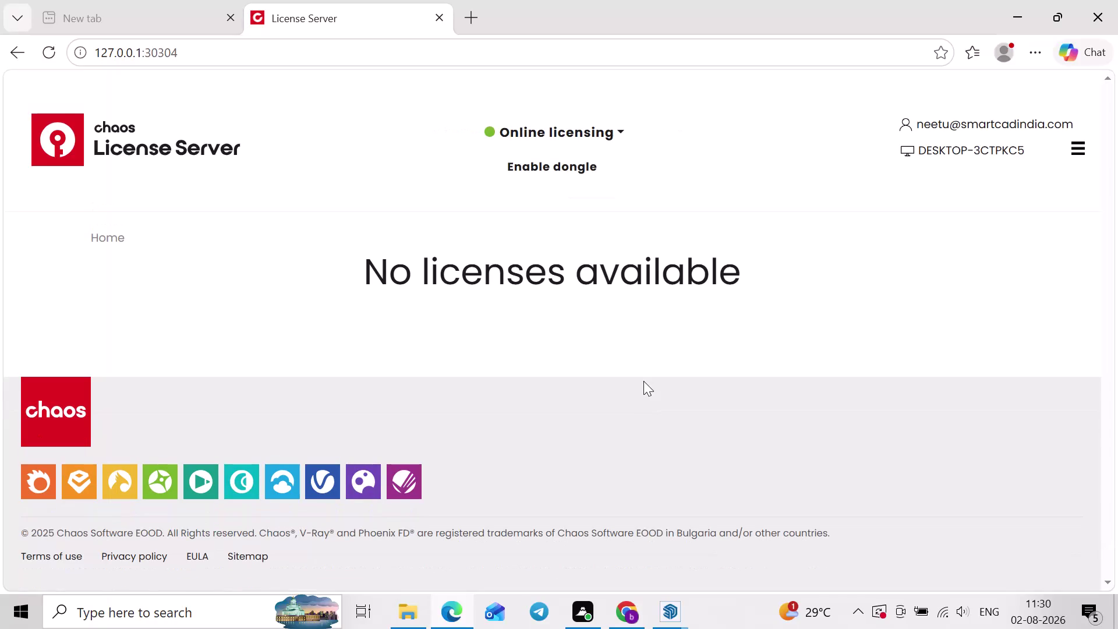
Leave the License Server page, dismiss the Enscape License Notice, and return to the kitchen model.
click(1095, 2)
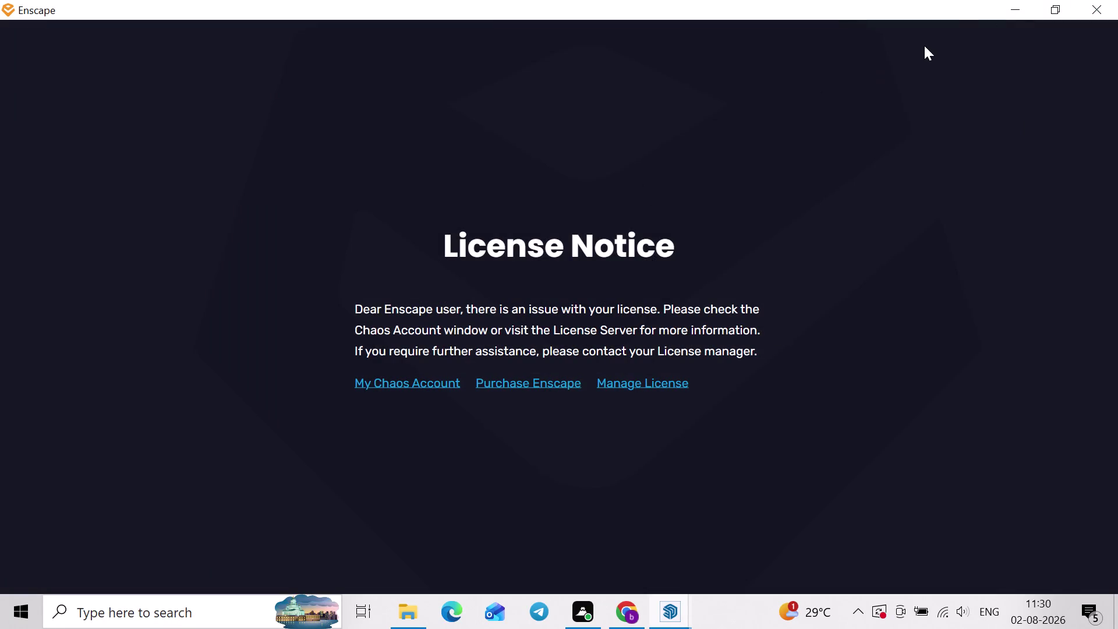
click(1022, 0)
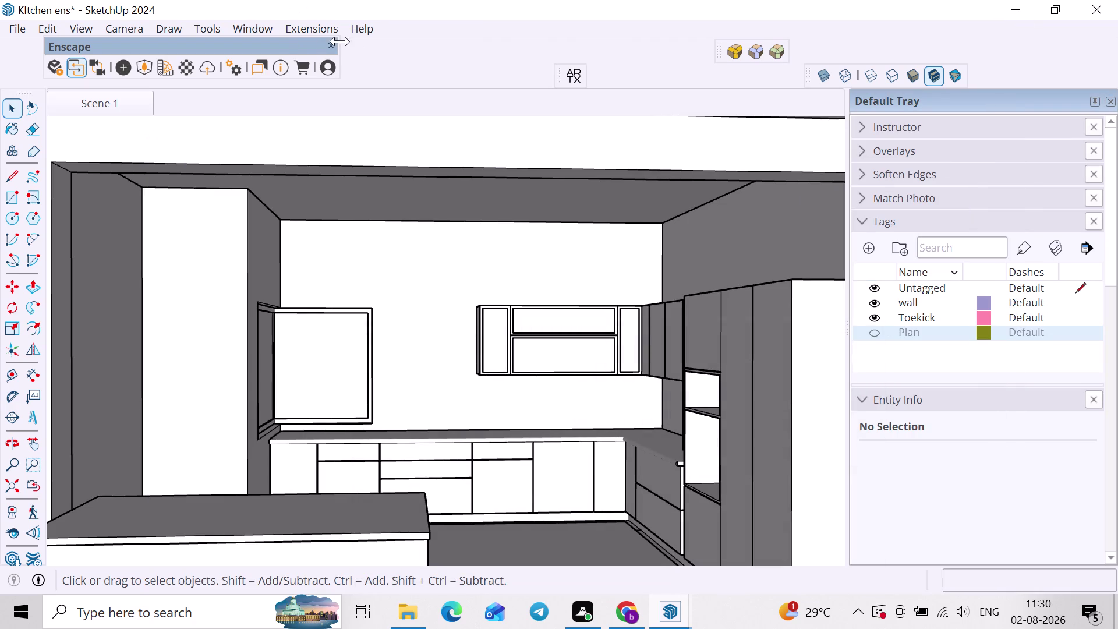
click(334, 48)
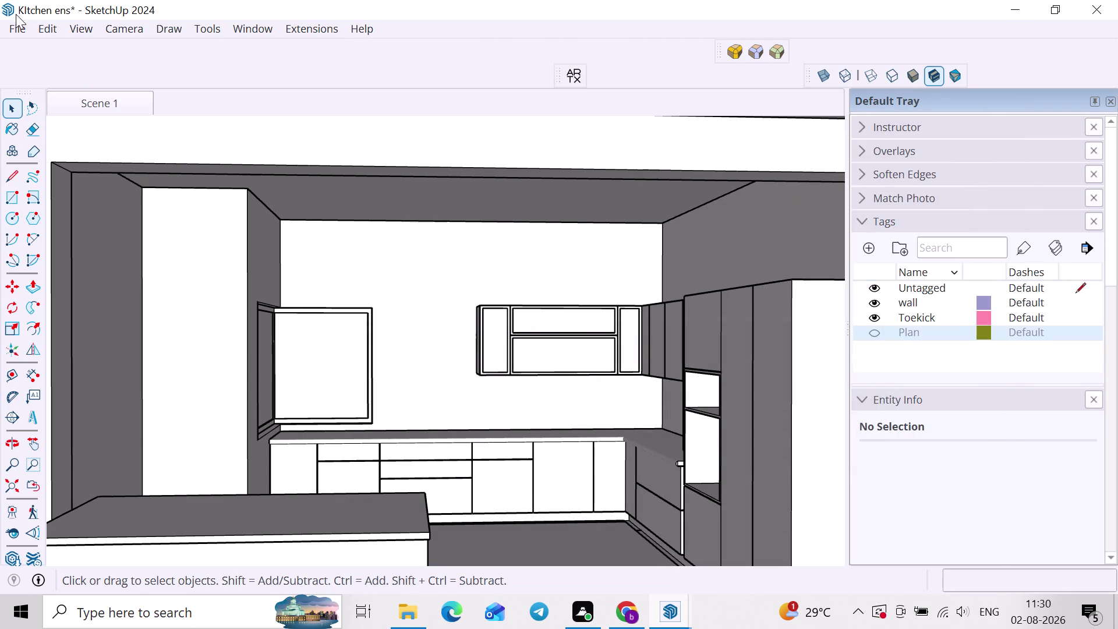
Drop the Enscape toolbar and tick the V-Ray for SketchUp, Lights, Objects and Utilities toolbars.
click(72, 18)
click(78, 23)
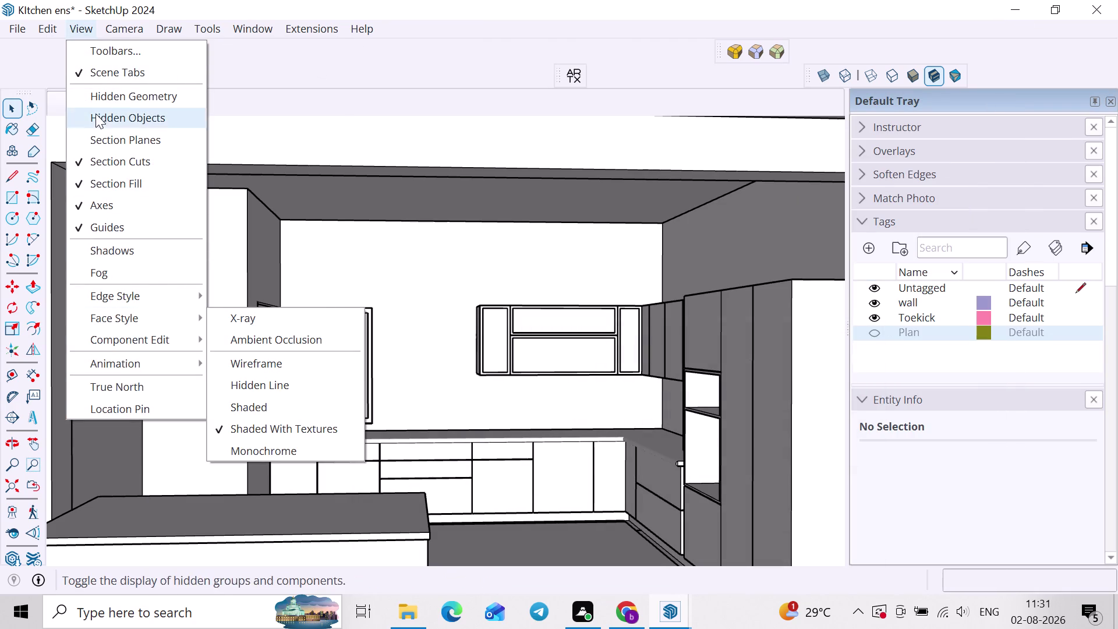
click(86, 40)
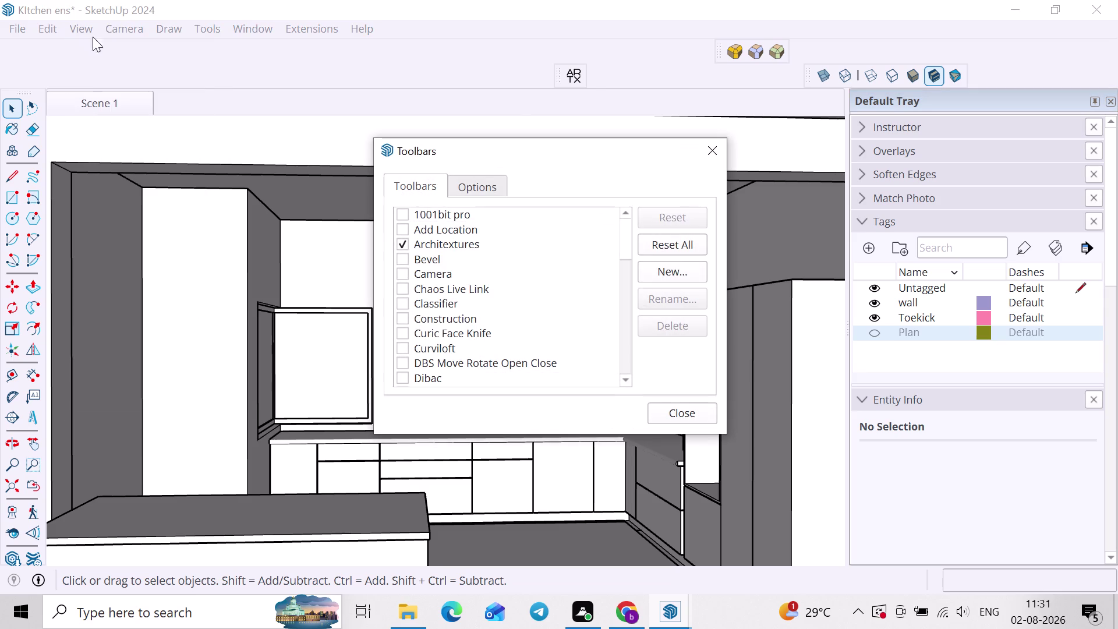
scroll(down, 3)
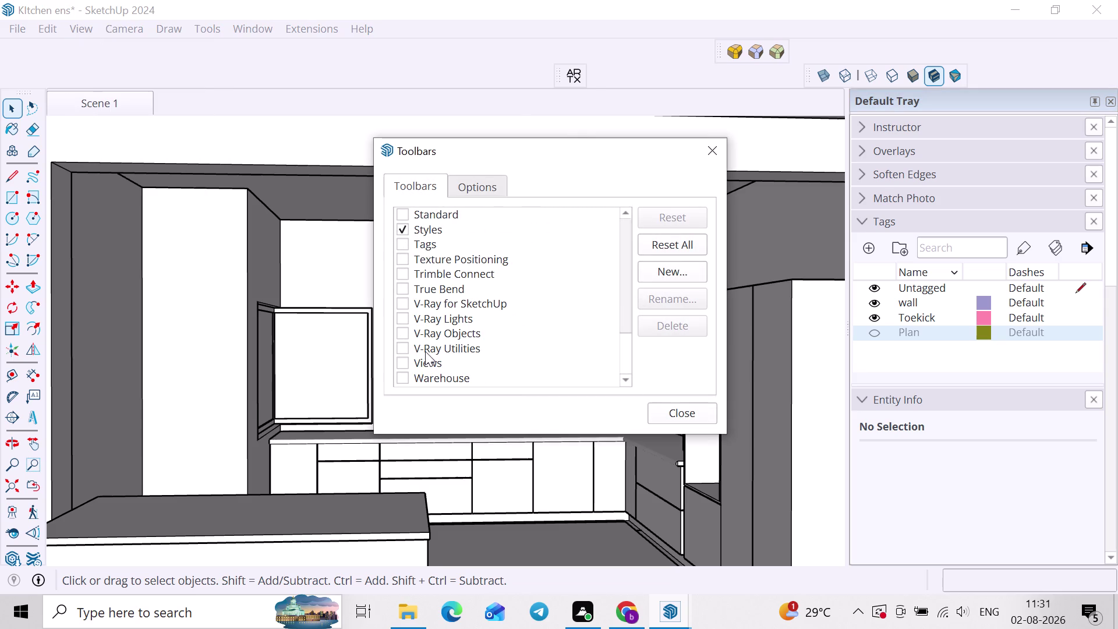
scroll(down, 3)
click(405, 315)
click(405, 305)
click(399, 335)
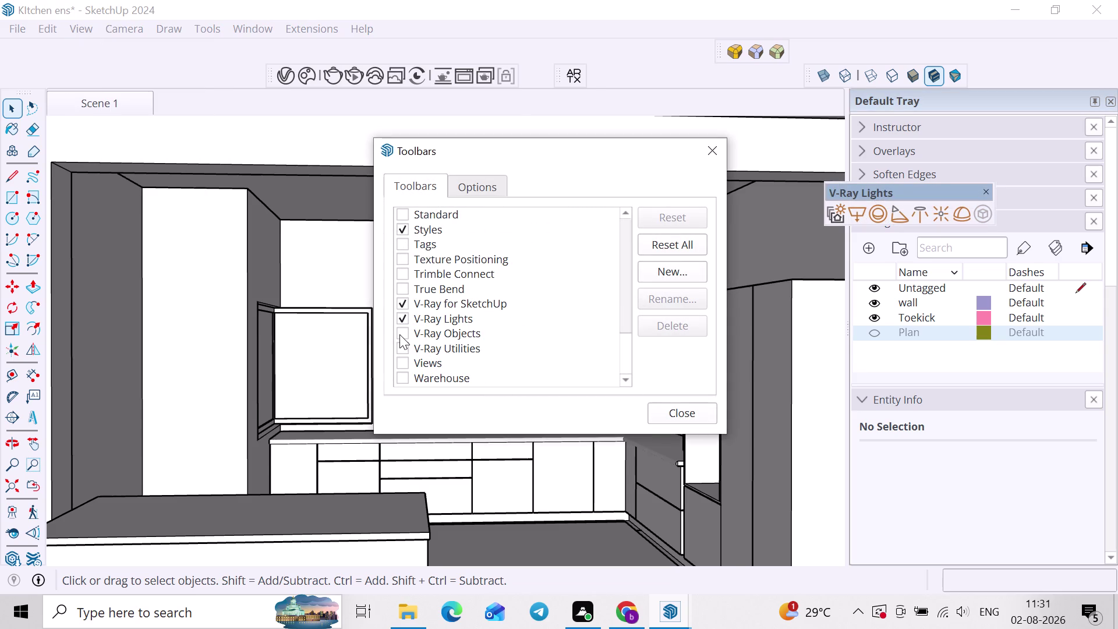
click(399, 349)
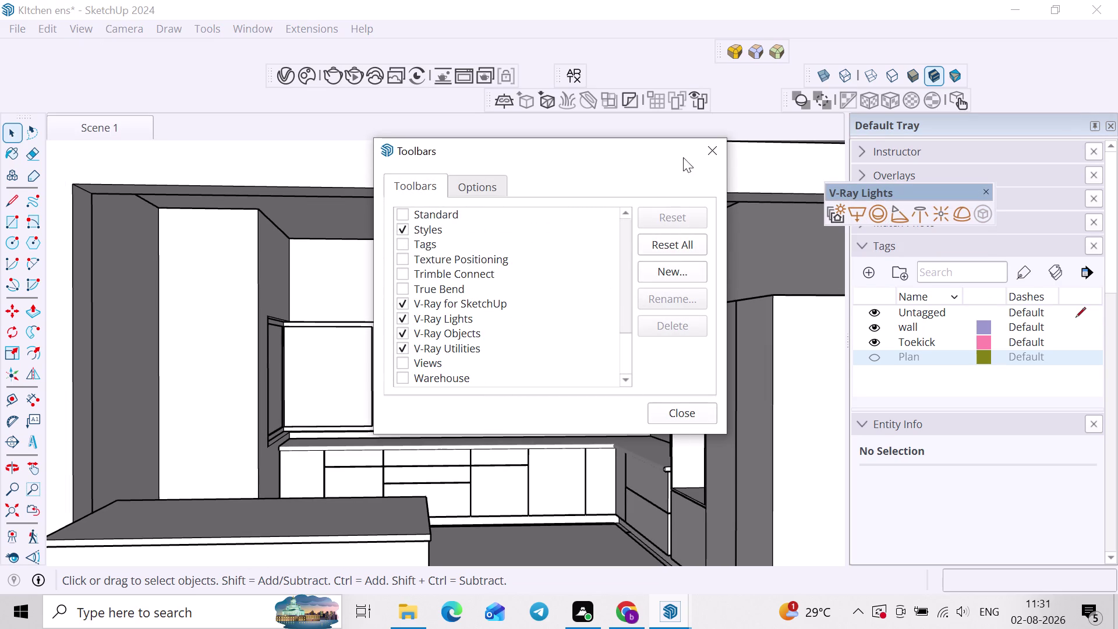
click(725, 155)
click(294, 78)
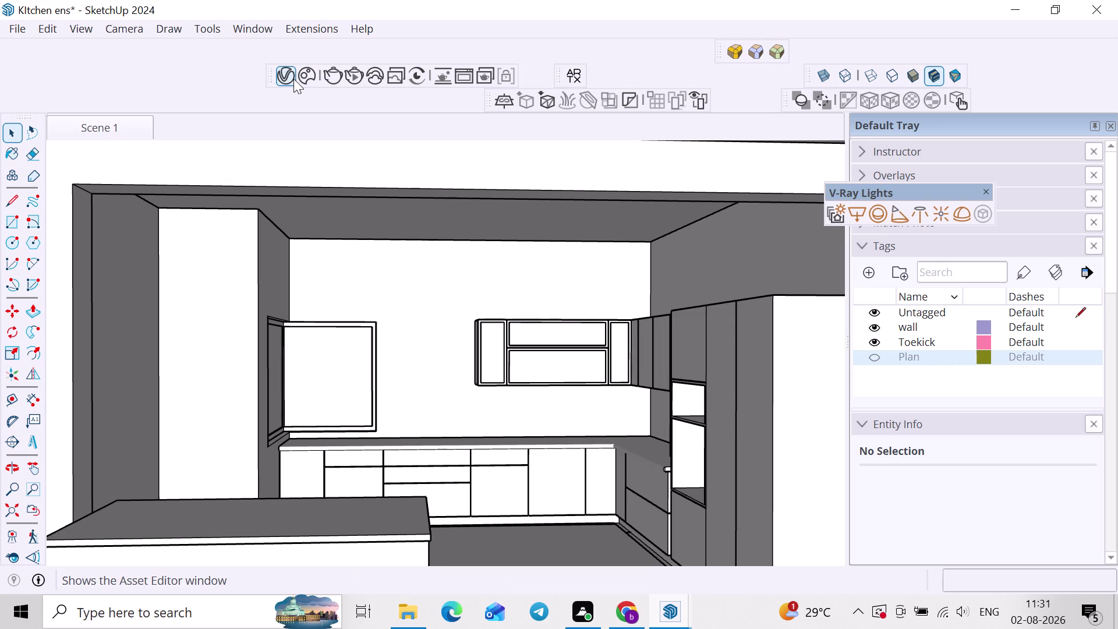
scroll(up, 3)
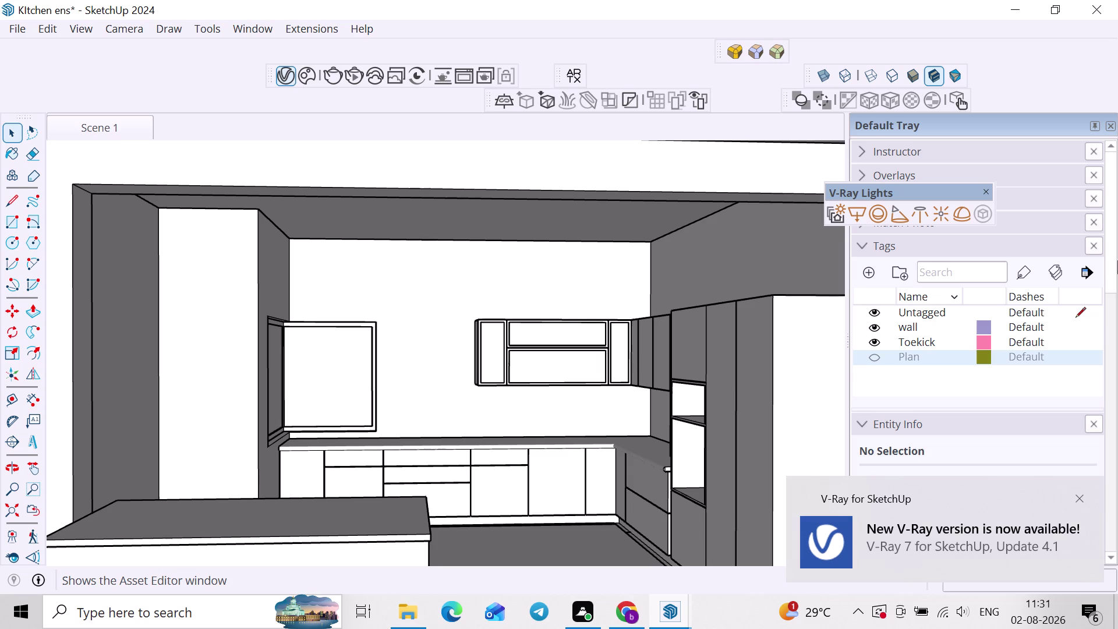
Delete all the Teddy materials in the V-Ray Asset Editor, then face the base cabinets.
click(1077, 501)
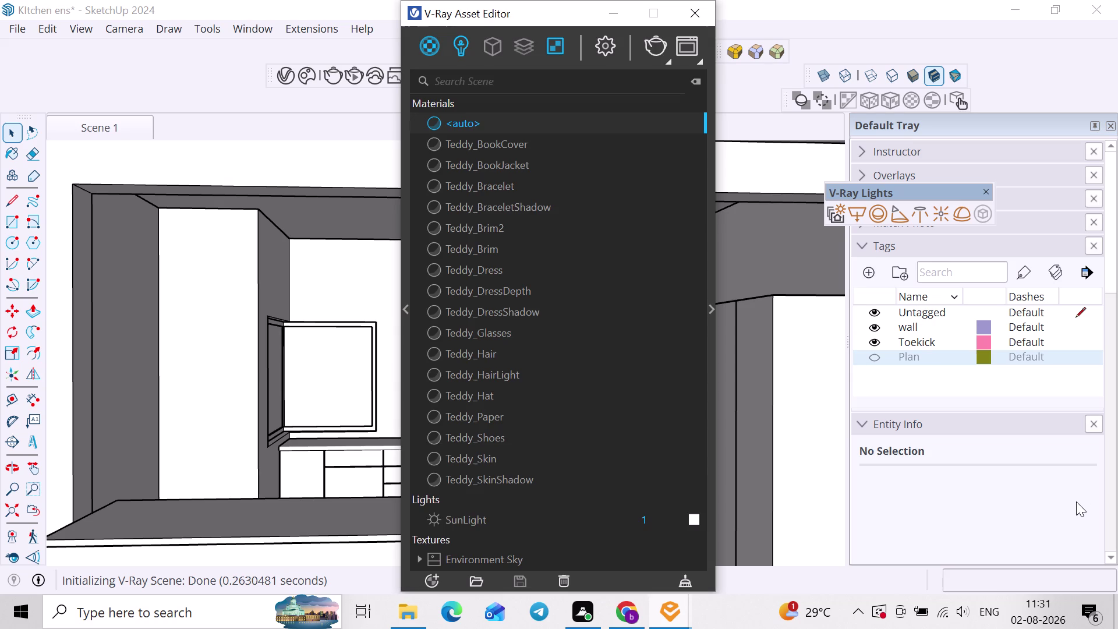
click(554, 152)
click(473, 124)
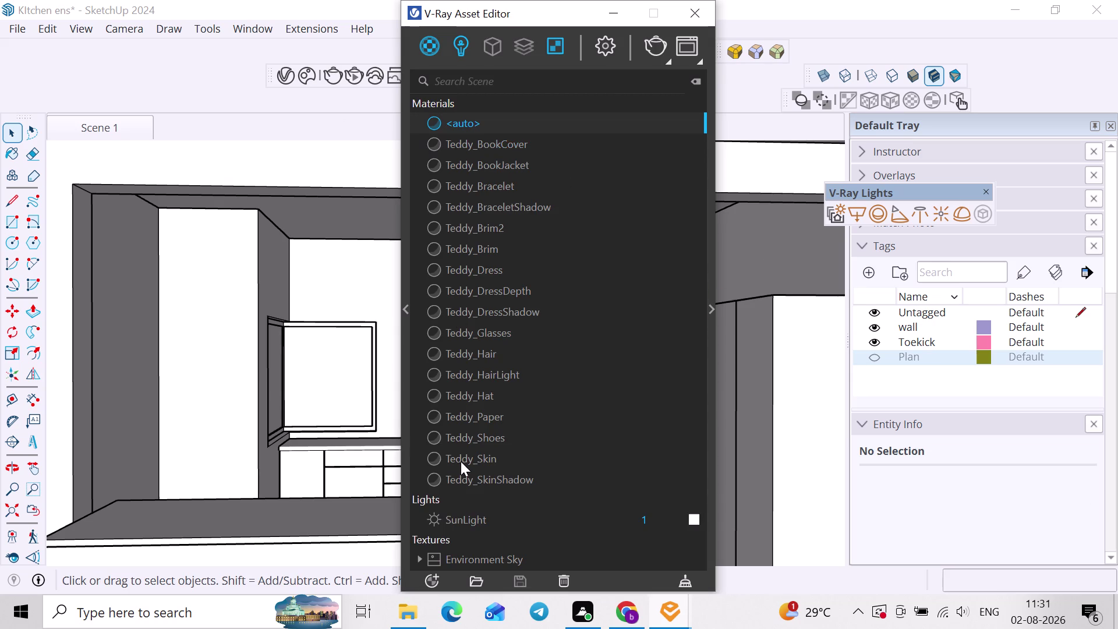
click(464, 473)
key(Delete)
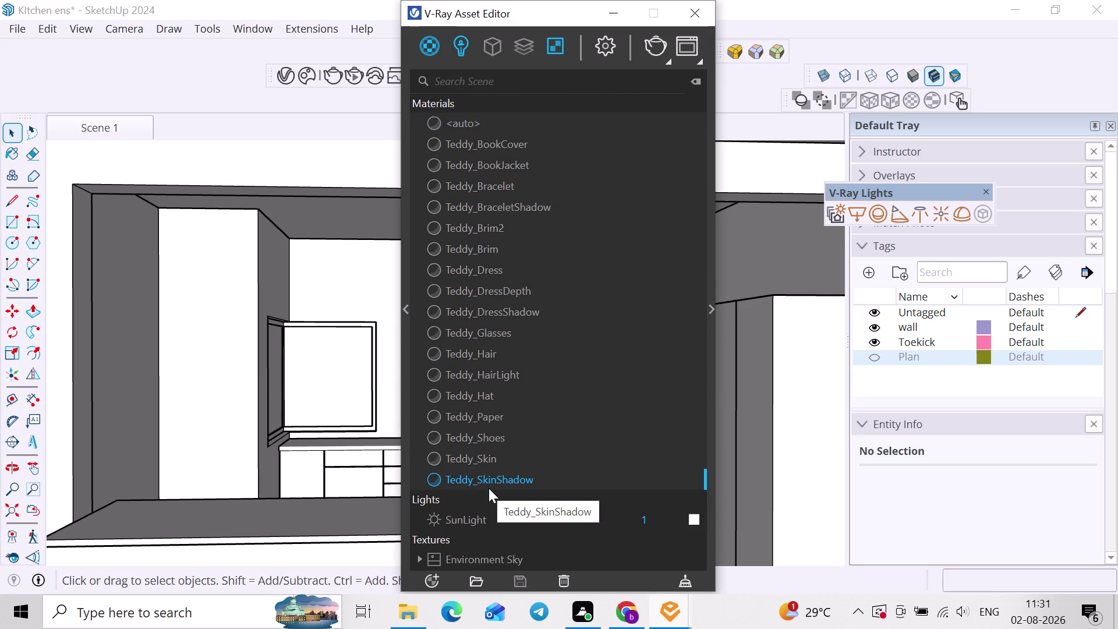
click(617, 308)
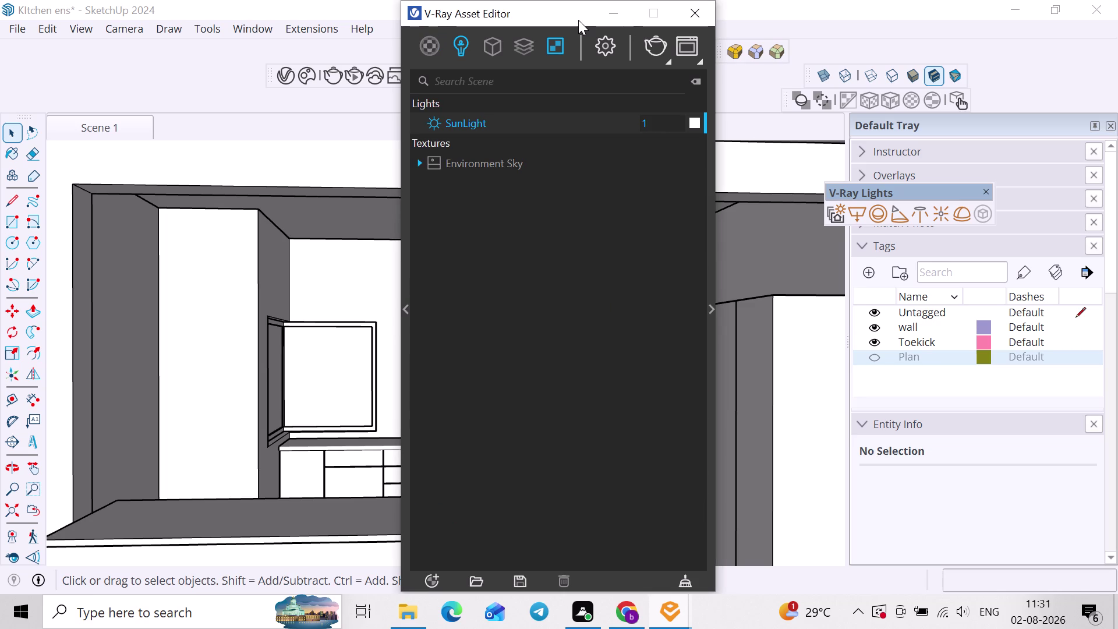
drag(574, 18, 902, 76)
scroll(down, 3)
middle_drag(316, 505, 298, 544)
scroll(up, 3)
middle_drag(432, 474, 351, 487)
Add a new Generic V-Ray material and name it Cabinate.
right_click(751, 106)
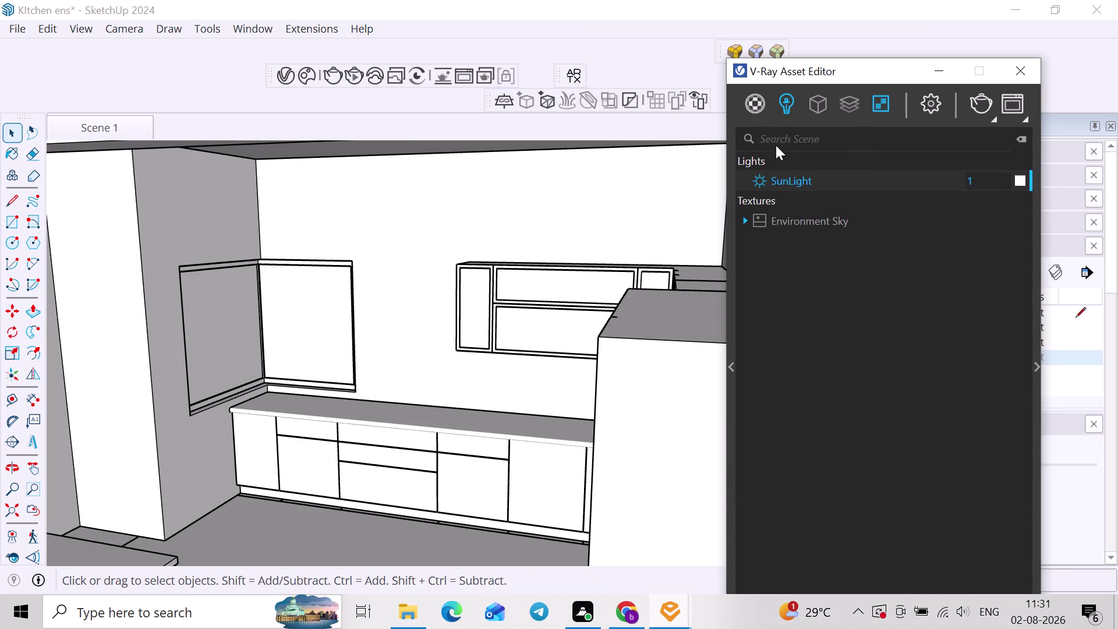
click(776, 145)
click(835, 167)
triple_click(828, 184)
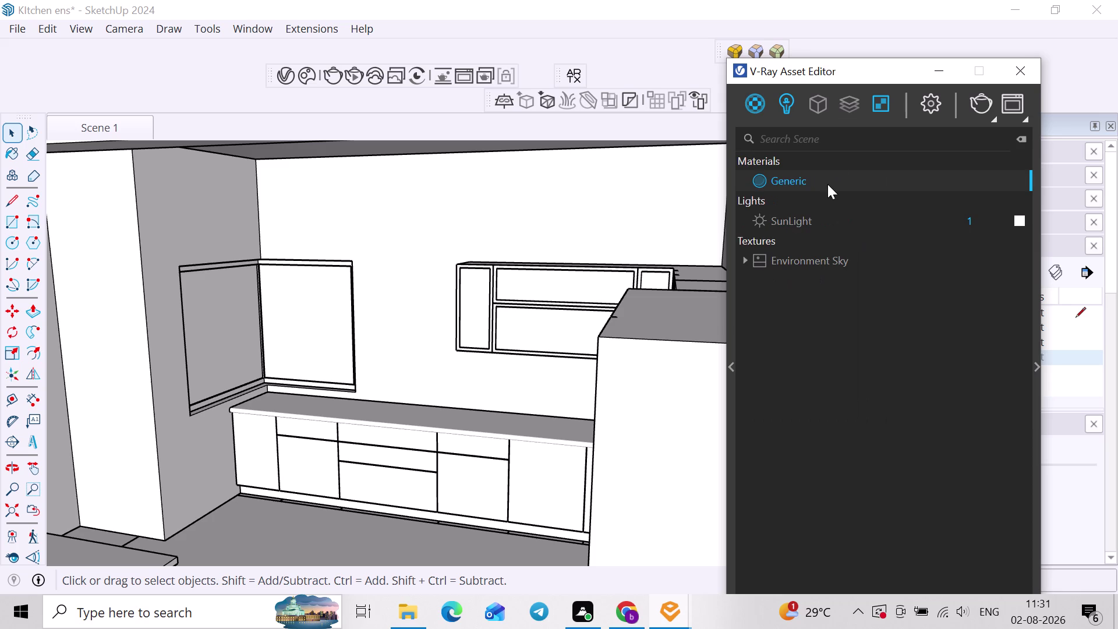
text(Can)
key(BackSpace)
key(b)
text(inate)
key(Return)
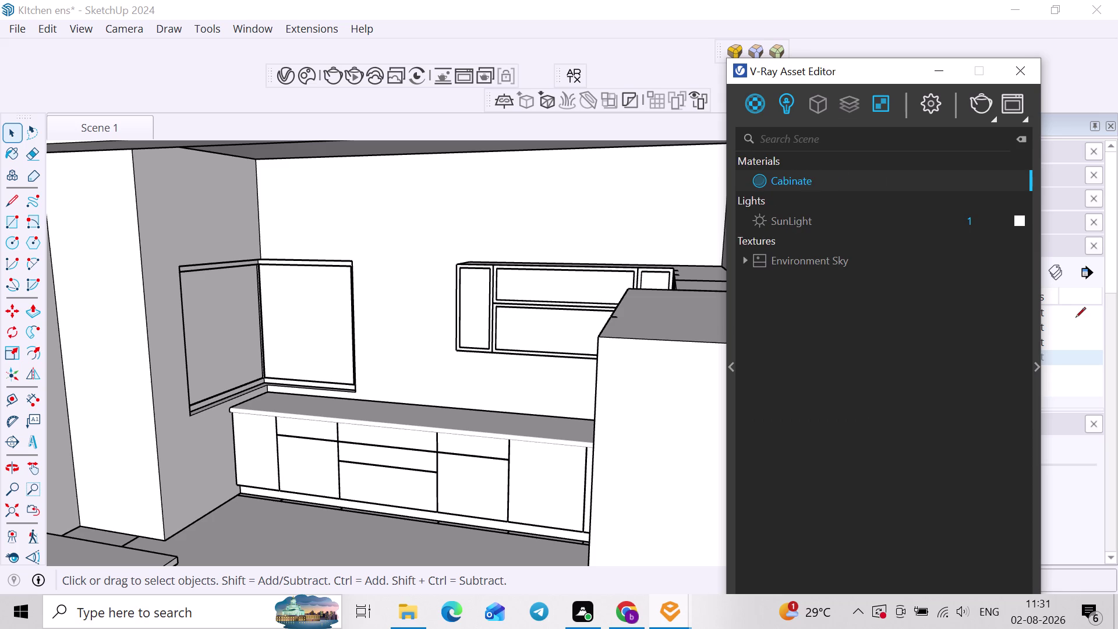
click(1036, 371)
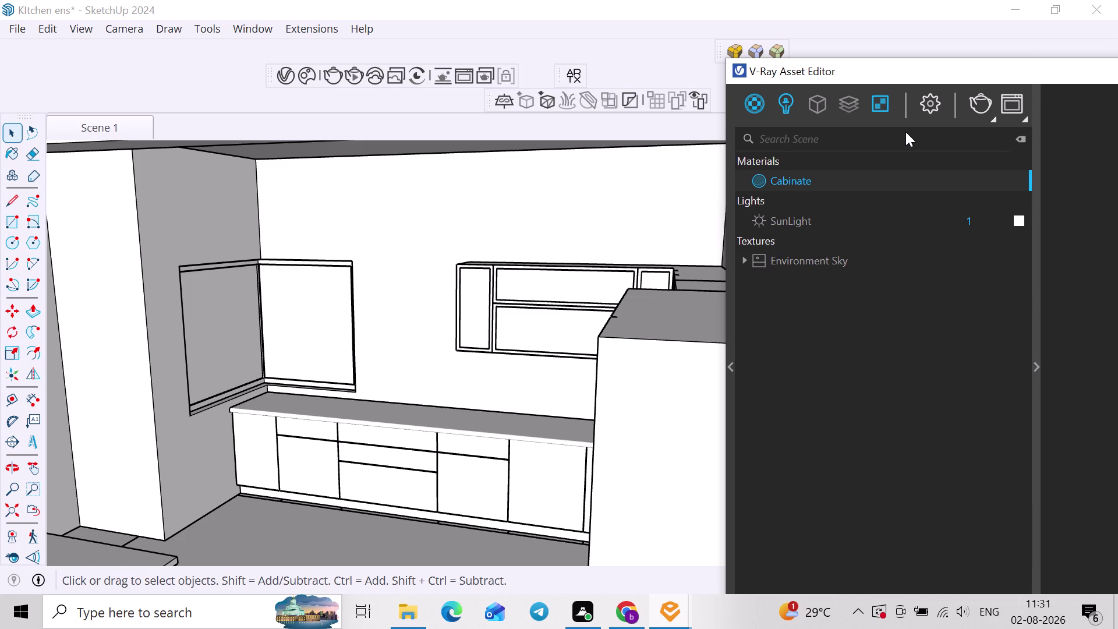
Show Cabinate's diffuse colour on a 0 to 255 range and bring up the #607353 colour page.
drag(926, 69, 626, 75)
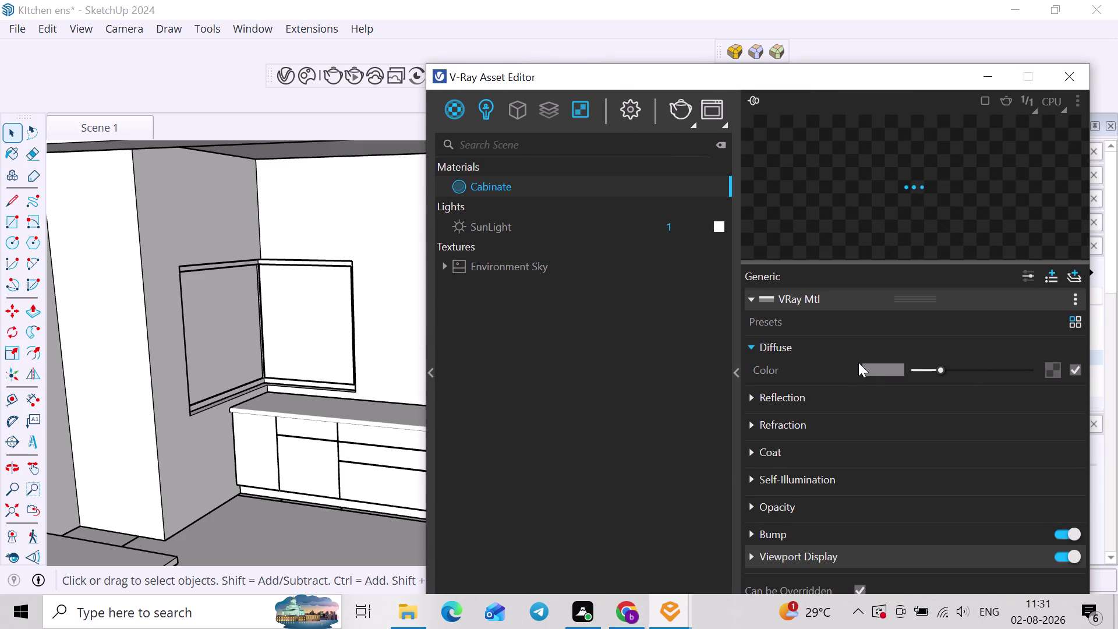
click(867, 371)
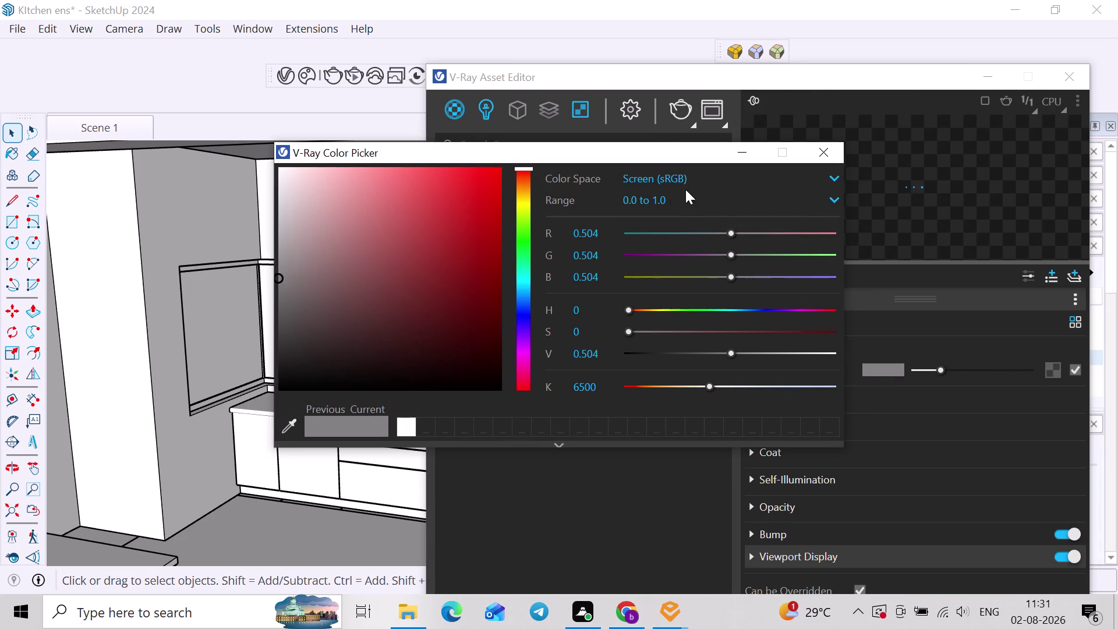
click(670, 201)
click(660, 243)
key(alt+Tab)
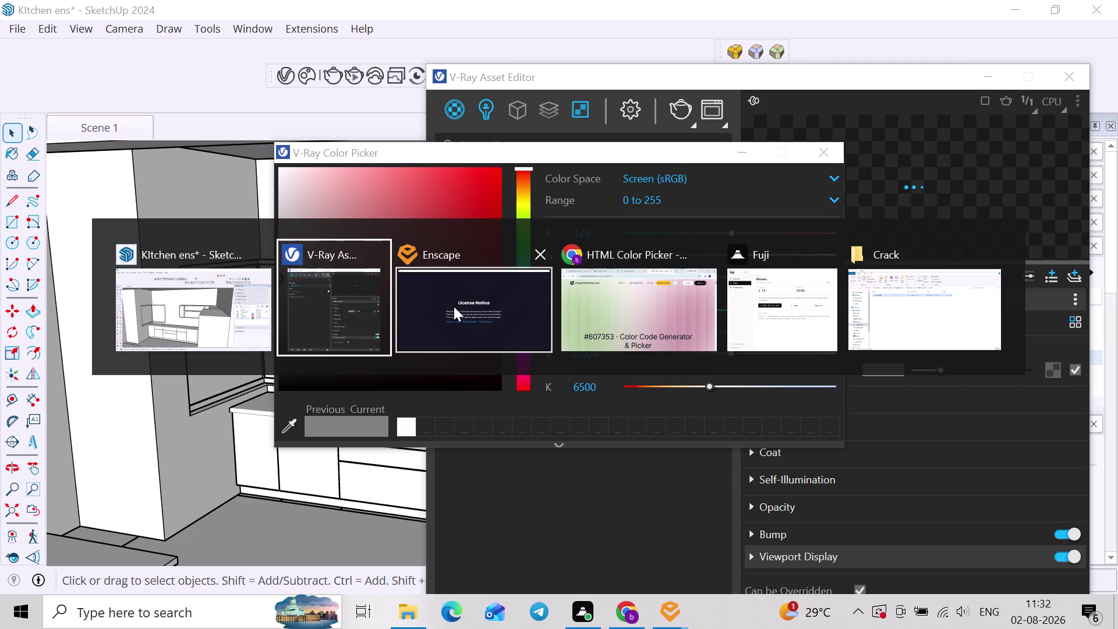
click(602, 306)
scroll(down, 3)
Read the #607353 RGB values (96, 115, 83) on the colour page, then return to the Asset Editor.
scroll(down, 3)
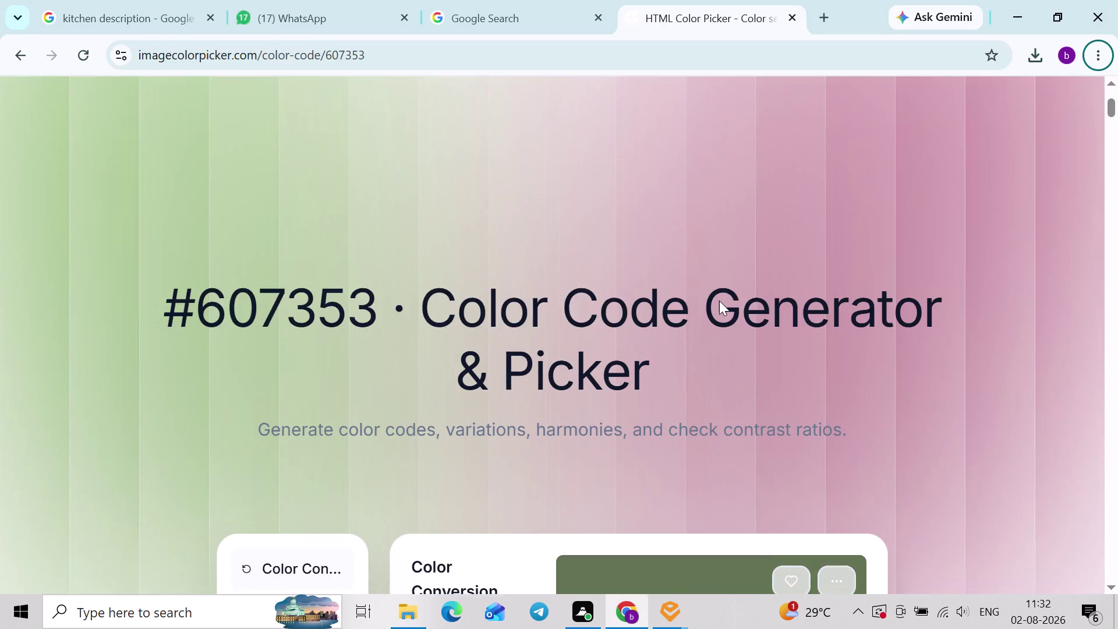
scroll(down, 3)
scroll(up, 3)
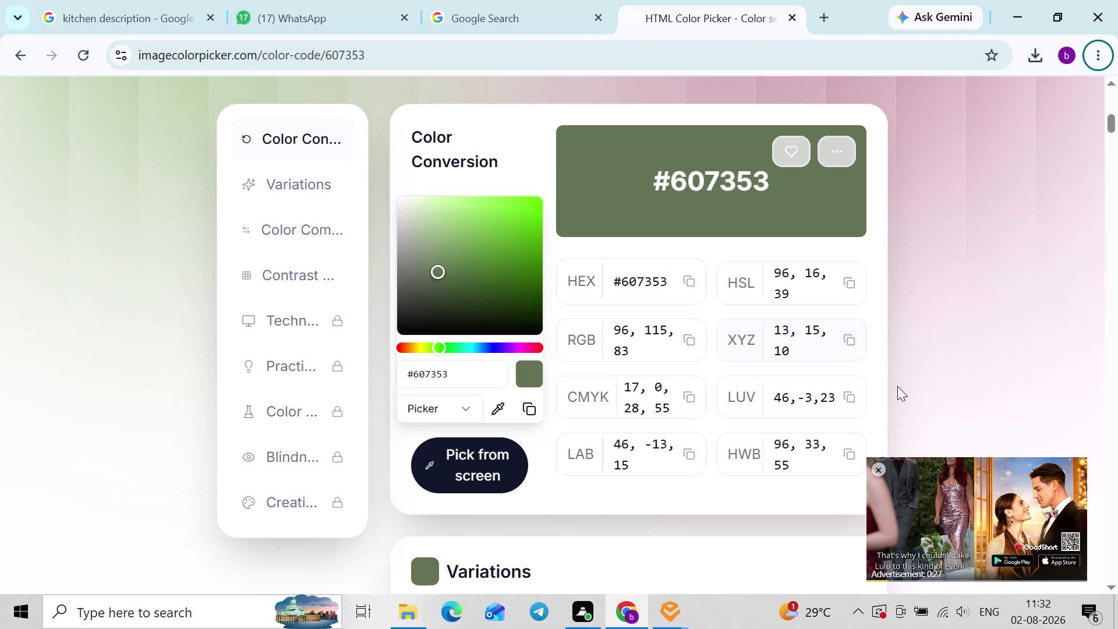
click(879, 473)
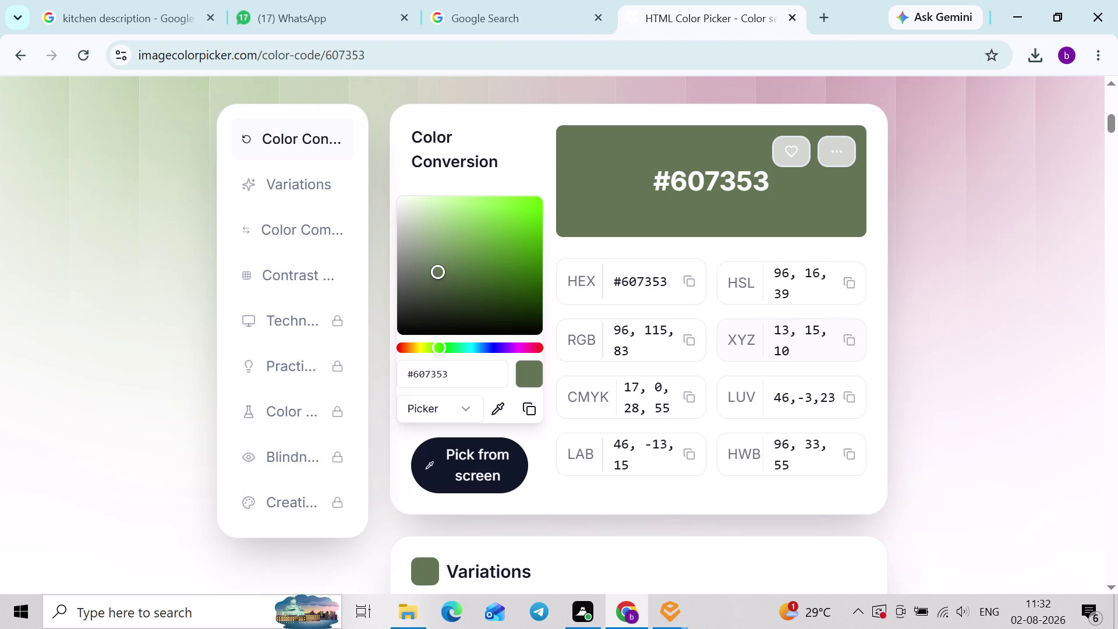
key(alt+Tab)
click(518, 295)
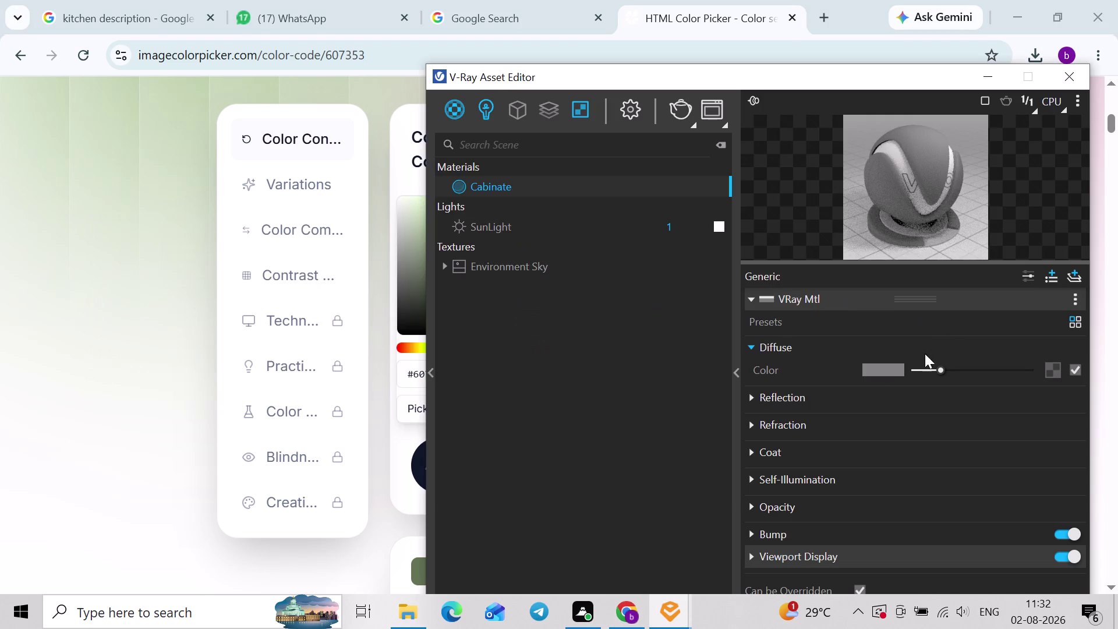
Enter first-pass RGB values 13, 15, 10 in Cabinate's diffuse colour picker and close it.
click(894, 364)
drag(611, 239, 504, 235)
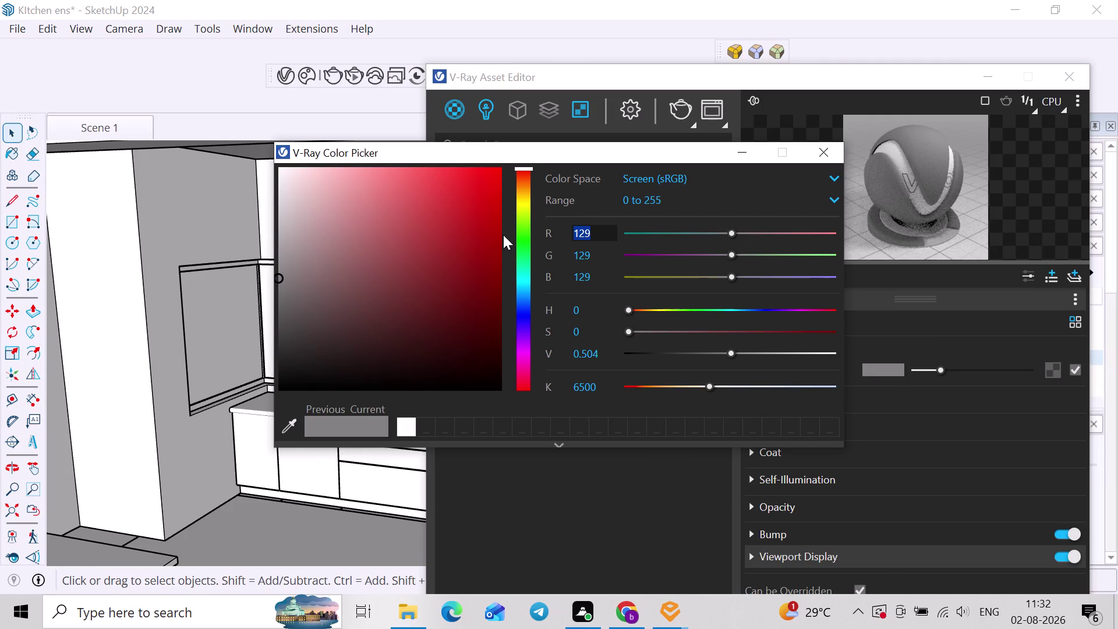
text(13)
drag(604, 259, 531, 260)
text(15)
drag(592, 278, 532, 278)
text(1)
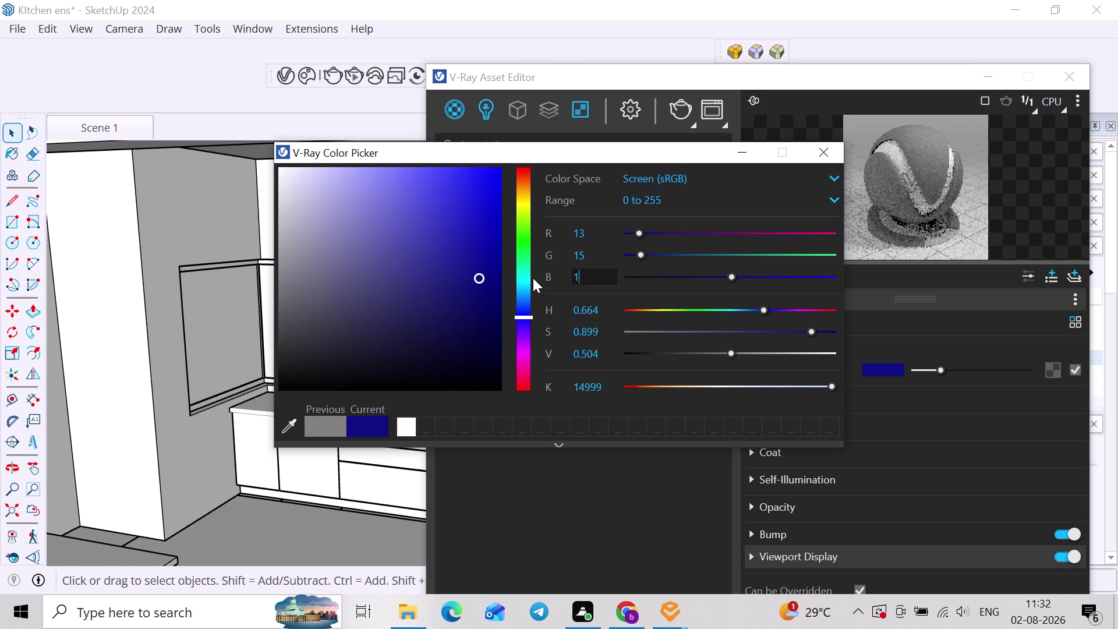
text(0)
key(Return)
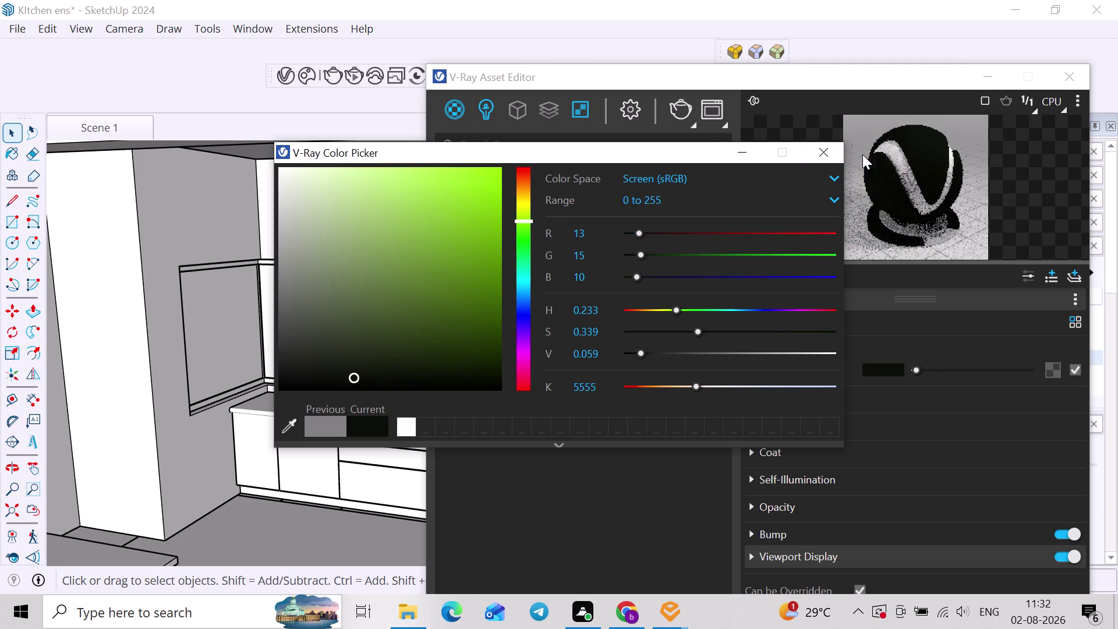
click(831, 149)
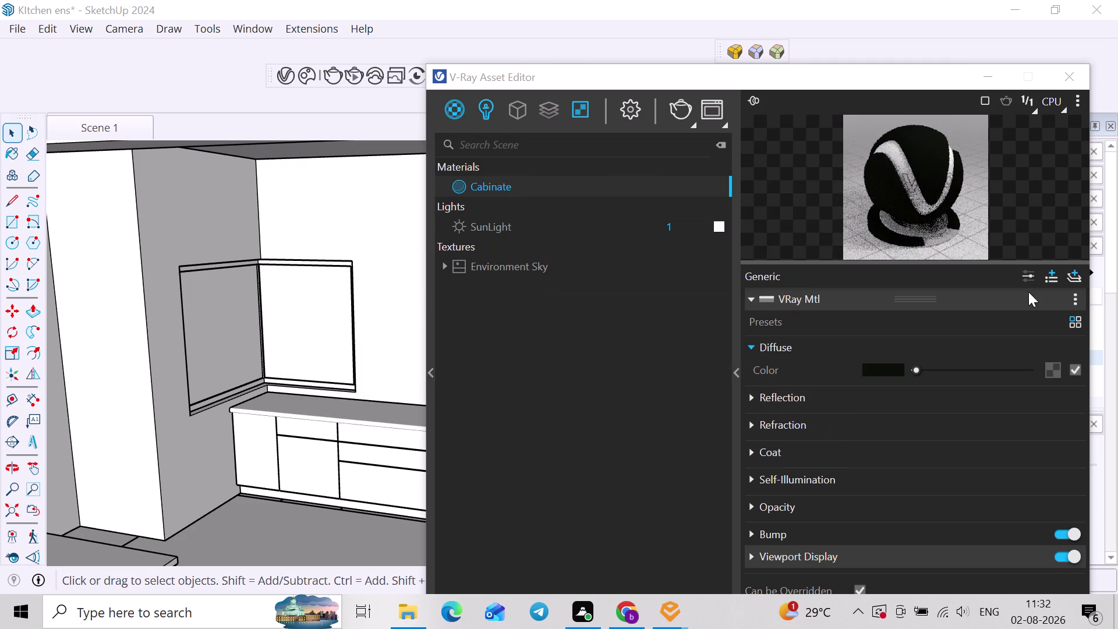
Check the colour reference page again and come back to SketchUp.
key(alt+Tab)
click(481, 320)
click(718, 216)
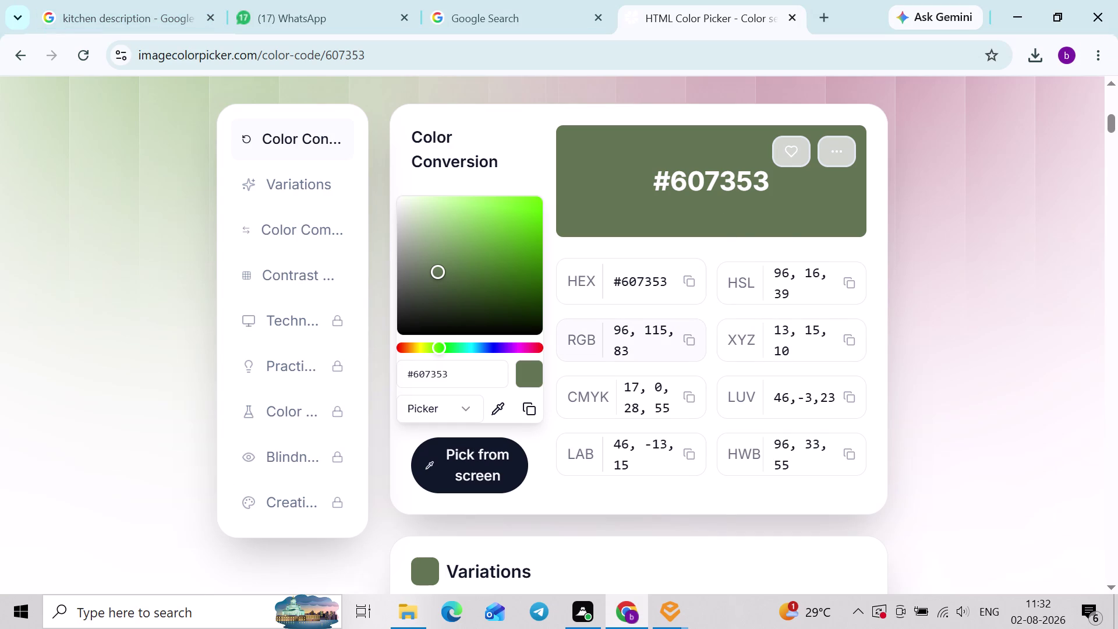
key(alt+Tab)
Set Cabinate's red value to 96 and start on green, then recheck the reference page.
click(895, 372)
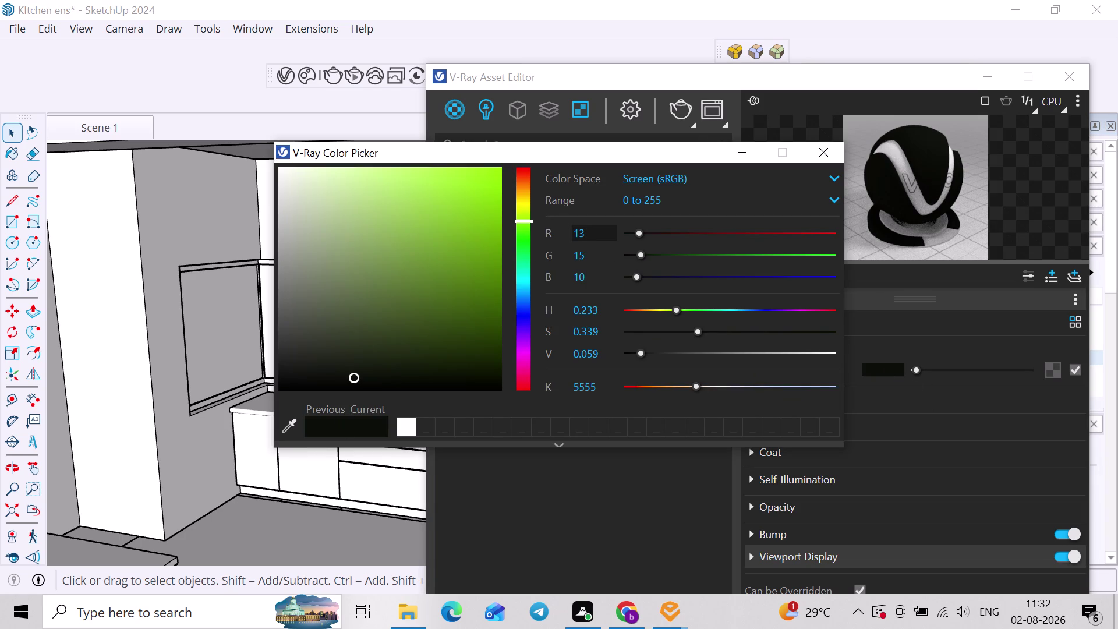
drag(597, 229, 567, 230)
key(9)
key(6)
drag(591, 252, 553, 253)
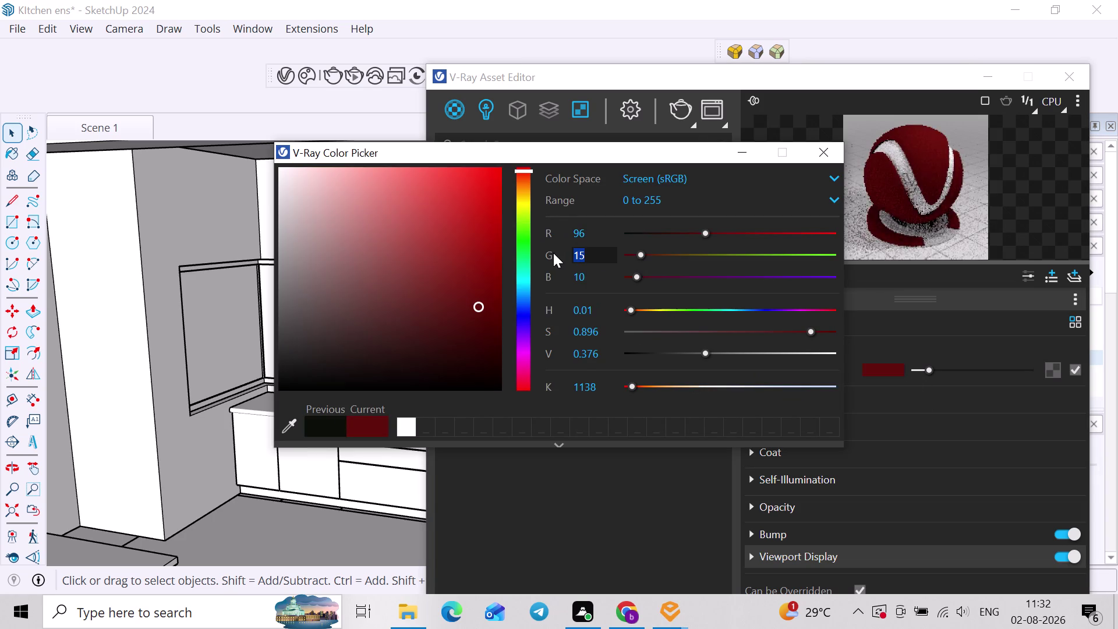
key(BackSpace)
text(116)
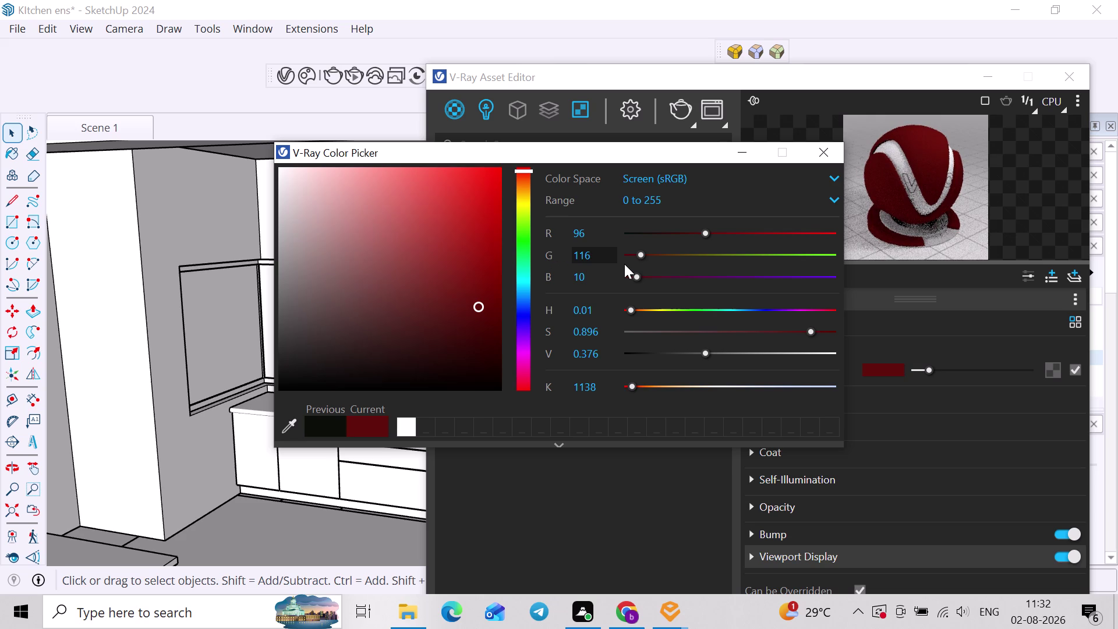
key(BackSpace)
key(5)
key(alt+Tab)
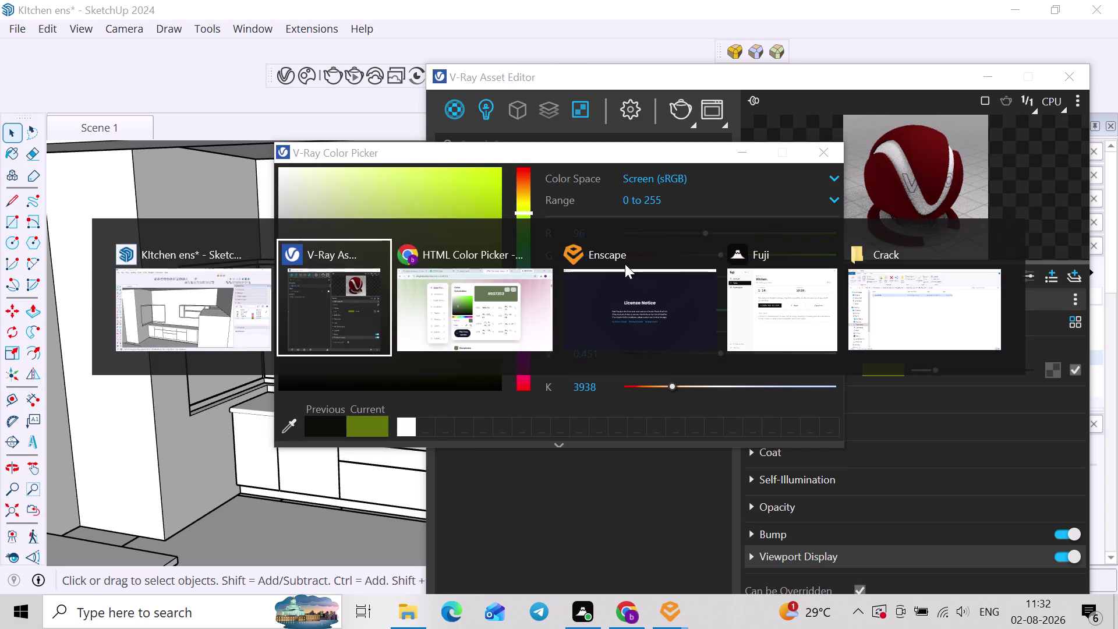
key(alt+Tab)
click(463, 288)
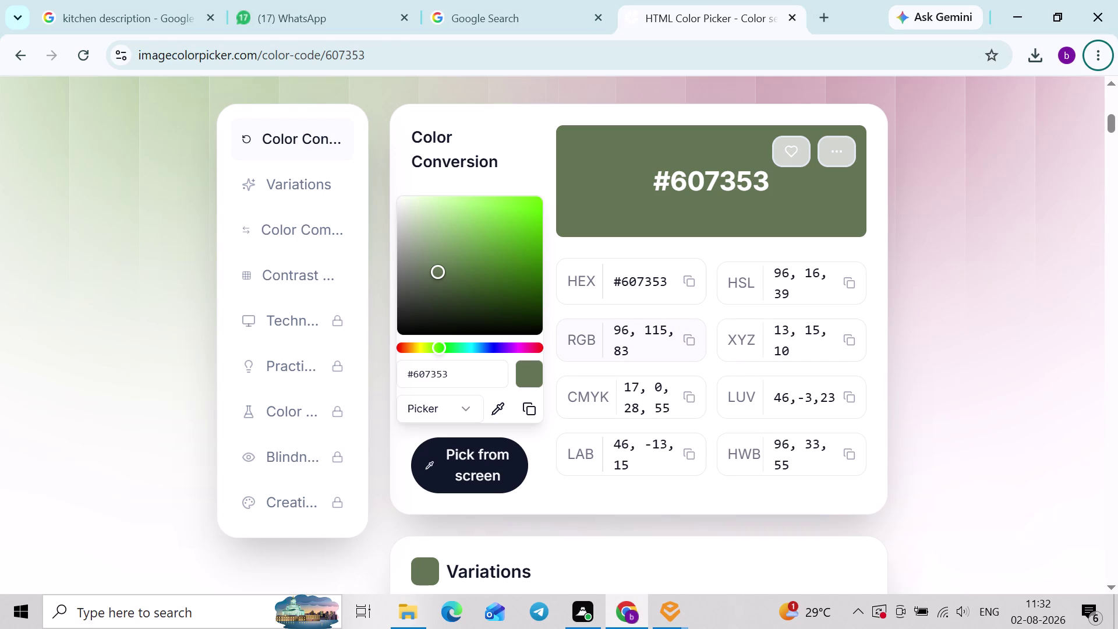
Correct green to 115, set blue to 83, and close the colour picker.
key(alt+Tab)
click(864, 367)
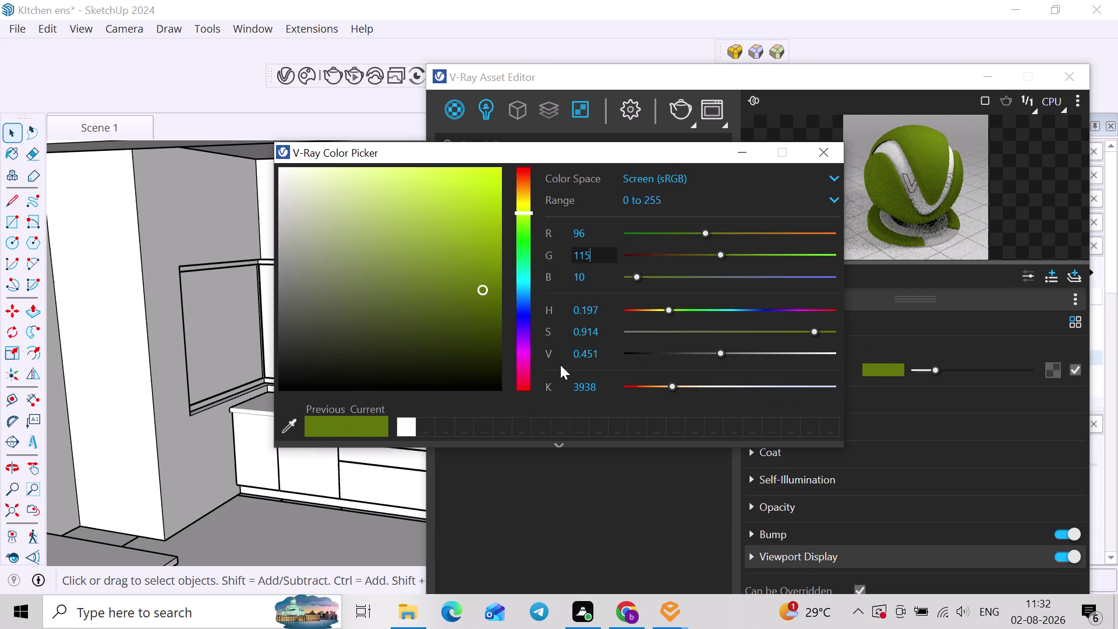
drag(594, 278, 468, 252)
key(8)
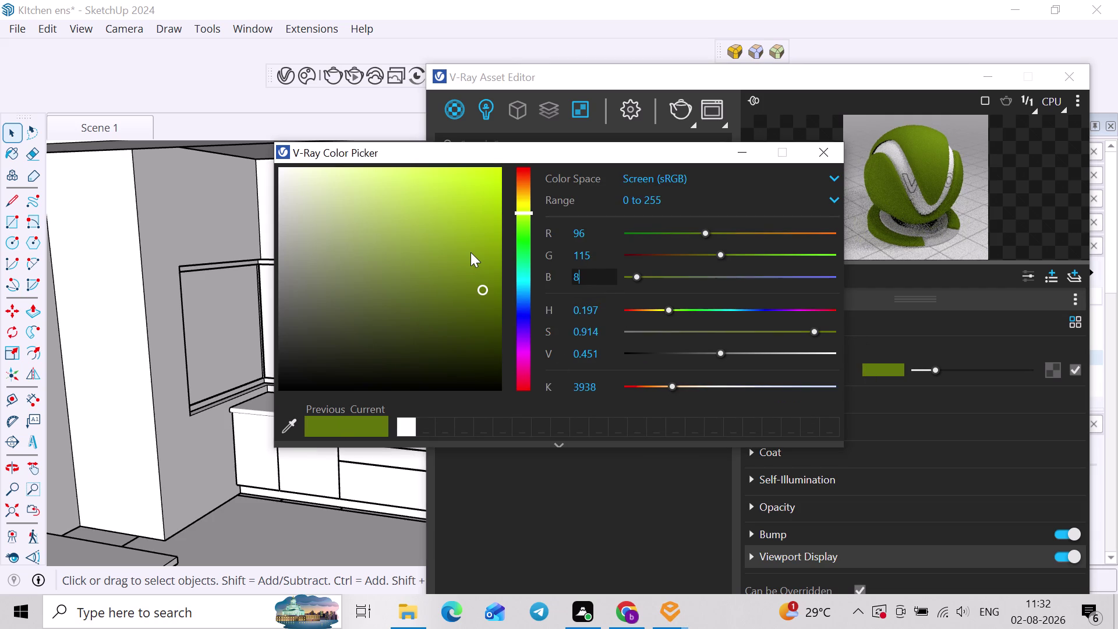
key(3)
key(Return)
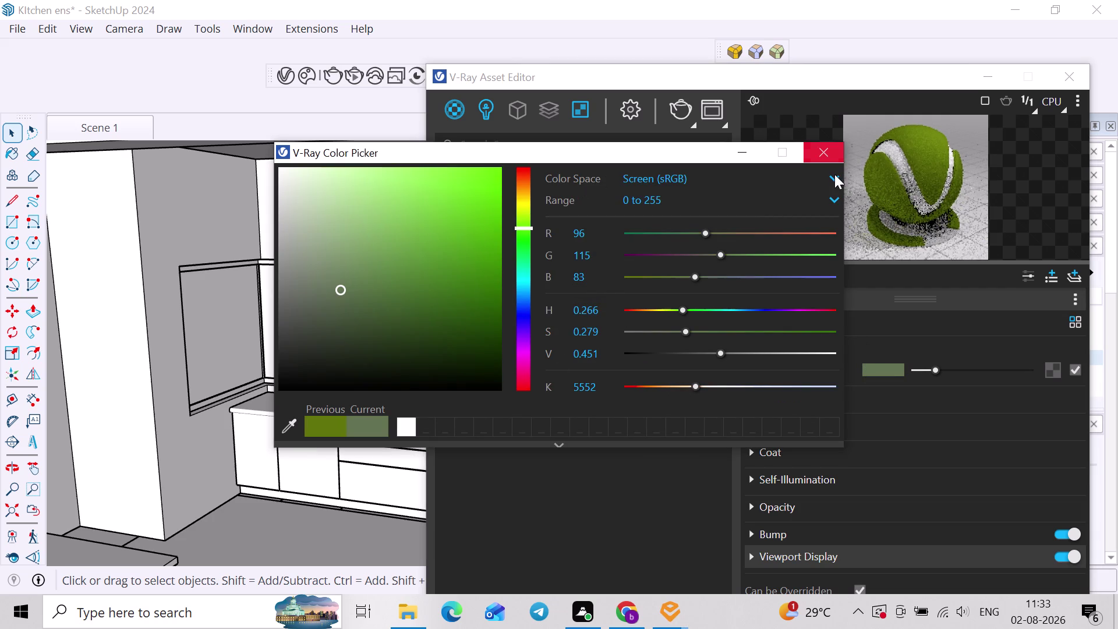
click(828, 165)
click(828, 147)
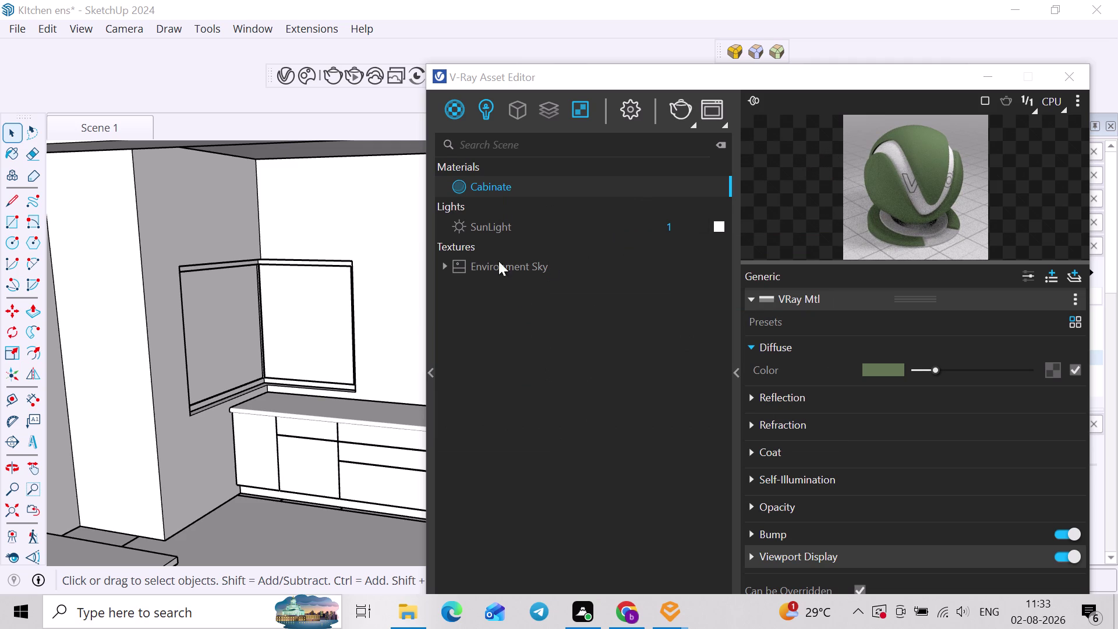
Select the first lower cabinet fronts and drawer fronts.
scroll(up, 3)
middle_drag(337, 451, 80, 375)
middle_drag(162, 406, 219, 415)
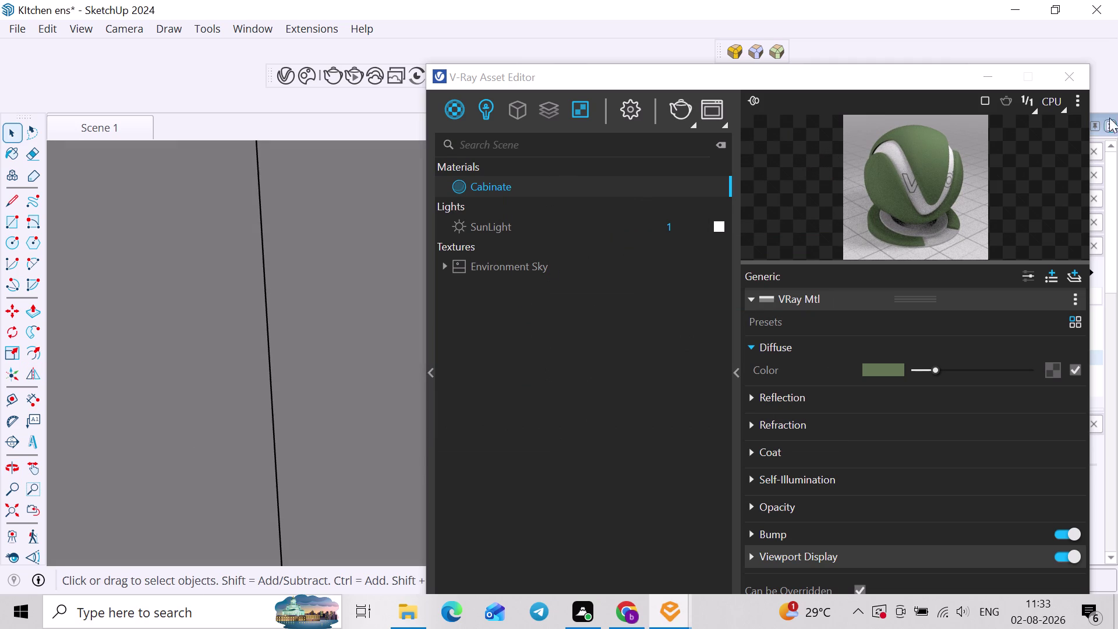
click(136, 135)
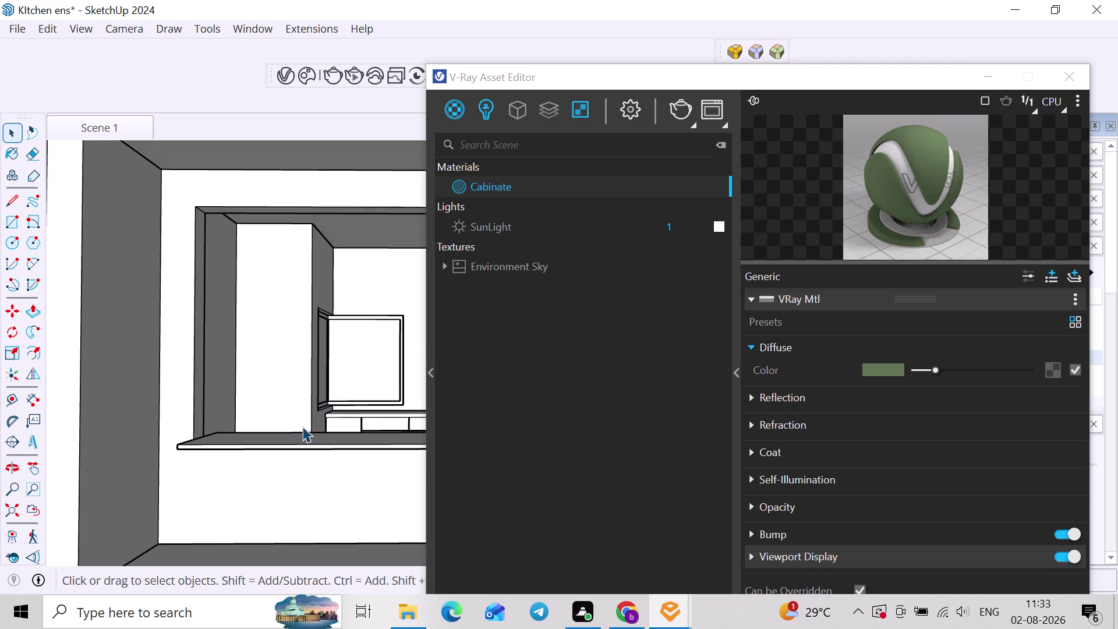
middle_drag(319, 427, 263, 440)
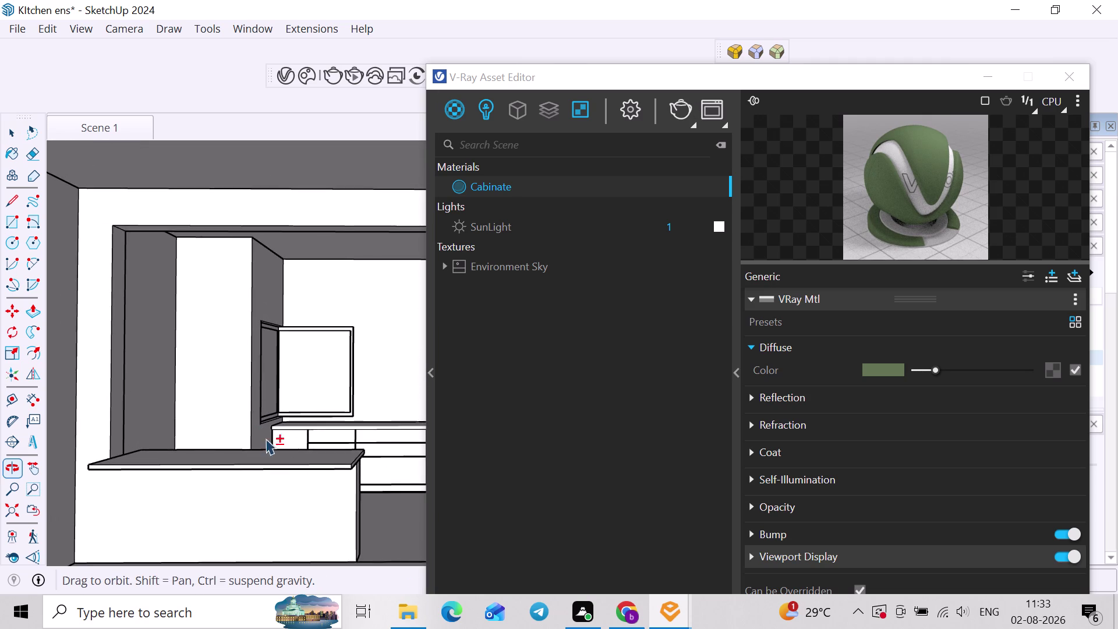
middle_click(287, 438)
click(294, 438)
scroll(up, 3)
click(339, 434)
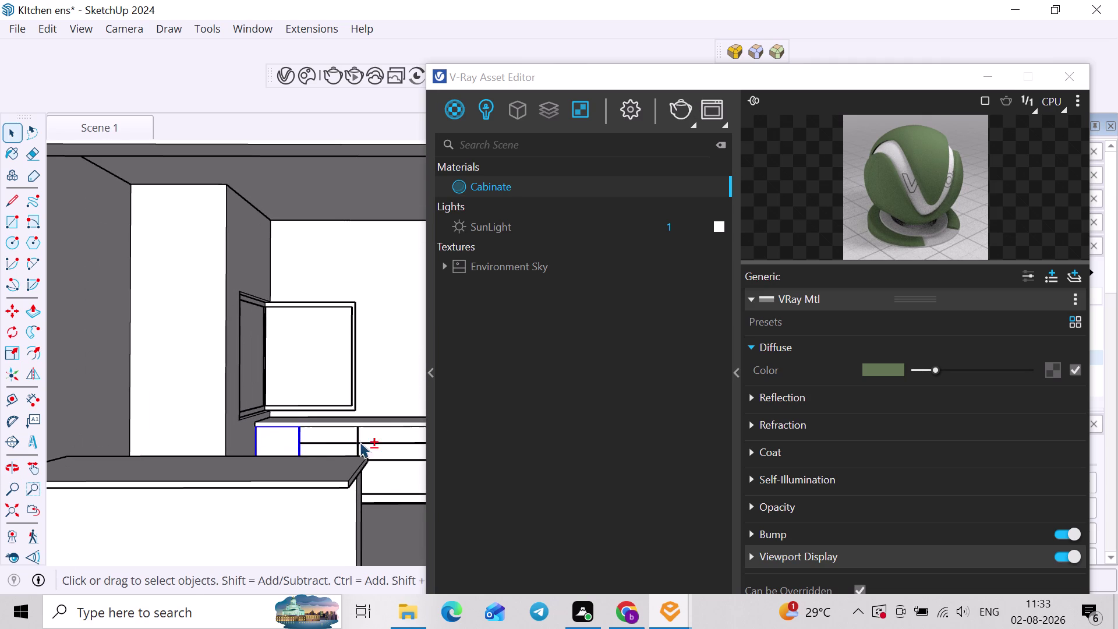
middle_drag(361, 443, 294, 467)
click(337, 463)
click(390, 433)
click(395, 448)
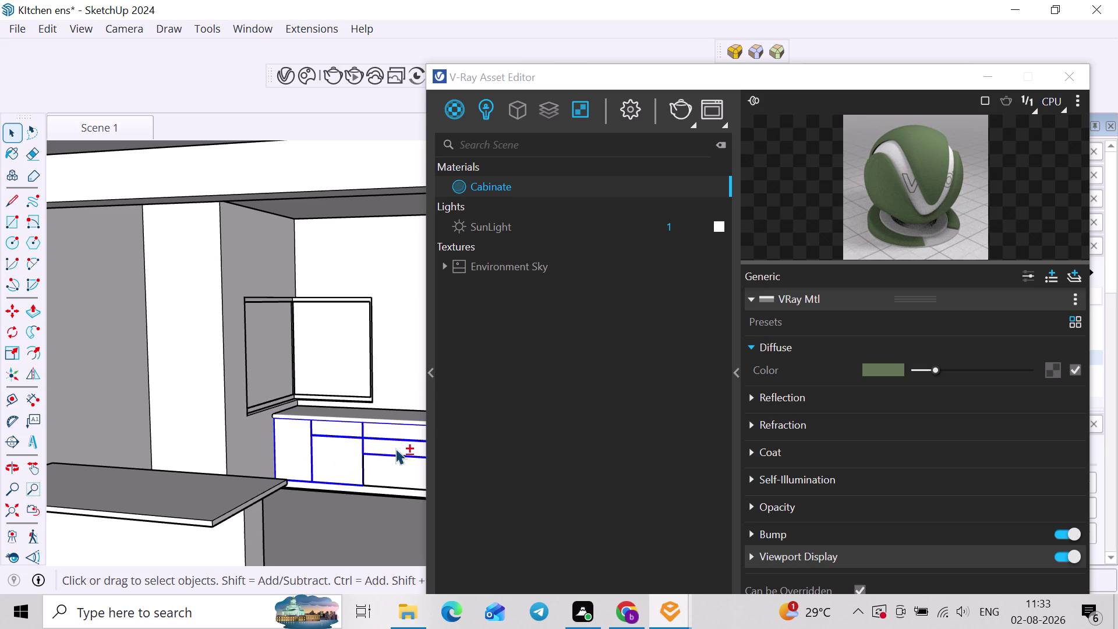
click(395, 469)
Add the remaining base cabinets and corner cabinets to the selection.
middle_drag(376, 462, 223, 449)
middle_drag(271, 447, 368, 461)
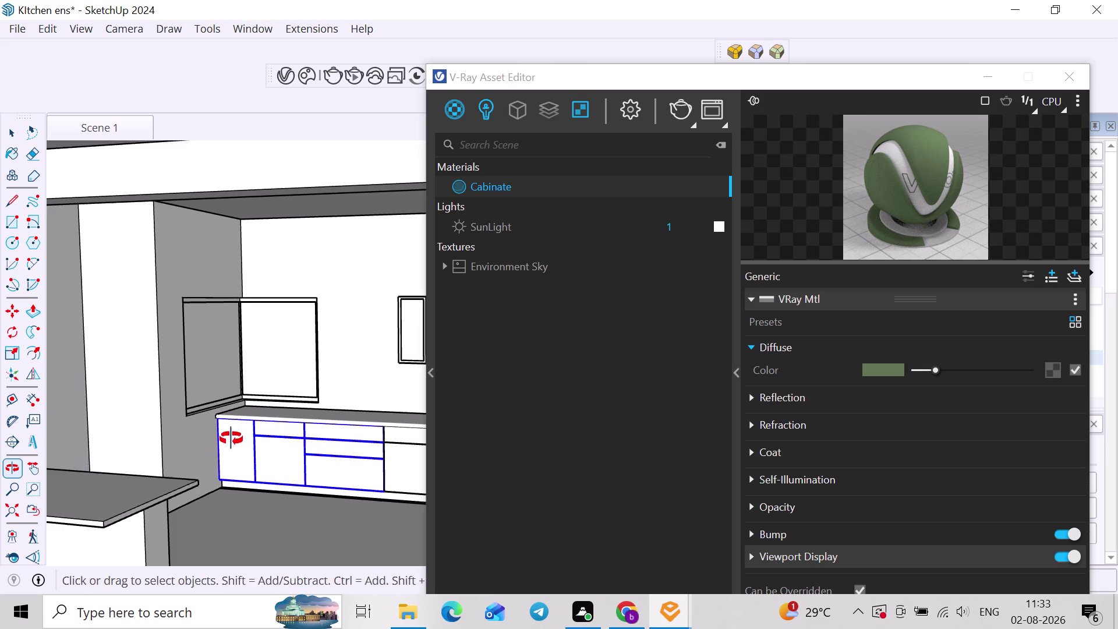
middle_drag(232, 438, 334, 455)
middle_drag(352, 452, 186, 426)
click(275, 436)
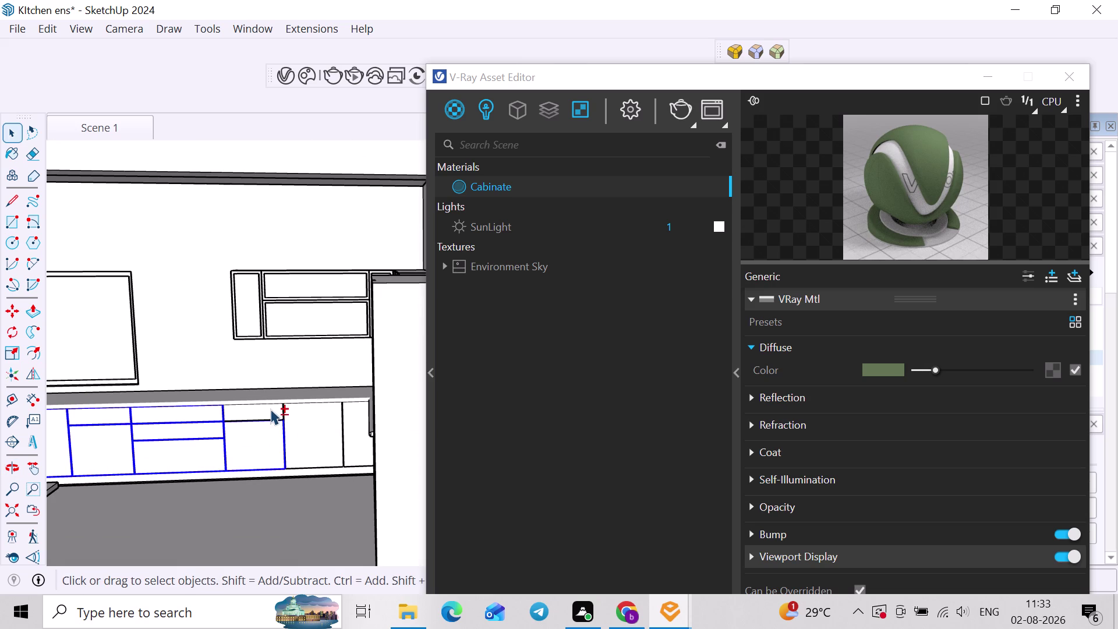
click(270, 409)
click(318, 427)
middle_drag(315, 429, 388, 447)
click(358, 447)
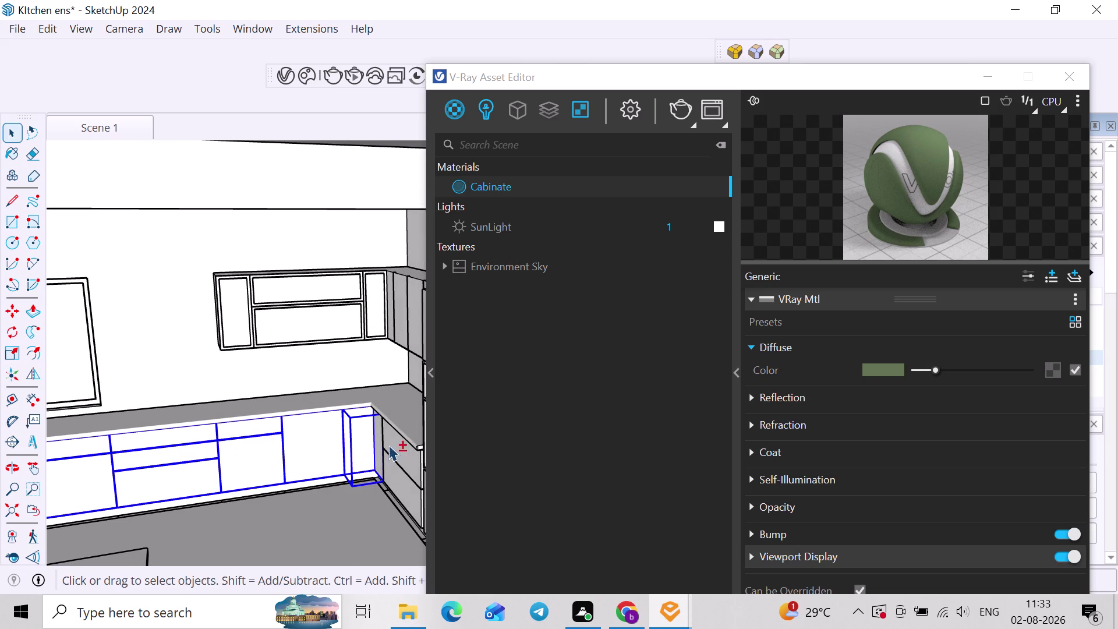
click(394, 445)
click(399, 472)
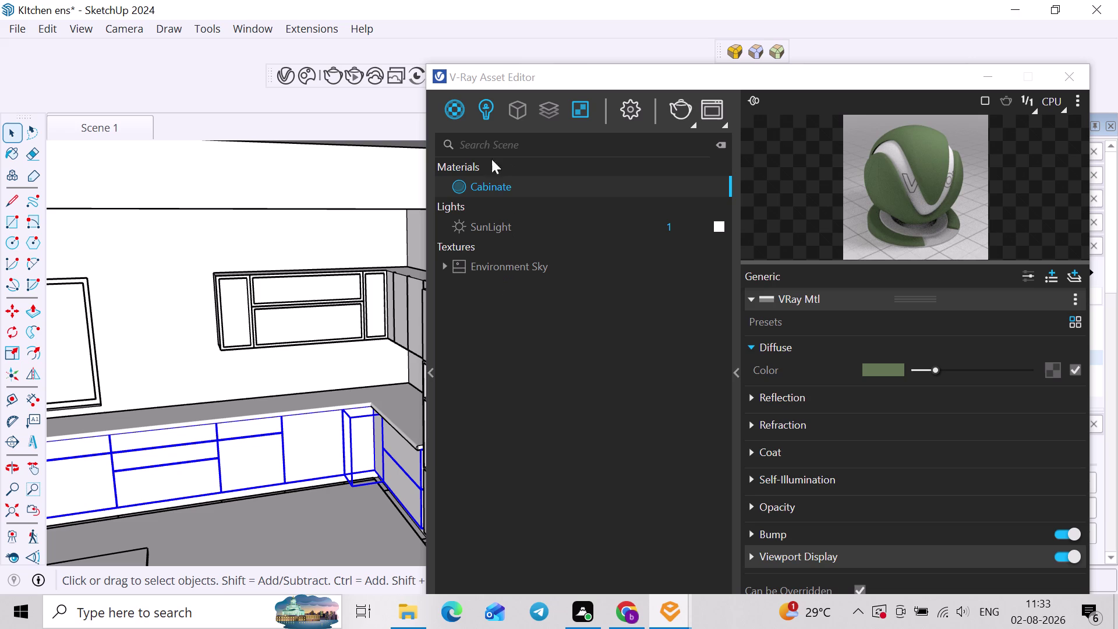
Apply the Cabinate material to the selected cabinets and view the result.
right_click(492, 183)
click(516, 214)
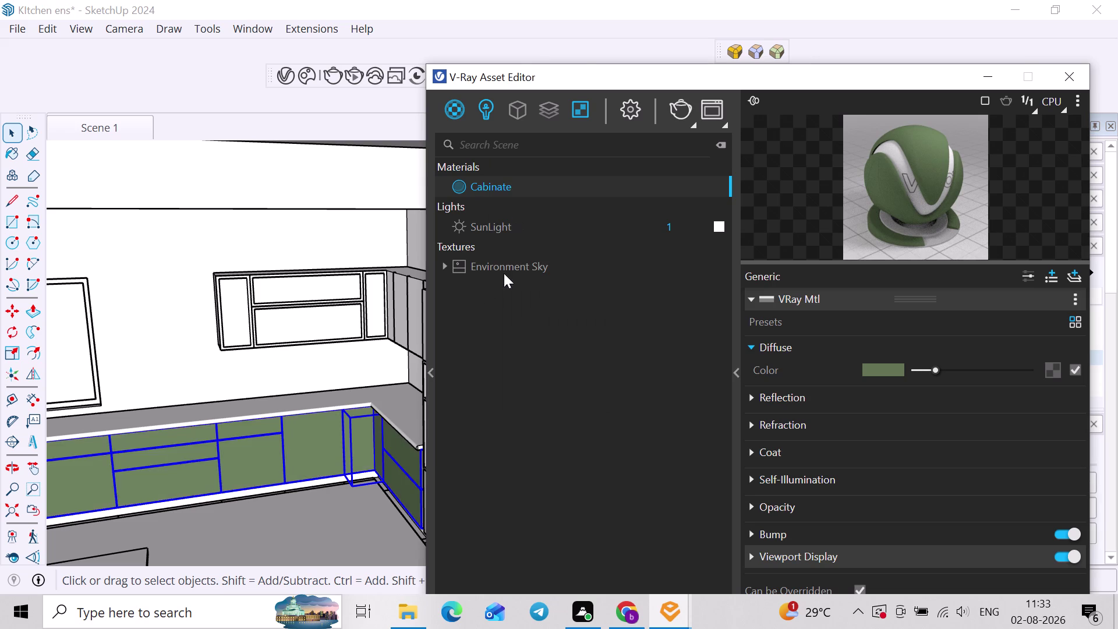
scroll(down, 3)
middle_drag(338, 414, 259, 419)
Clear the selection and orbit past the painted cabinets toward the breakfast counter.
click(267, 477)
middle_drag(284, 480, 381, 426)
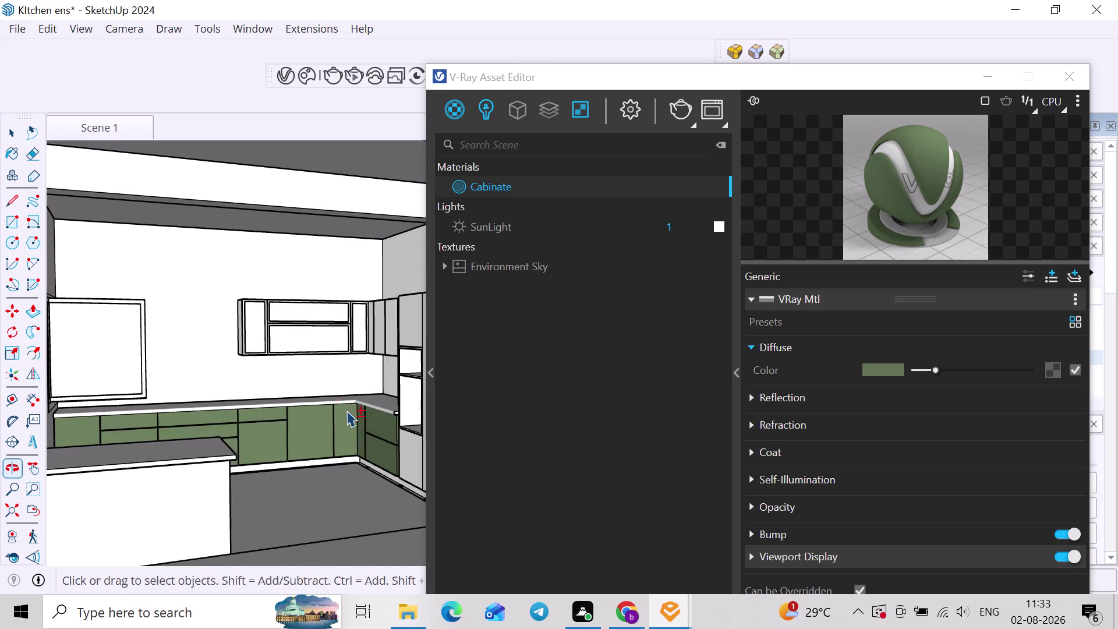
middle_drag(344, 411, 284, 423)
middle_drag(334, 444, 277, 466)
middle_drag(273, 469, 368, 358)
click(195, 361)
middle_drag(206, 366, 96, 397)
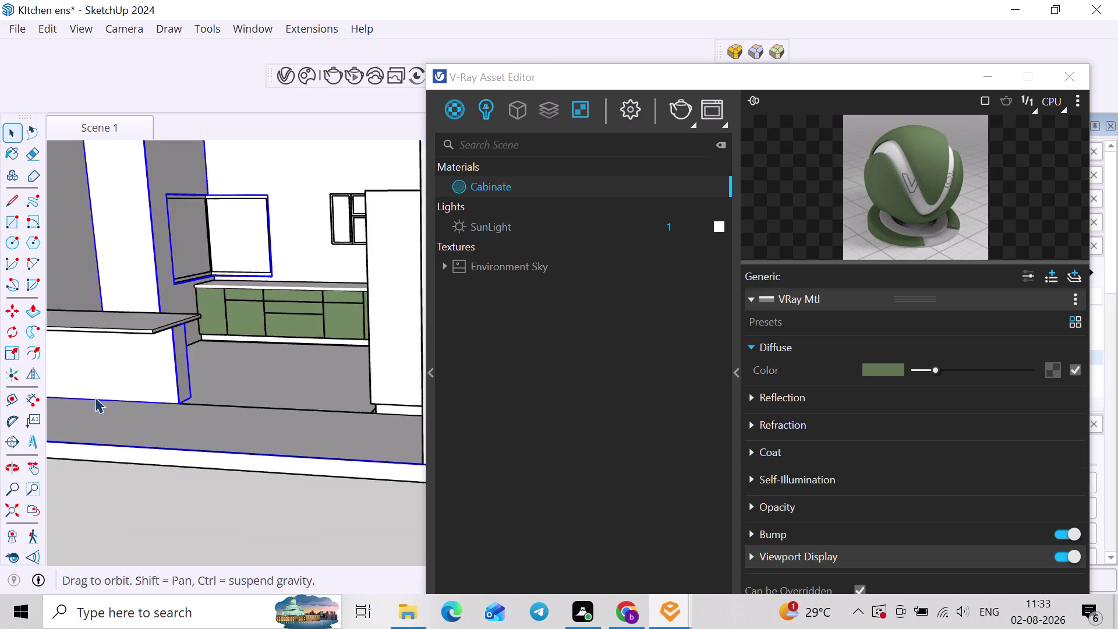
middle_drag(96, 397, 95, 398)
scroll(up, 3)
Select the connected counter and wall geometry, then orbit to face the counter front.
triple_click(149, 371)
middle_drag(161, 368, 204, 364)
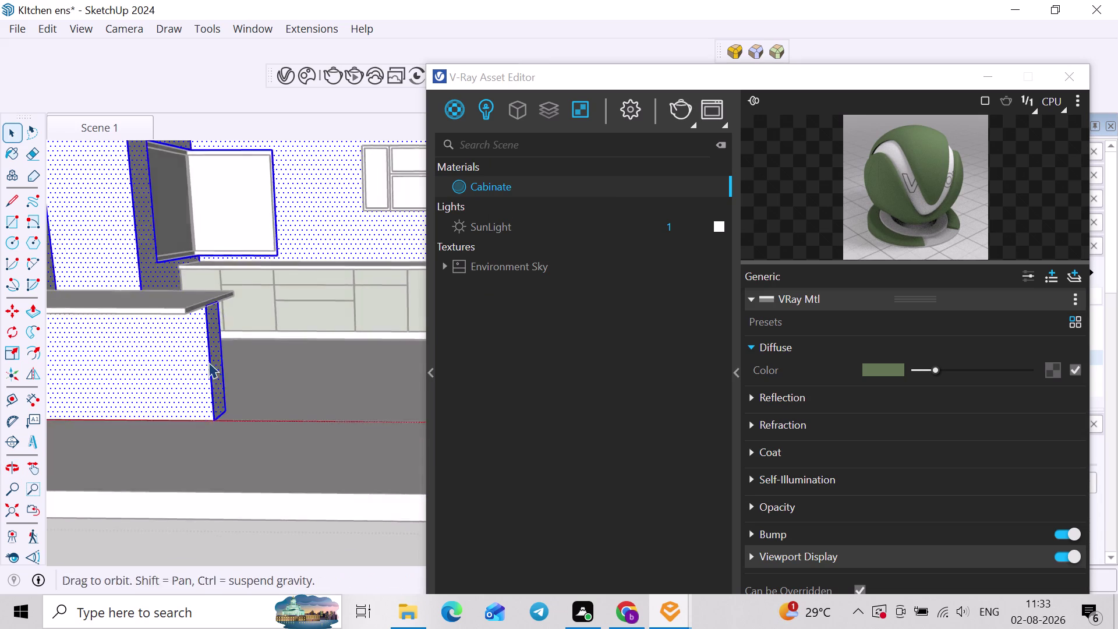
middle_drag(204, 364, 209, 362)
scroll(down, 3)
middle_drag(239, 332, 332, 314)
click(230, 367)
middle_drag(266, 345, 219, 359)
scroll(down, 3)
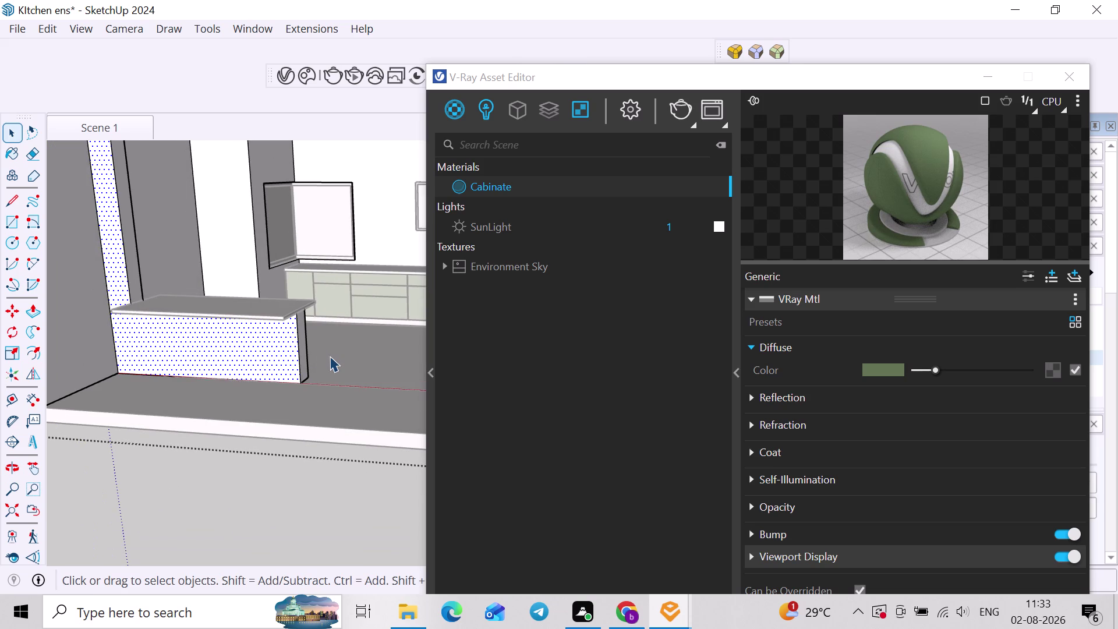
click(330, 356)
Check the green kitchen reference image in Chrome, then return to the model.
key(alt+Tab)
click(466, 292)
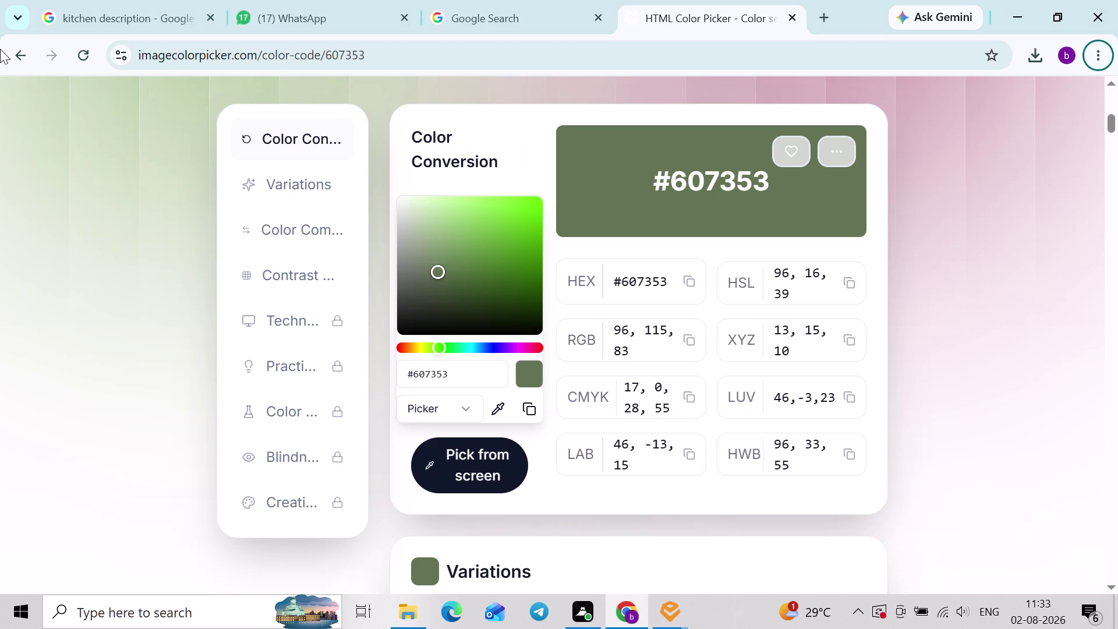
click(478, 0)
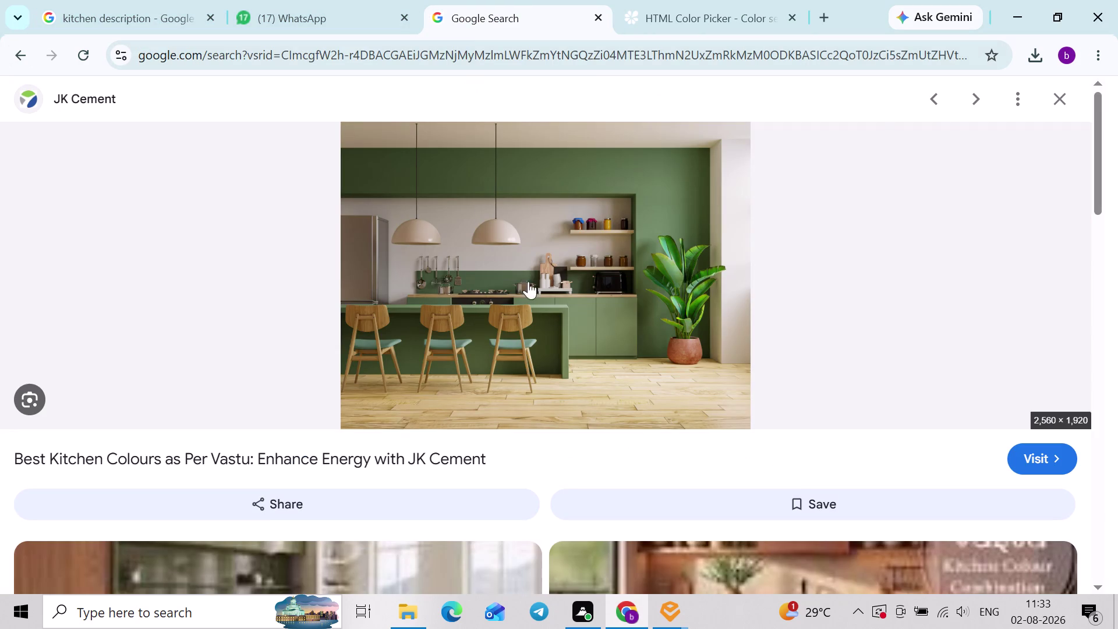
key(alt+Tab)
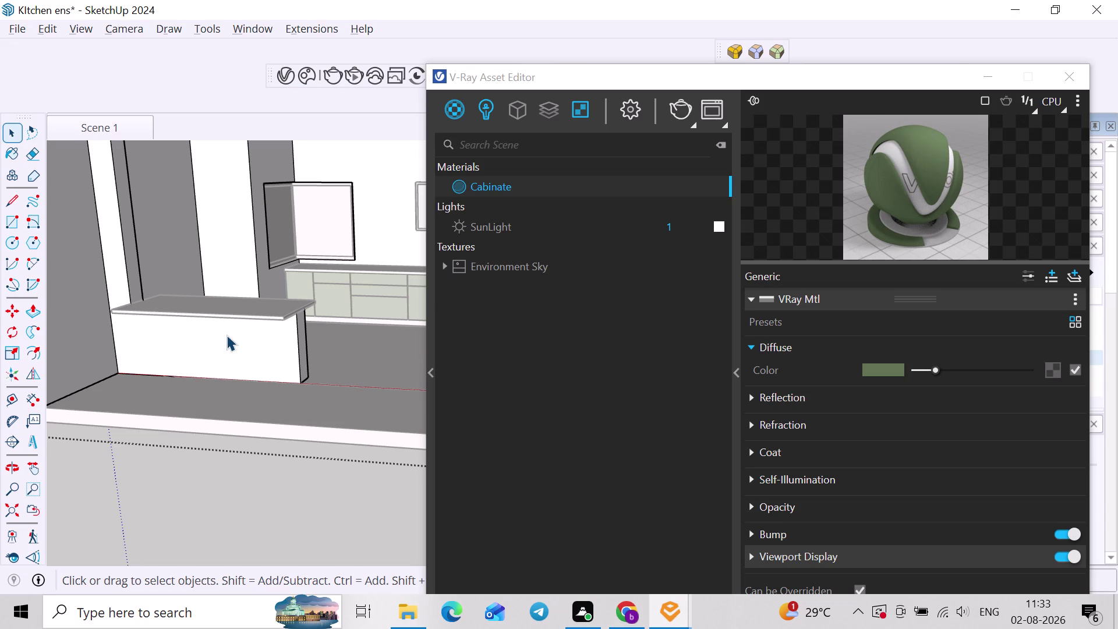
click(232, 329)
key(alt+Tab)
key(alt+Tab)
Select the counter front with its edges and orbit in close on it.
middle_click(231, 323)
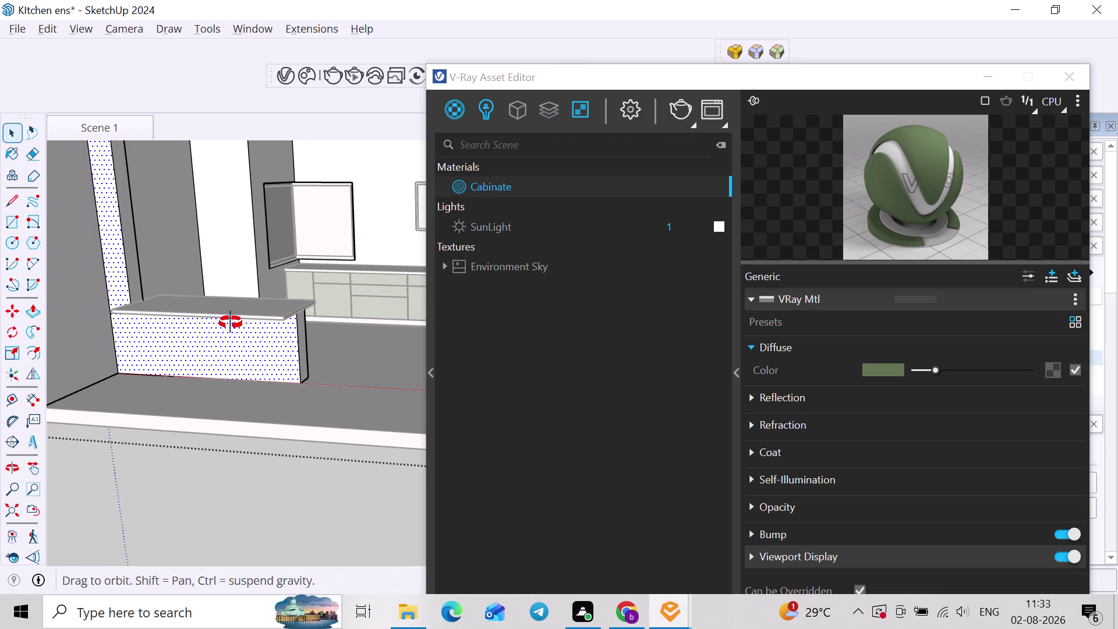
scroll(up, 3)
click(314, 353)
scroll(up, 3)
double_click(286, 367)
middle_drag(296, 378, 296, 360)
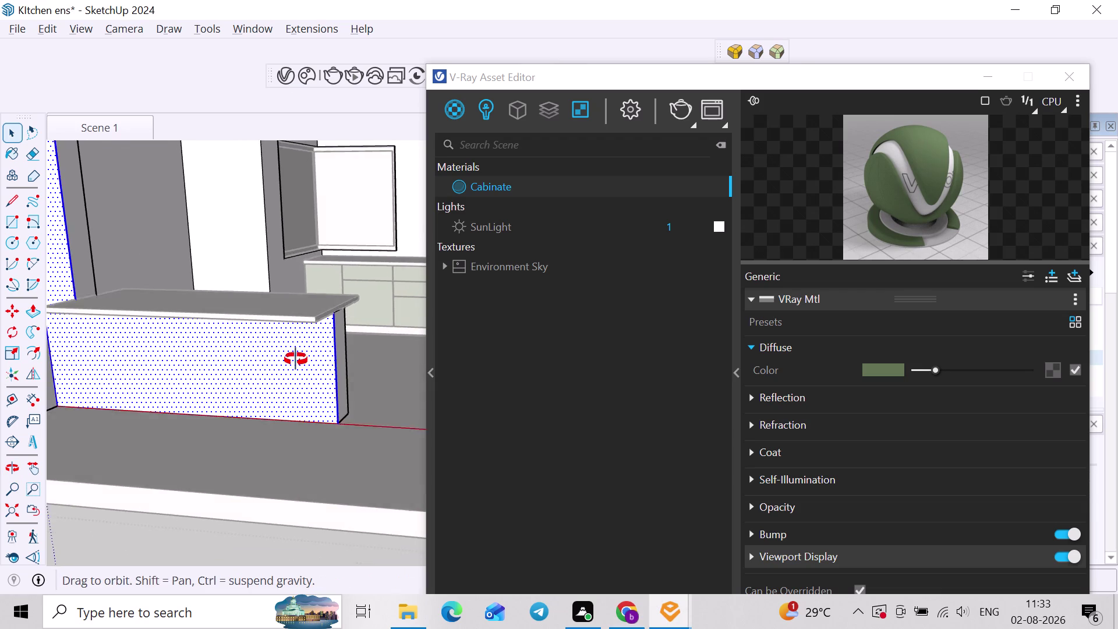
middle_drag(296, 360, 293, 343)
click(361, 353)
scroll(down, 3)
middle_drag(312, 259, 289, 331)
Glance at the reference image again, then orbit the island from another side.
key(alt+Tab)
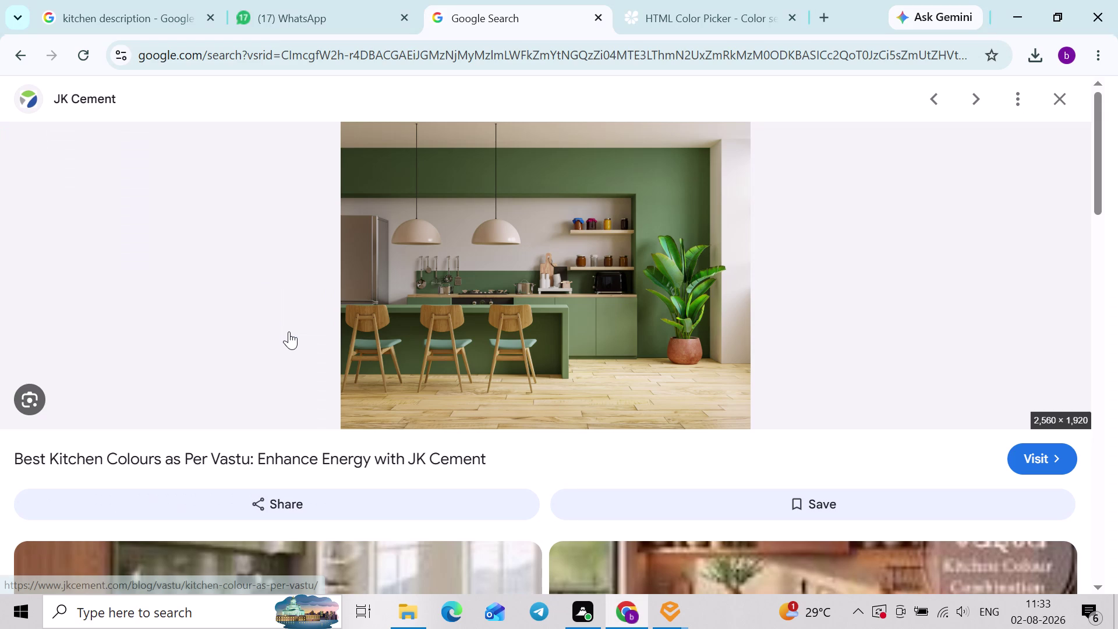
key(alt+Tab)
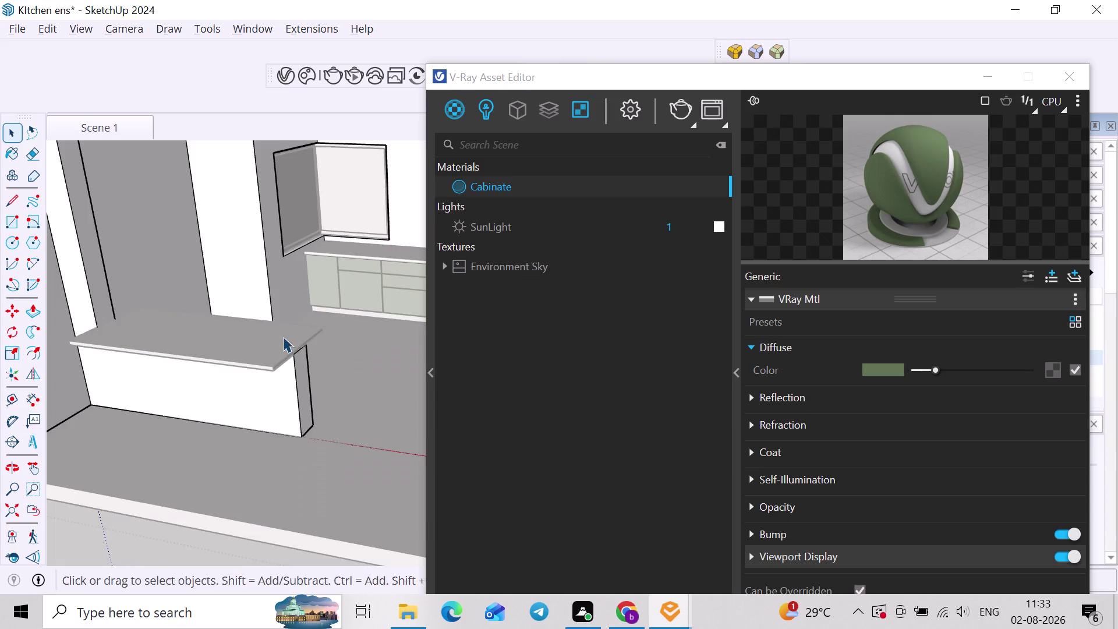
middle_drag(283, 338, 283, 354)
scroll(up, 3)
click(281, 360)
click(371, 377)
scroll(down, 3)
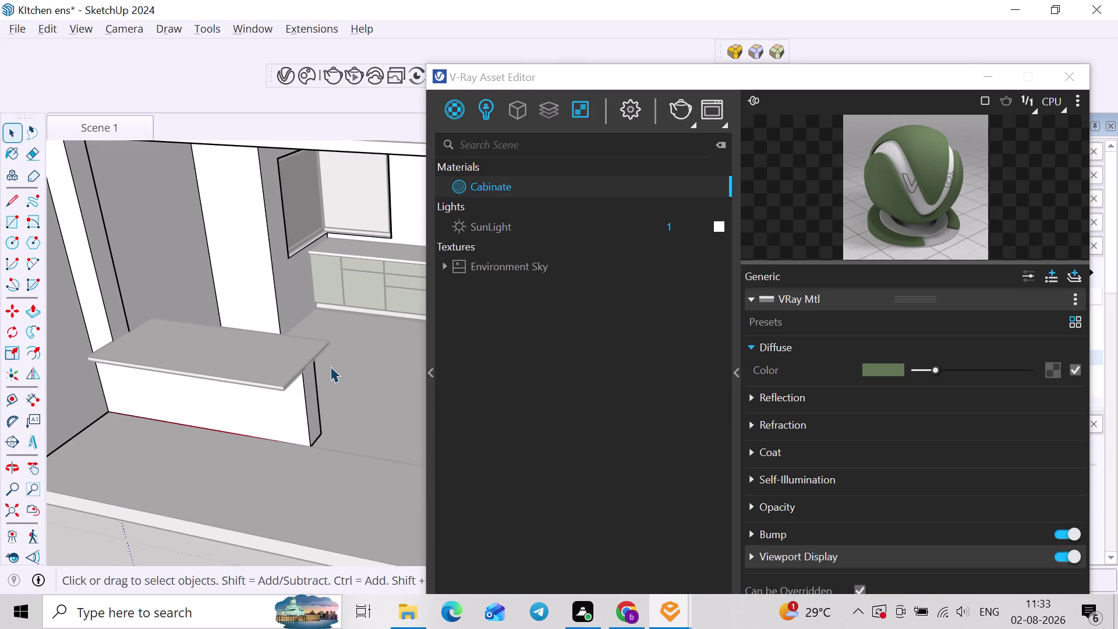
click(332, 365)
middle_drag(336, 378, 330, 347)
Orbit to face the island front, then bring up the green kitchen photo in Chrome.
key(space)
click(373, 380)
scroll(down, 3)
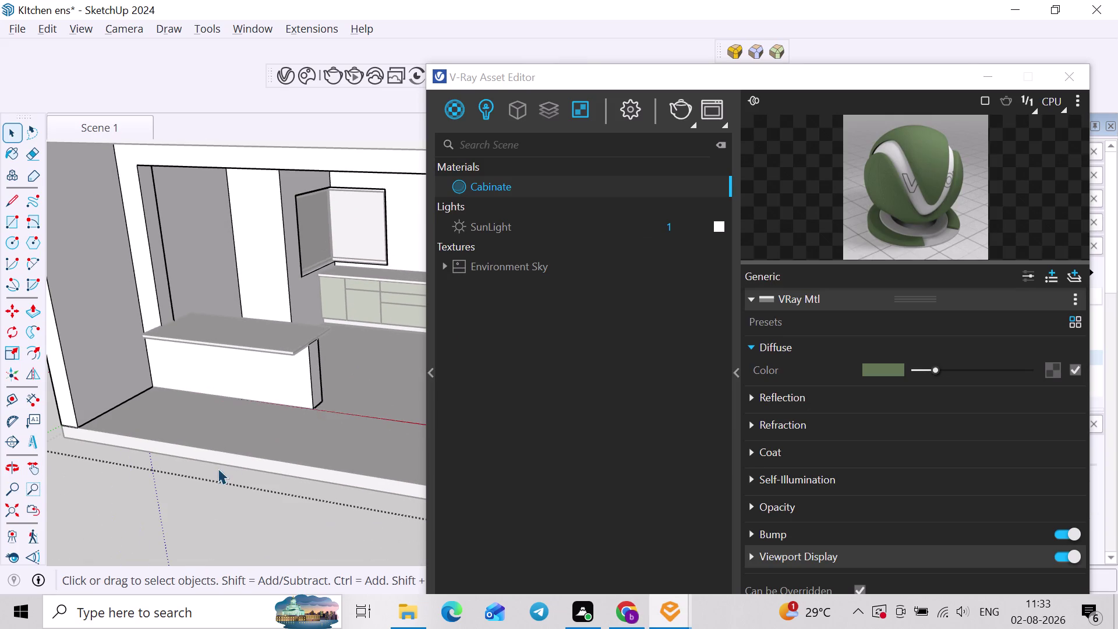
click(214, 470)
click(165, 480)
middle_drag(355, 376, 378, 336)
double_click(256, 353)
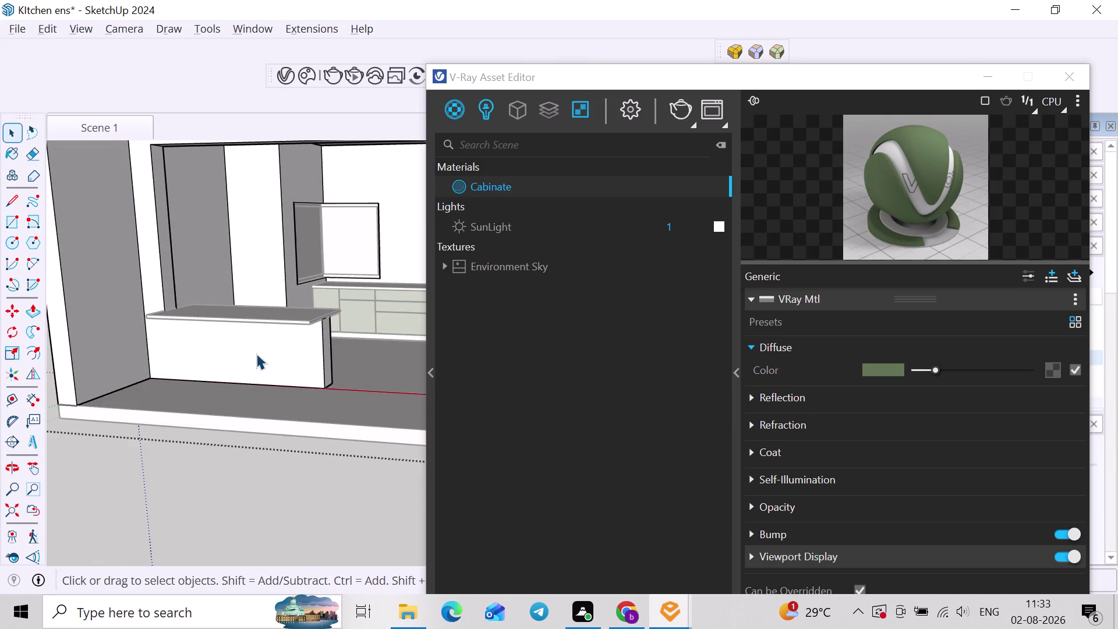
middle_drag(255, 354, 336, 322)
scroll(up, 3)
key(alt+Tab)
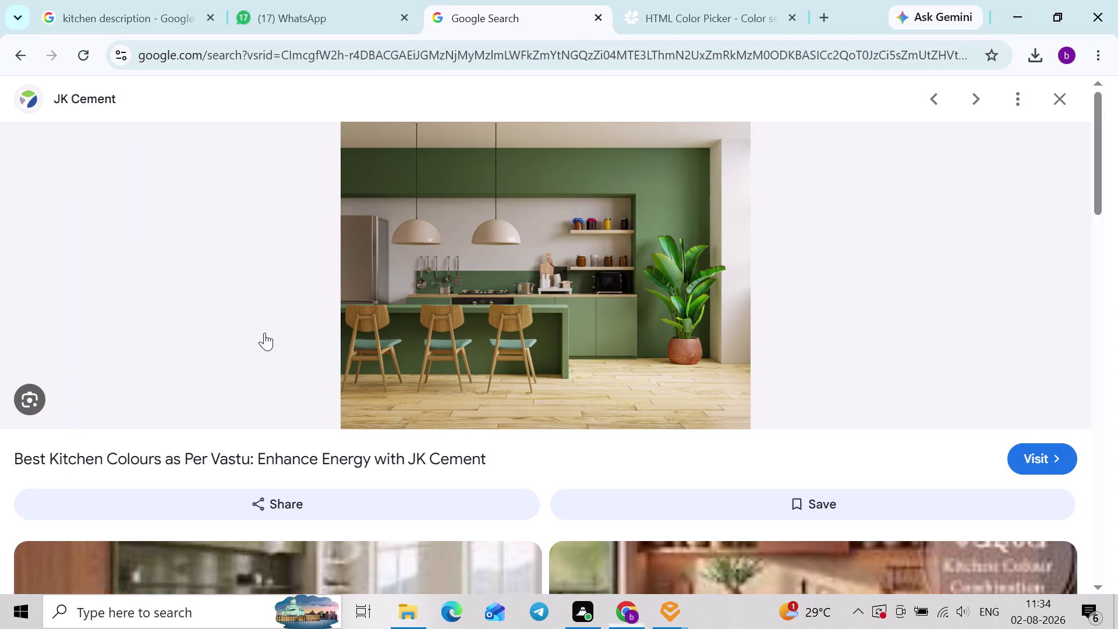
Scroll the Google Images results and open the Interior Company kitchen colours article.
scroll(down, 3)
scroll(down, 3)
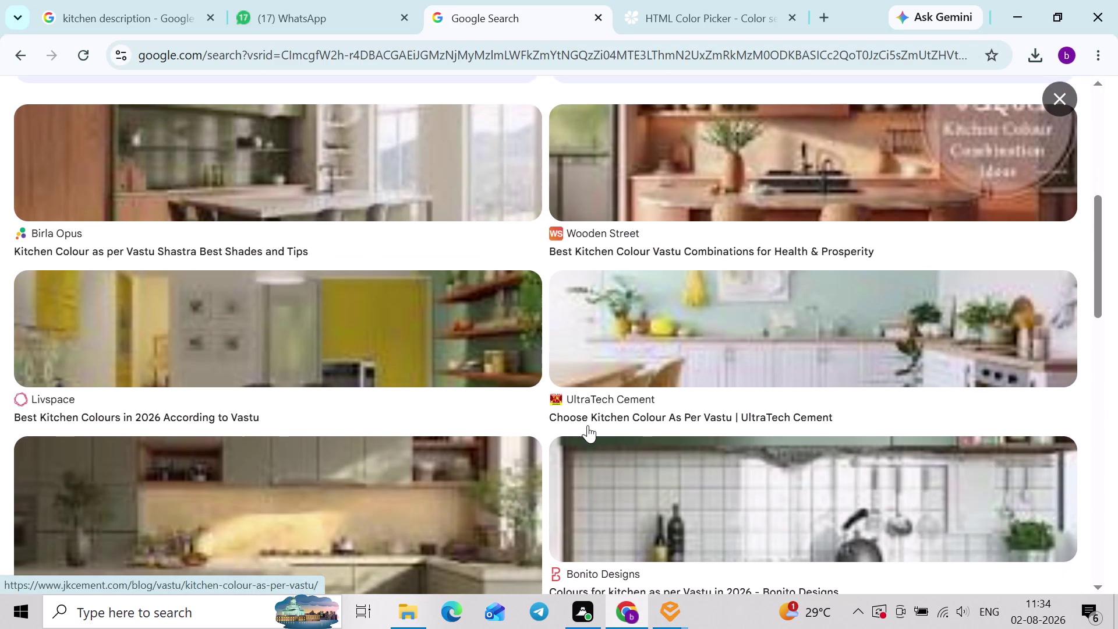
scroll(down, 3)
scroll(up, 3)
scroll(up, 3)
scroll(down, 3)
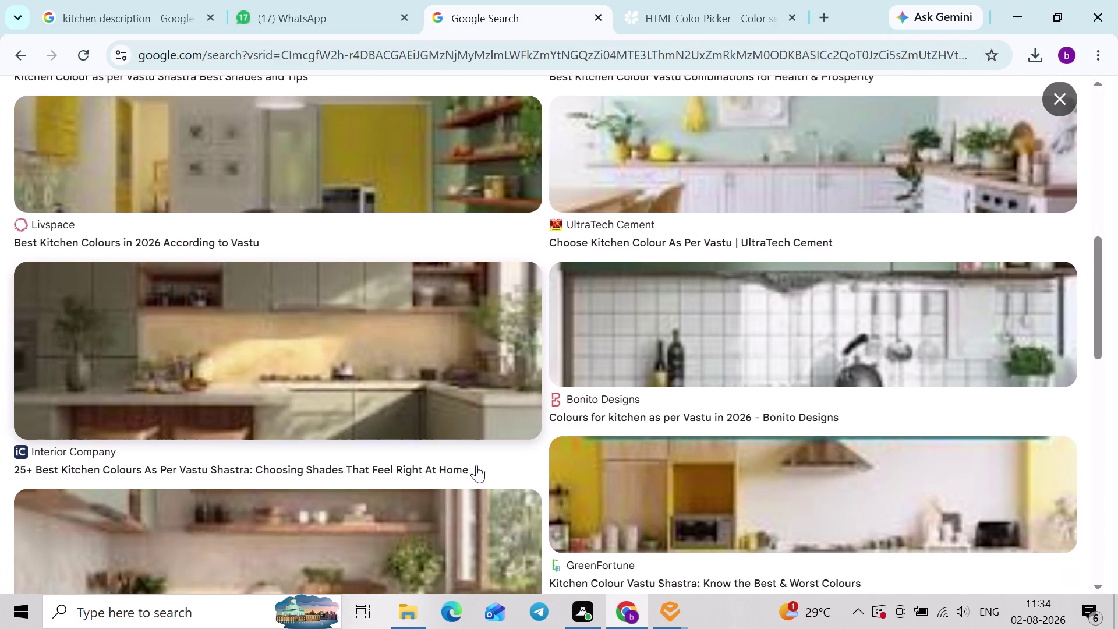
click(452, 449)
Scroll through the article, then return to the image search results.
scroll(up, 3)
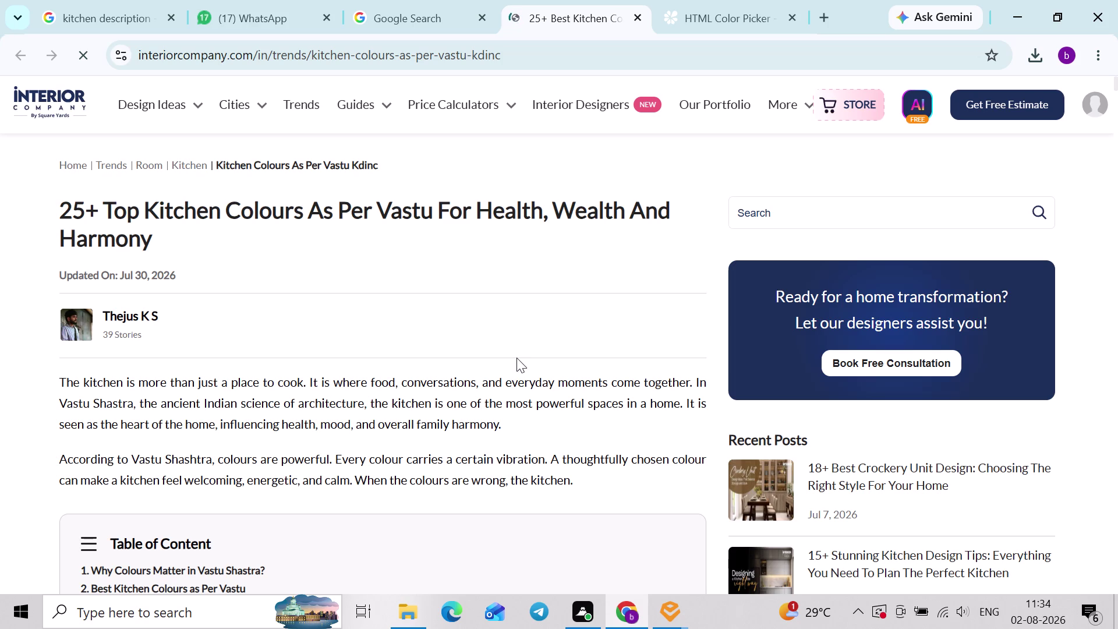
scroll(up, 3)
click(26, 55)
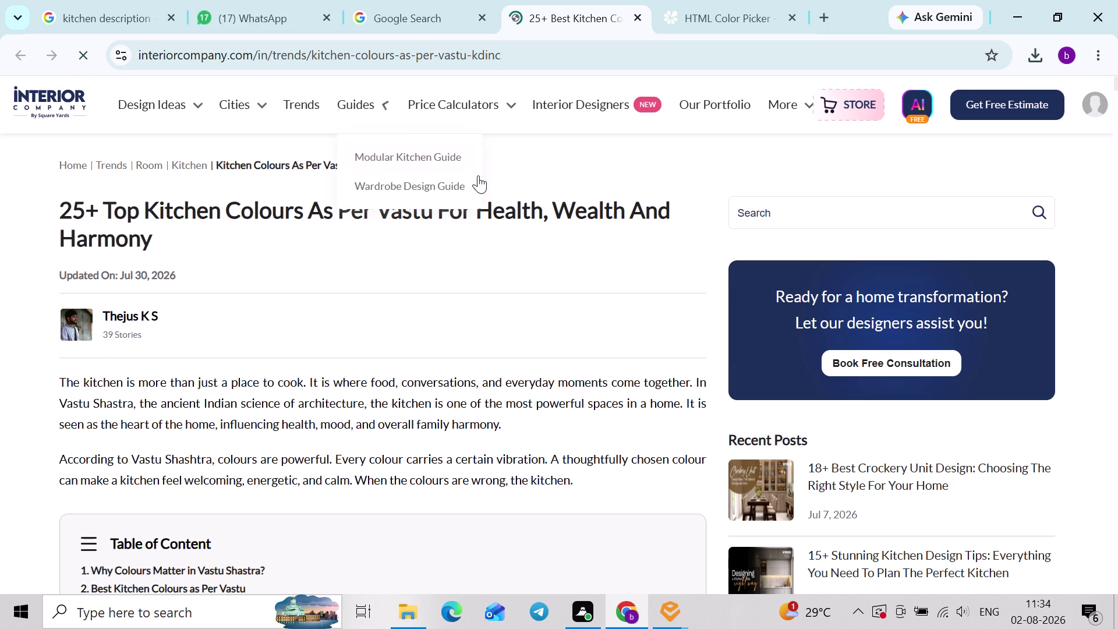
scroll(up, 3)
scroll(up, 3)
scroll(up, 3)
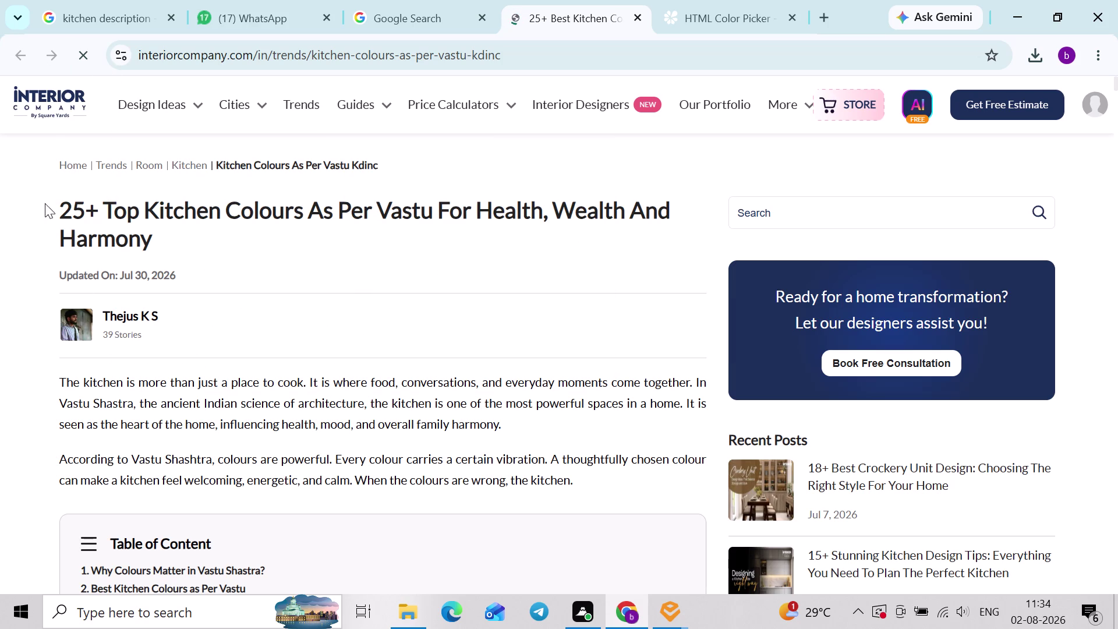
click(422, 1)
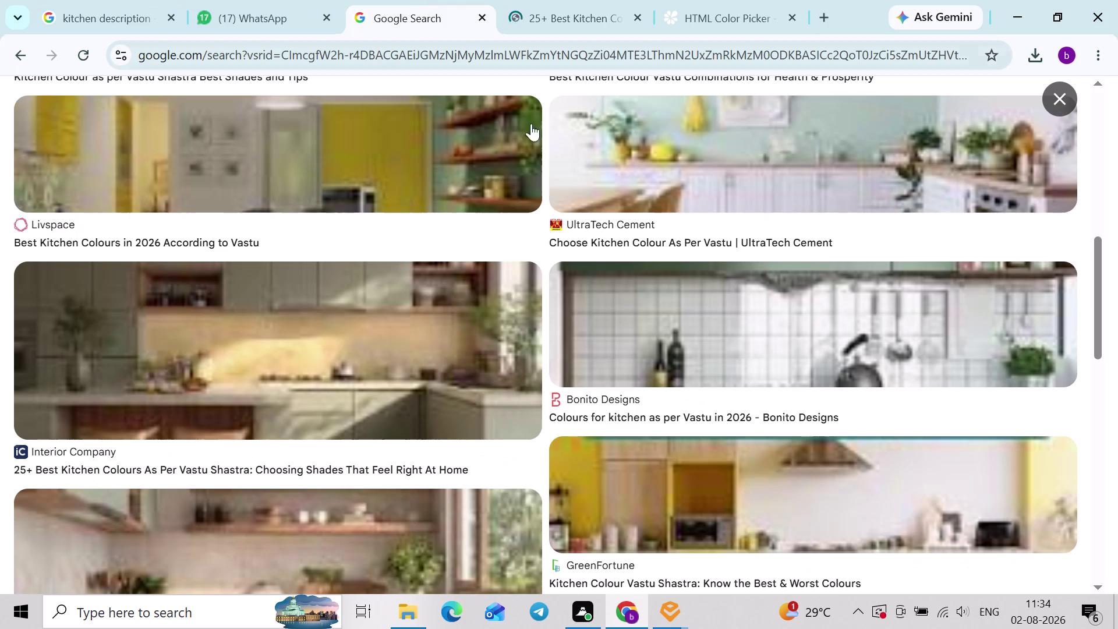
View the Interior Company sage-green kitchen photo, then switch back to the kitchen model.
scroll(up, 3)
click(407, 441)
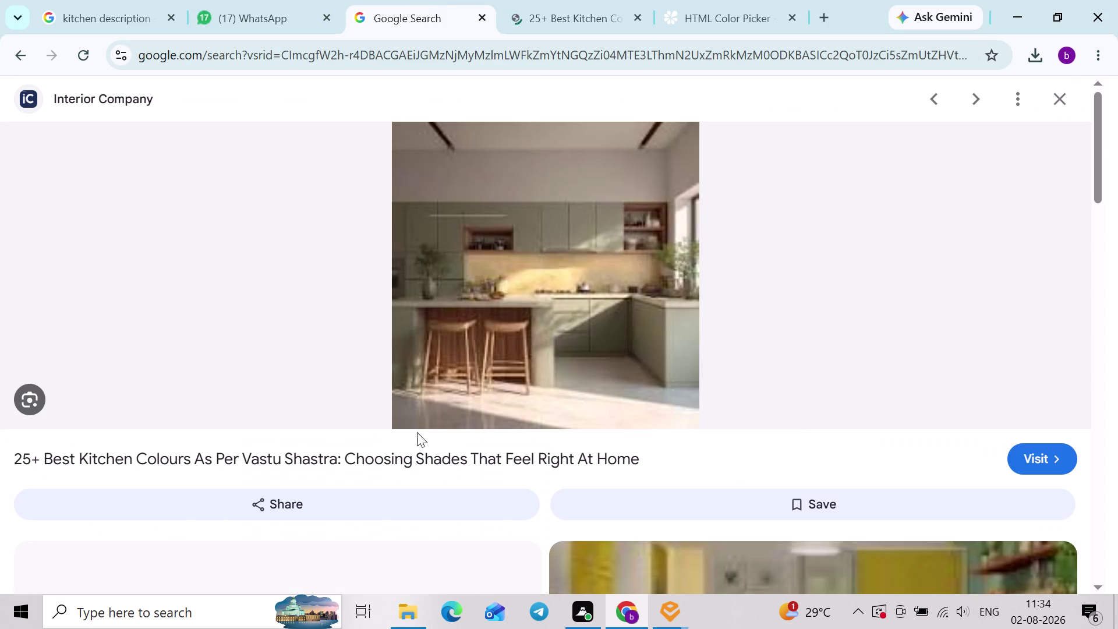
scroll(up, 3)
scroll(up, 3)
scroll(up, 3)
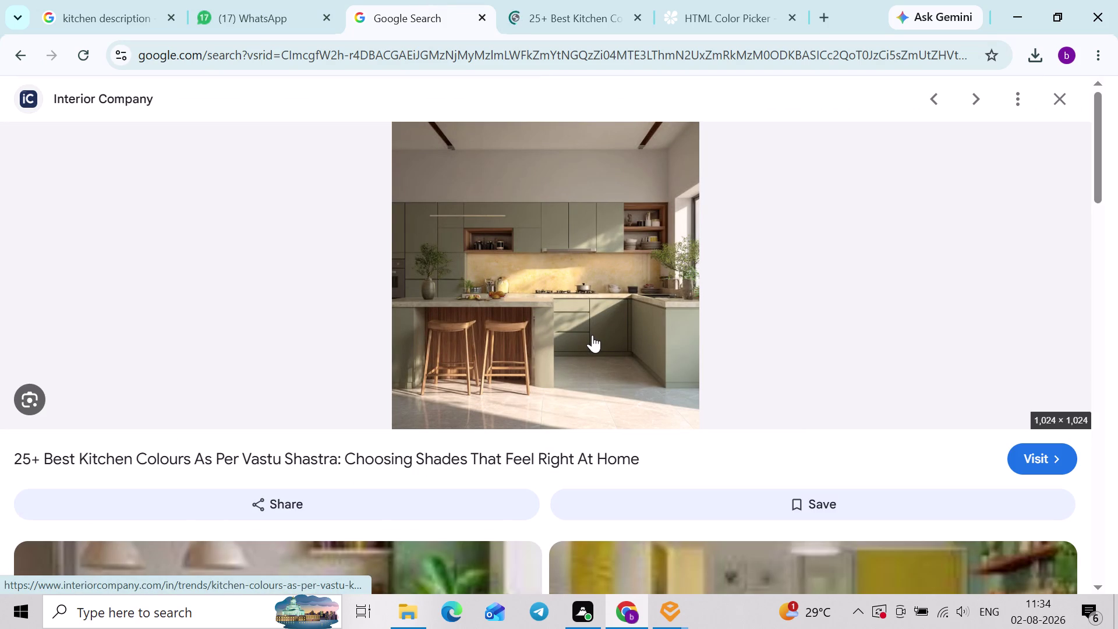
key(alt+Tab)
click(344, 308)
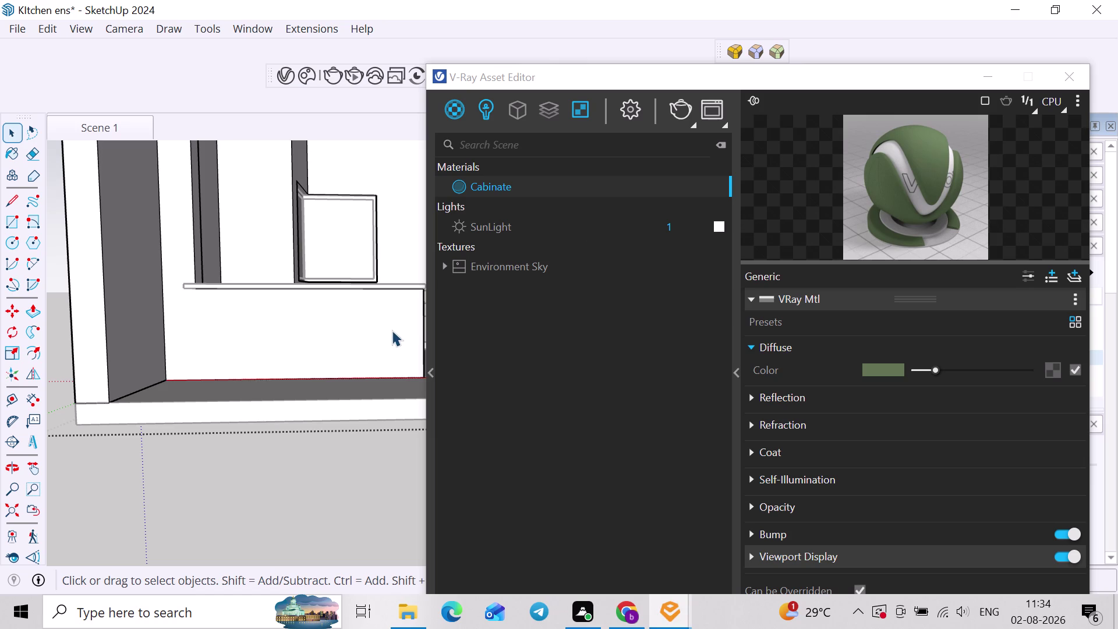
key(alt+Tab)
scroll(up, 3)
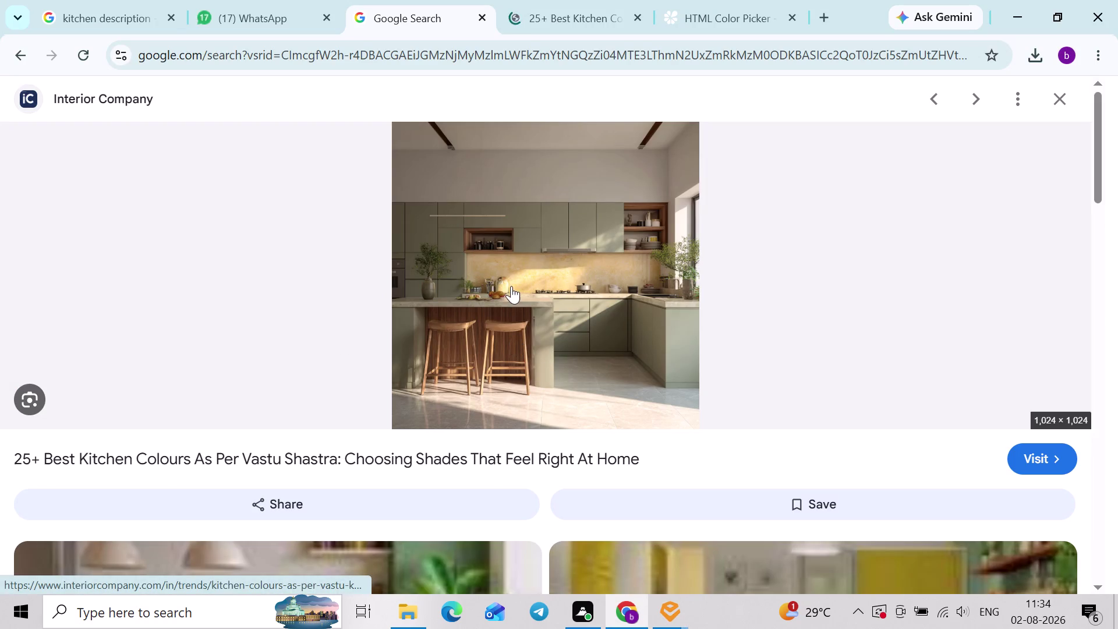
key(alt+Tab)
middle_drag(337, 319, 307, 353)
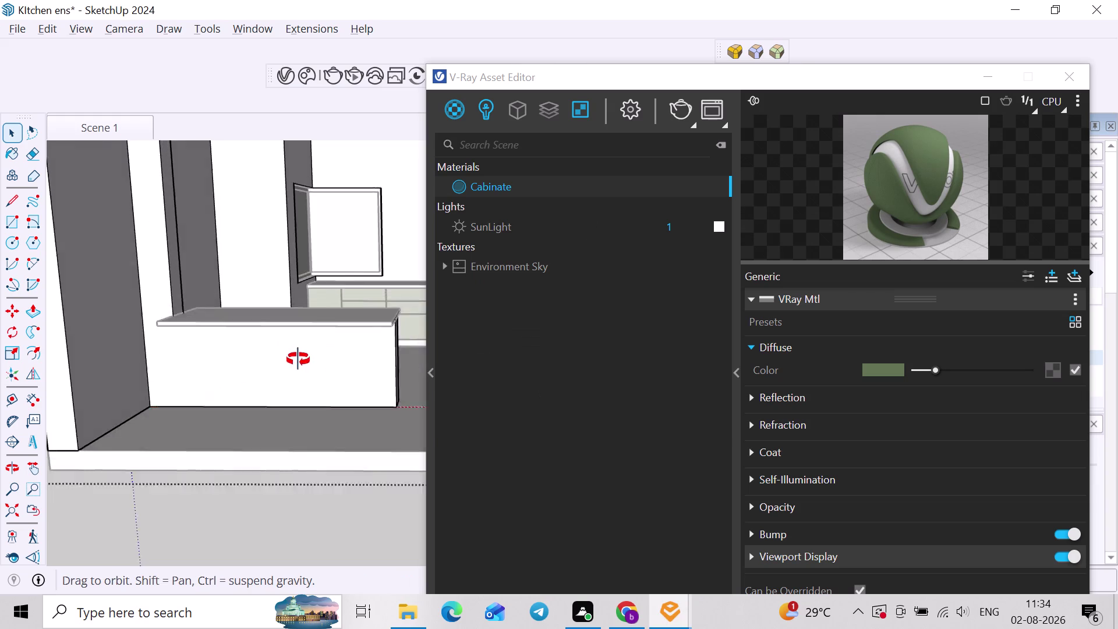
middle_drag(307, 353, 262, 376)
click(351, 374)
scroll(down, 3)
drag(316, 515, 312, 525)
click(302, 533)
scroll(down, 3)
middle_drag(229, 443, 279, 442)
scroll(up, 3)
middle_drag(350, 394, 276, 413)
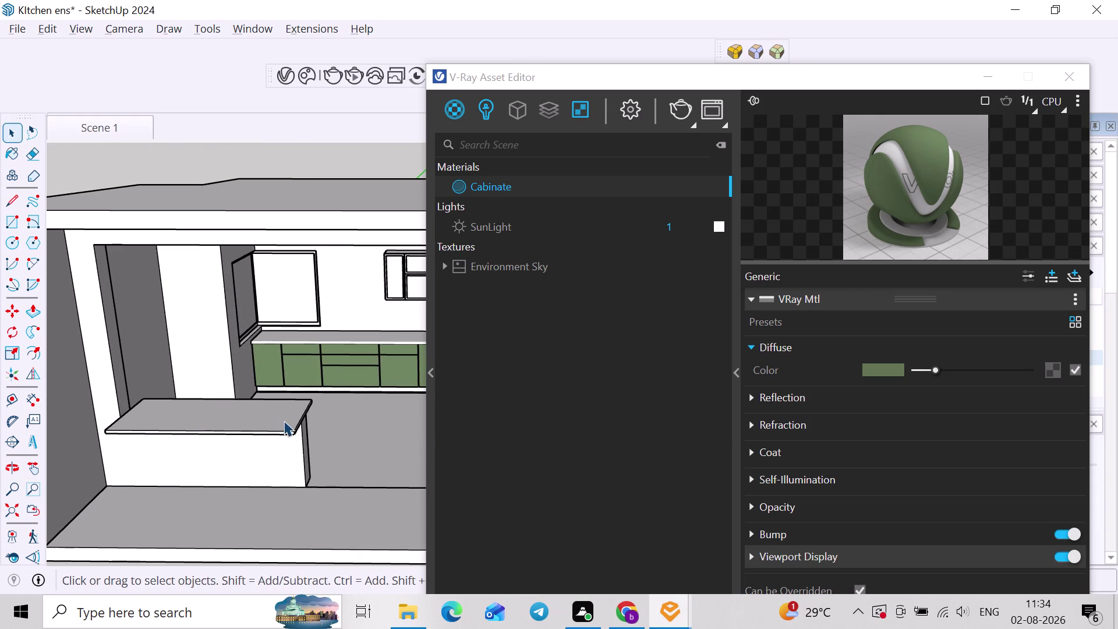
middle_drag(207, 471, 302, 385)
scroll(up, 3)
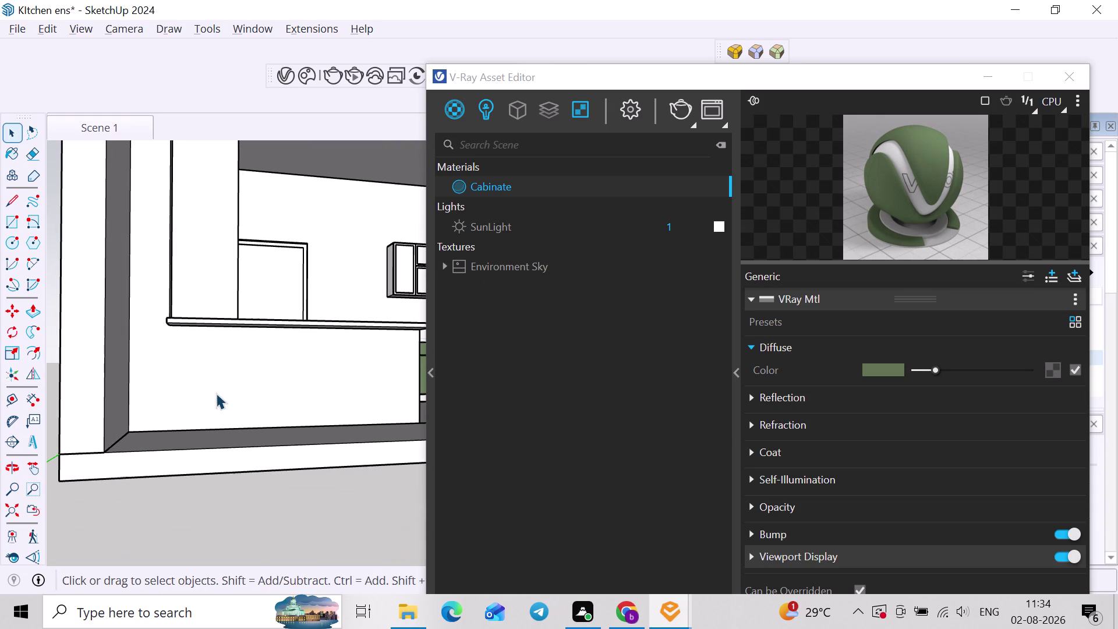
middle_drag(184, 386, 176, 393)
double_click(165, 383)
middle_drag(195, 370, 136, 392)
scroll(down, 3)
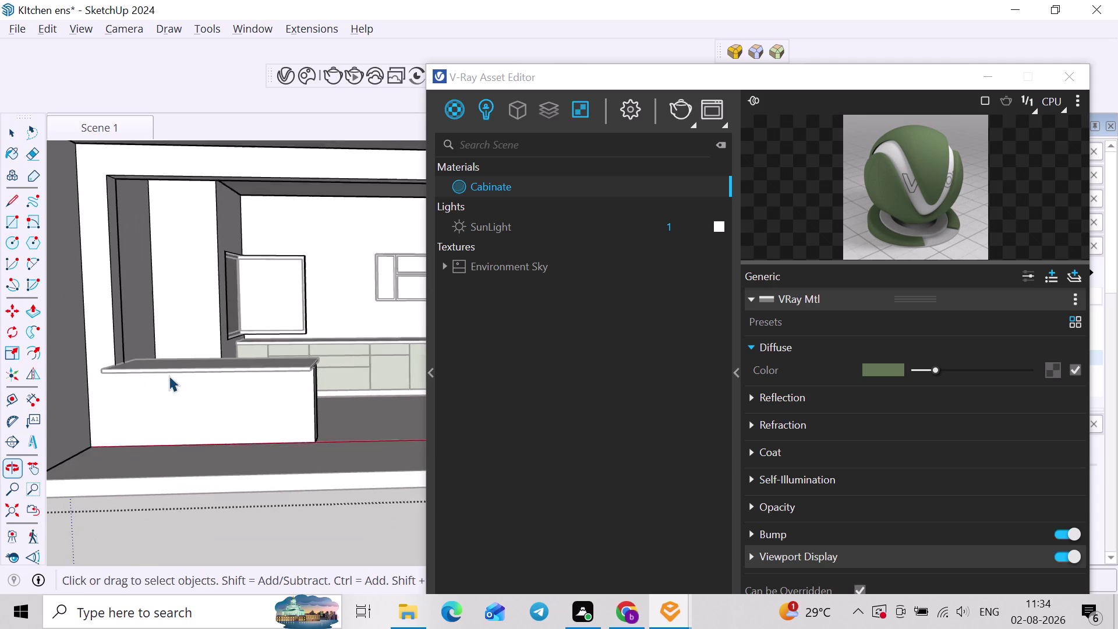
scroll(down, 3)
middle_drag(226, 376, 186, 389)
click(244, 500)
middle_drag(251, 503, 272, 489)
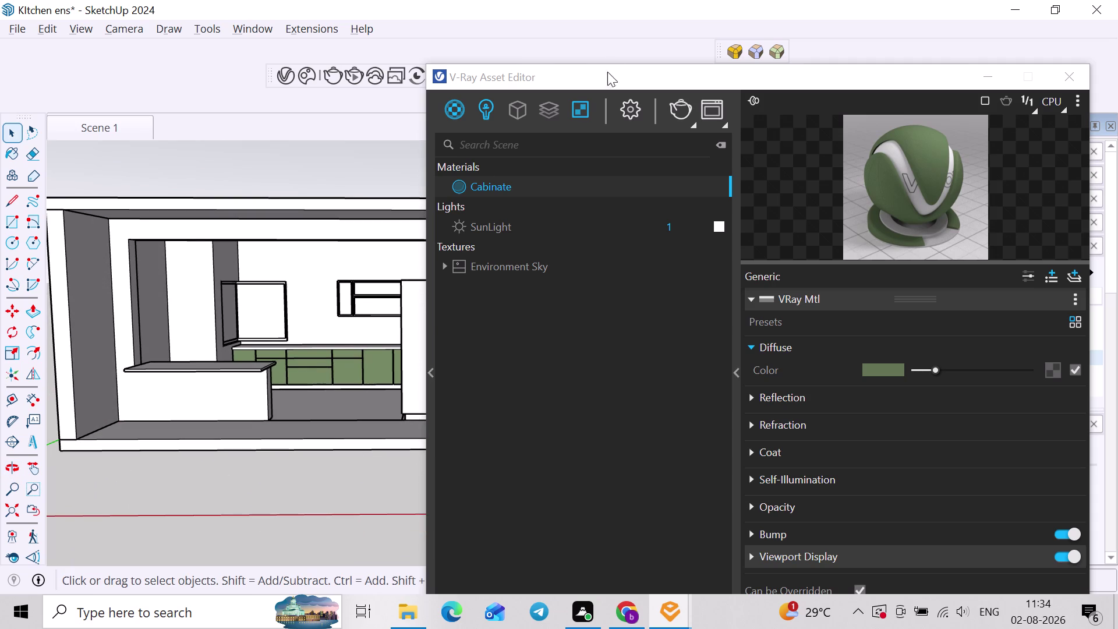
drag(422, 181, 664, 204)
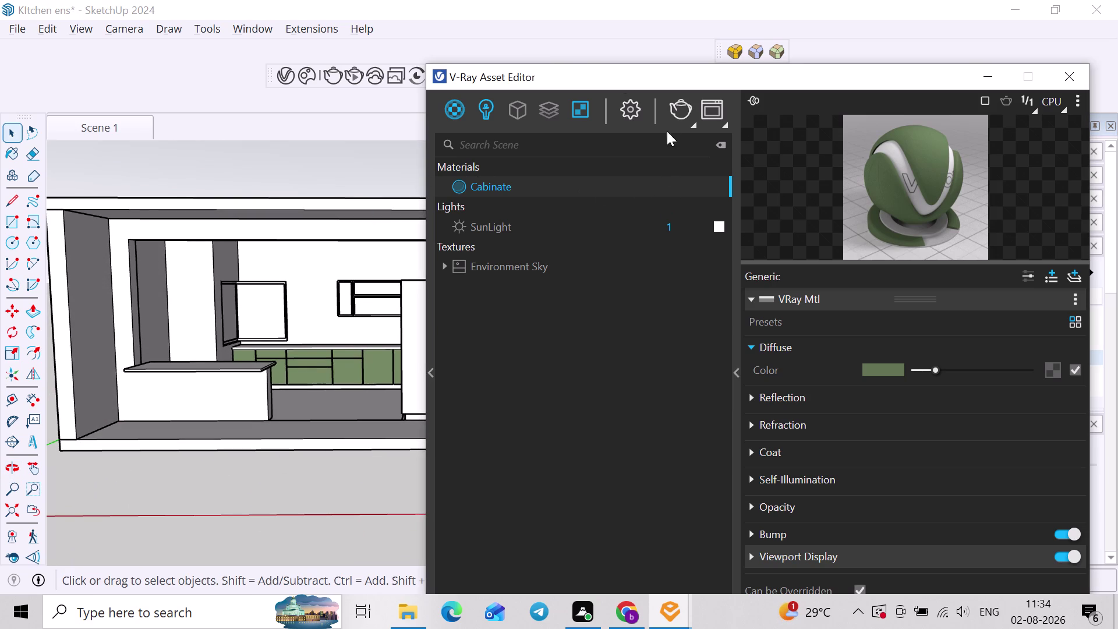
Orbit up to the upper wall cabinets and select the first cabinet frames.
scroll(down, 3)
middle_drag(169, 345, 276, 352)
scroll(up, 3)
middle_drag(294, 334, 154, 344)
scroll(up, 3)
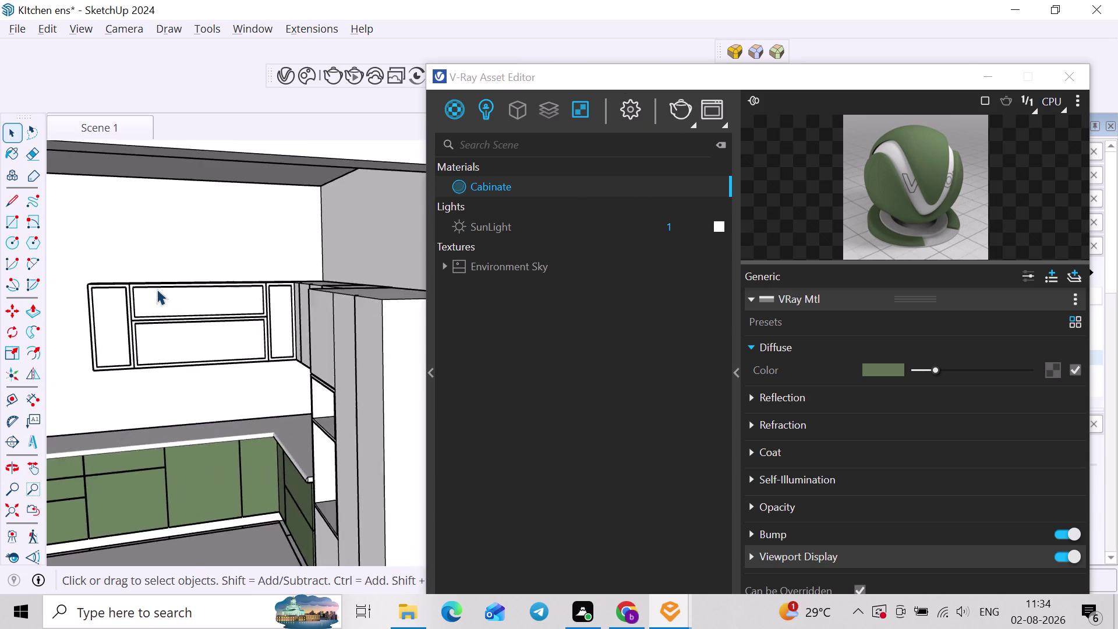
scroll(up, 3)
middle_drag(128, 271, 126, 312)
scroll(up, 3)
click(161, 280)
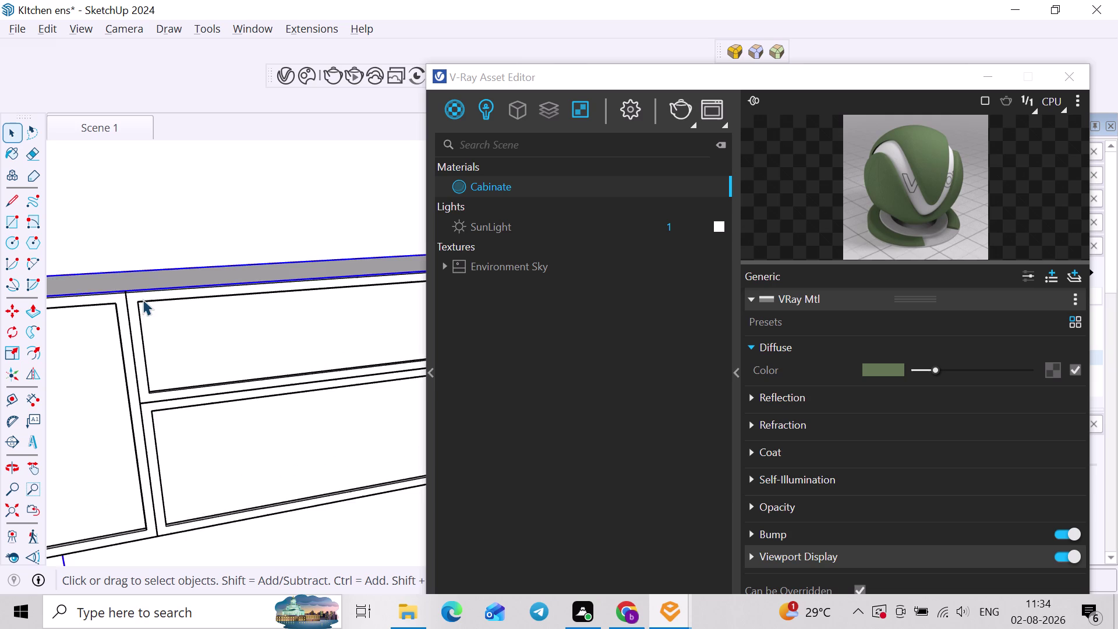
scroll(up, 3)
click(134, 307)
click(114, 307)
click(163, 436)
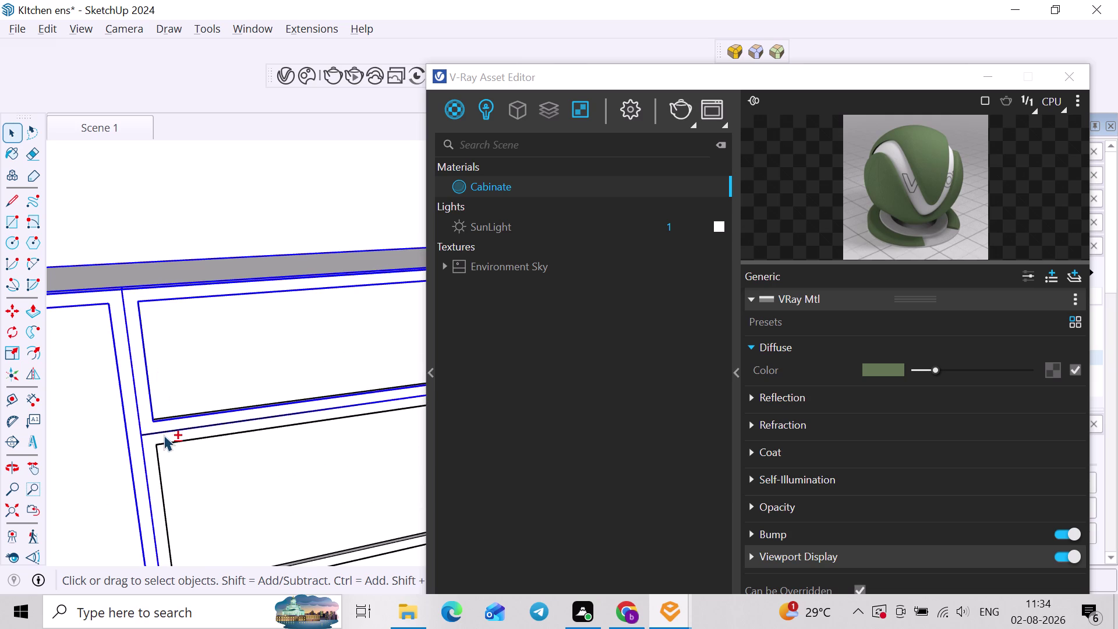
Add the lower door frame, another frame and the corner cabinet frames to the selection.
scroll(down, 3)
middle_drag(206, 424, 165, 425)
scroll(up, 3)
click(105, 423)
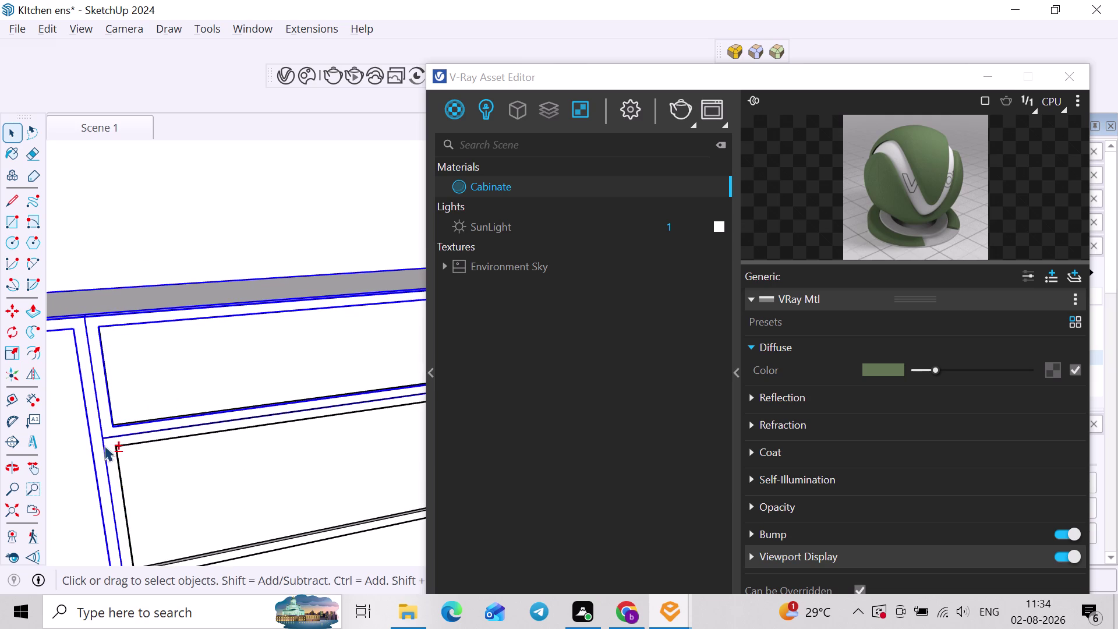
click(114, 449)
scroll(down, 3)
middle_drag(184, 423, 98, 427)
middle_drag(111, 427, 171, 427)
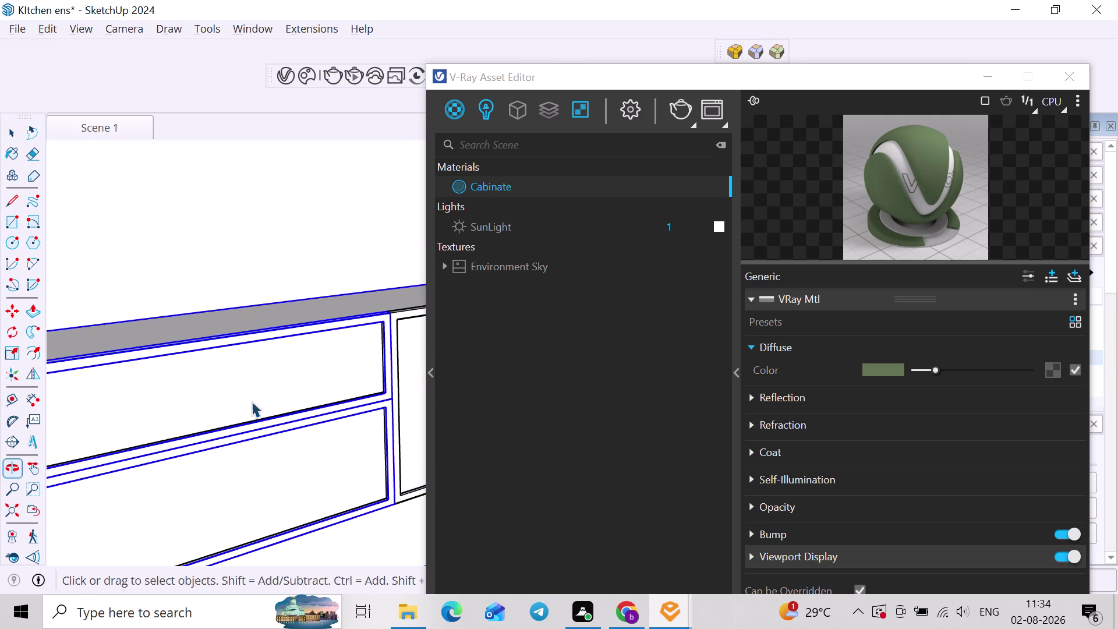
middle_drag(252, 401, 113, 401)
scroll(up, 3)
click(305, 299)
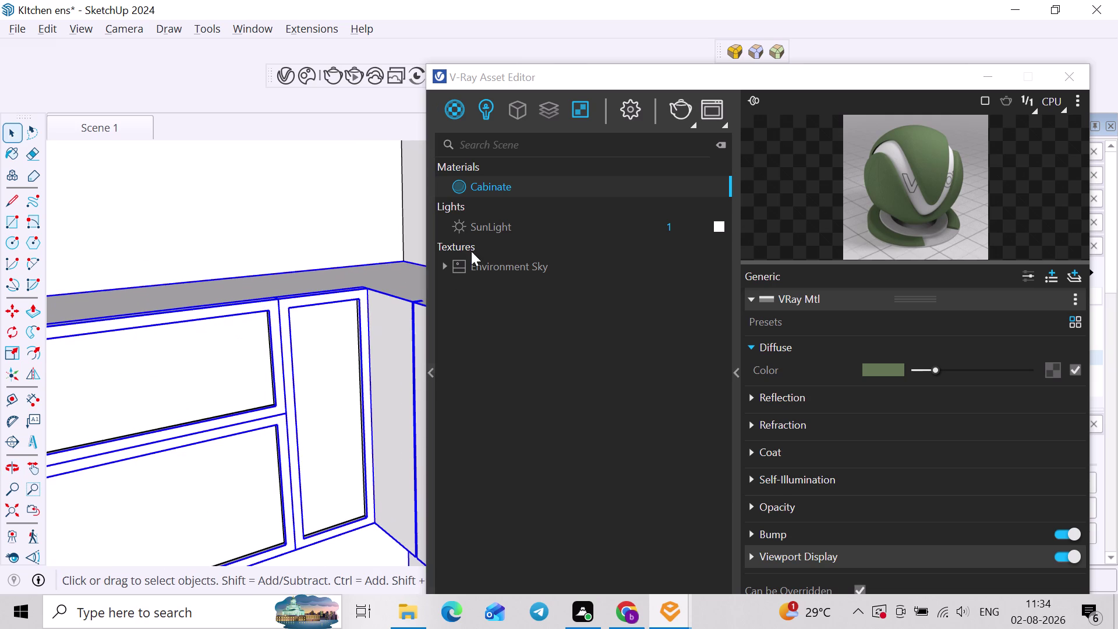
Apply Cabinate to the selected frames and zoom out to the whole kitchen.
right_click(511, 181)
click(517, 210)
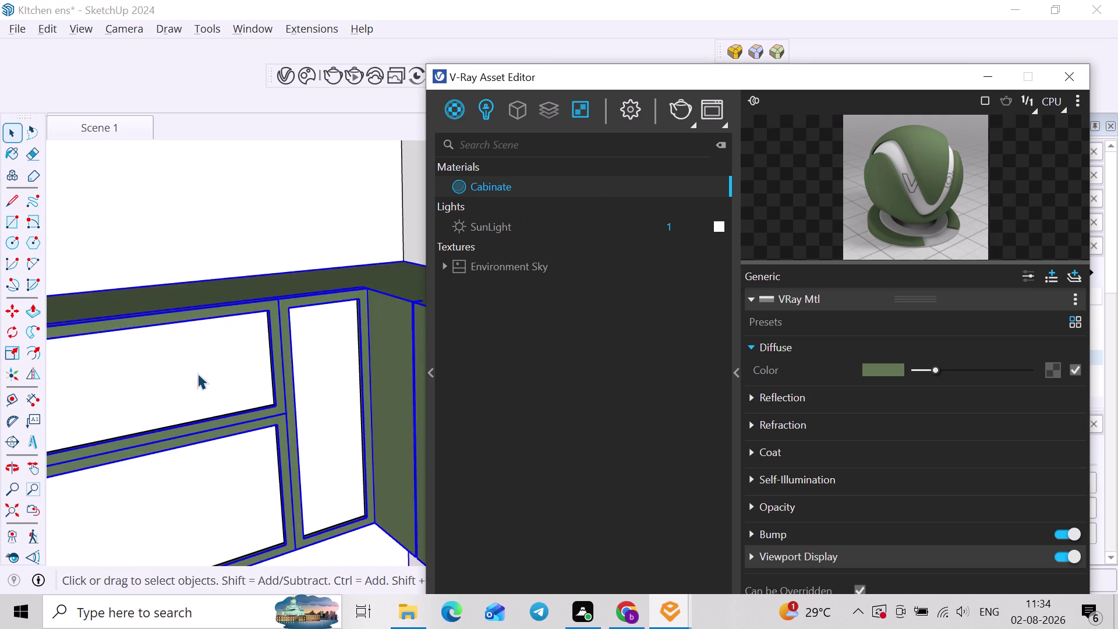
scroll(down, 3)
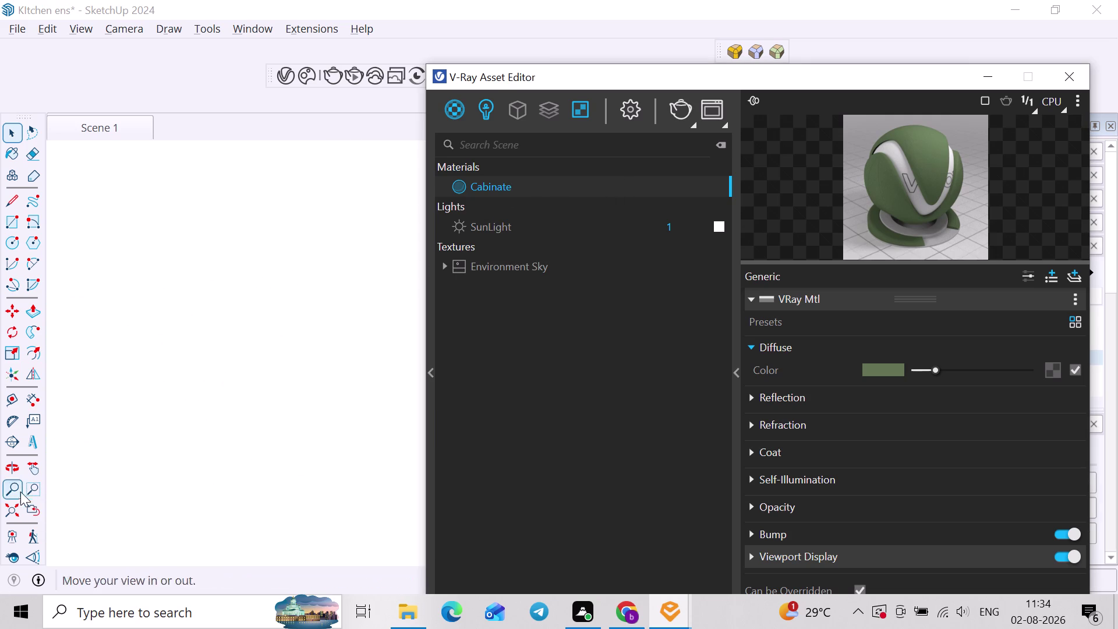
click(7, 506)
click(322, 498)
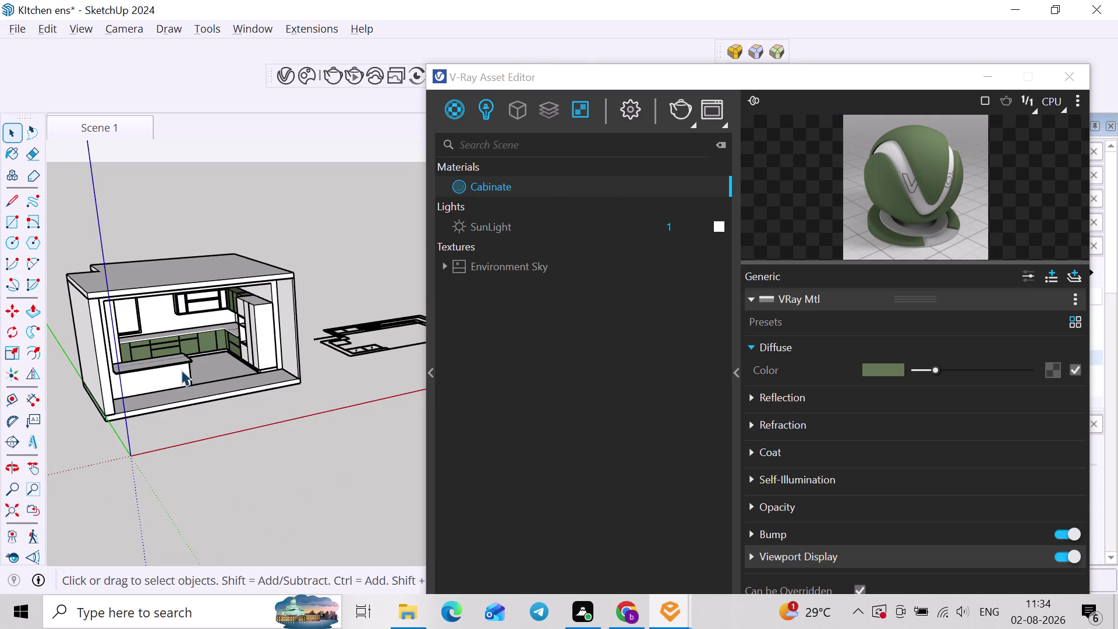
middle_drag(165, 367, 251, 385)
scroll(up, 3)
Zoom to the full model and orbit to look into the kitchen.
middle_drag(201, 376, 326, 346)
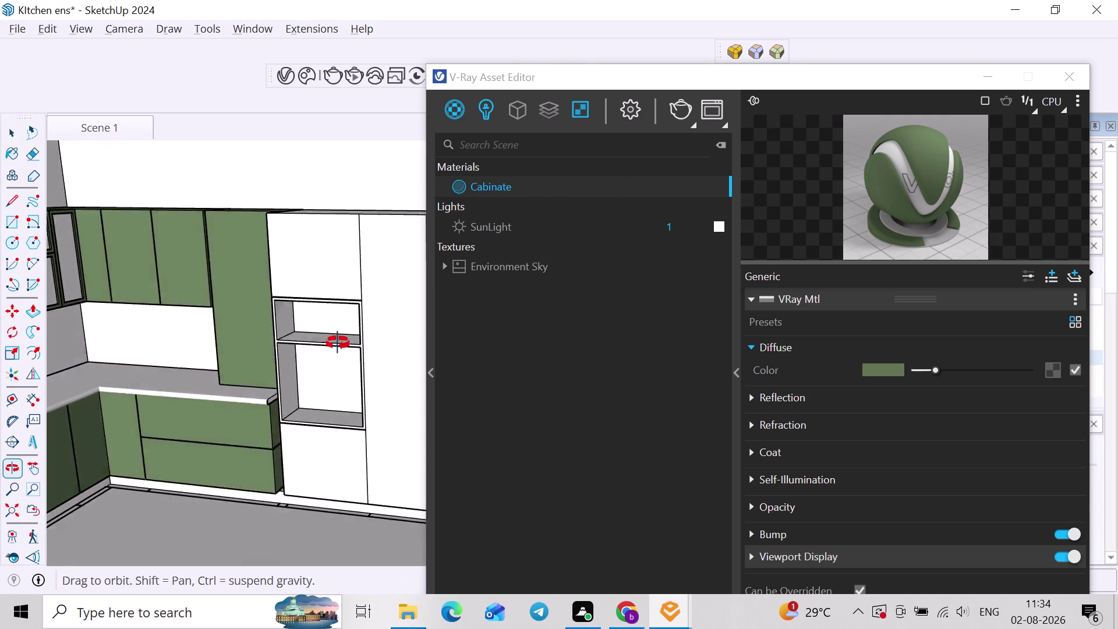
middle_drag(326, 346, 352, 339)
scroll(up, 3)
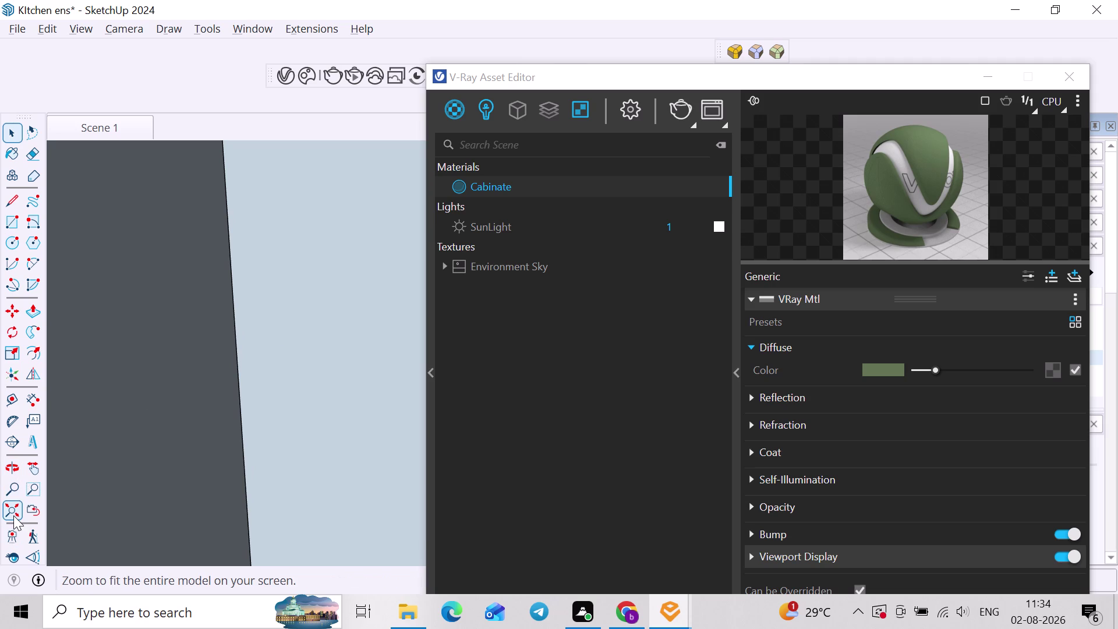
click(14, 515)
middle_drag(238, 390, 13, 427)
scroll(down, 3)
middle_drag(306, 441, 178, 468)
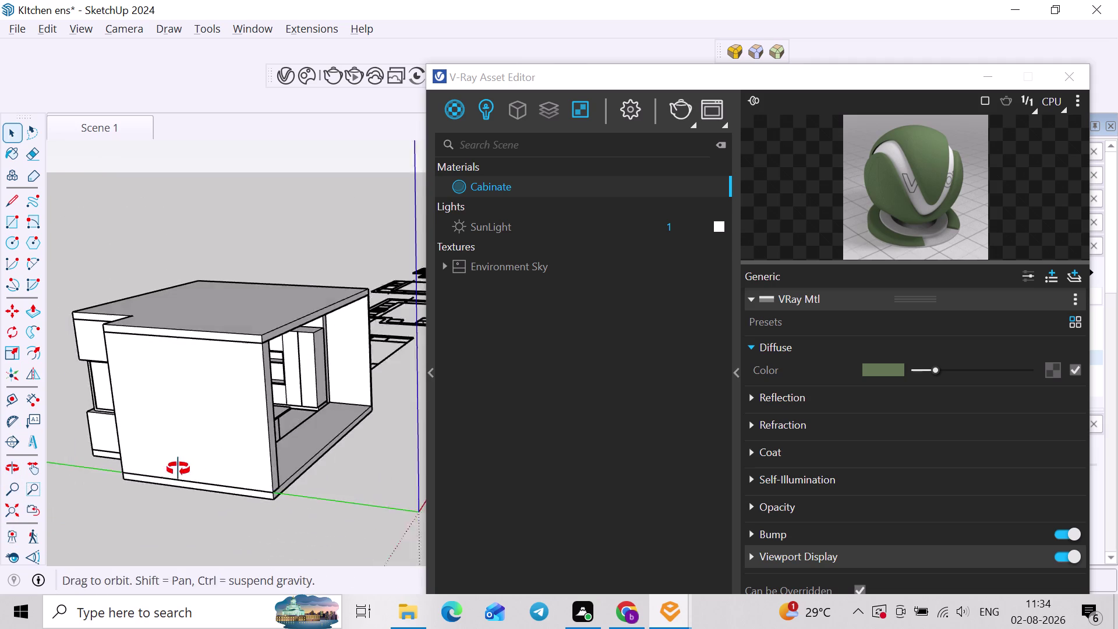
middle_drag(178, 469, 178, 469)
scroll(up, 3)
scroll(up, 3)
Open the upper cabinet group for editing via Edit Group.
click(288, 307)
right_click(288, 307)
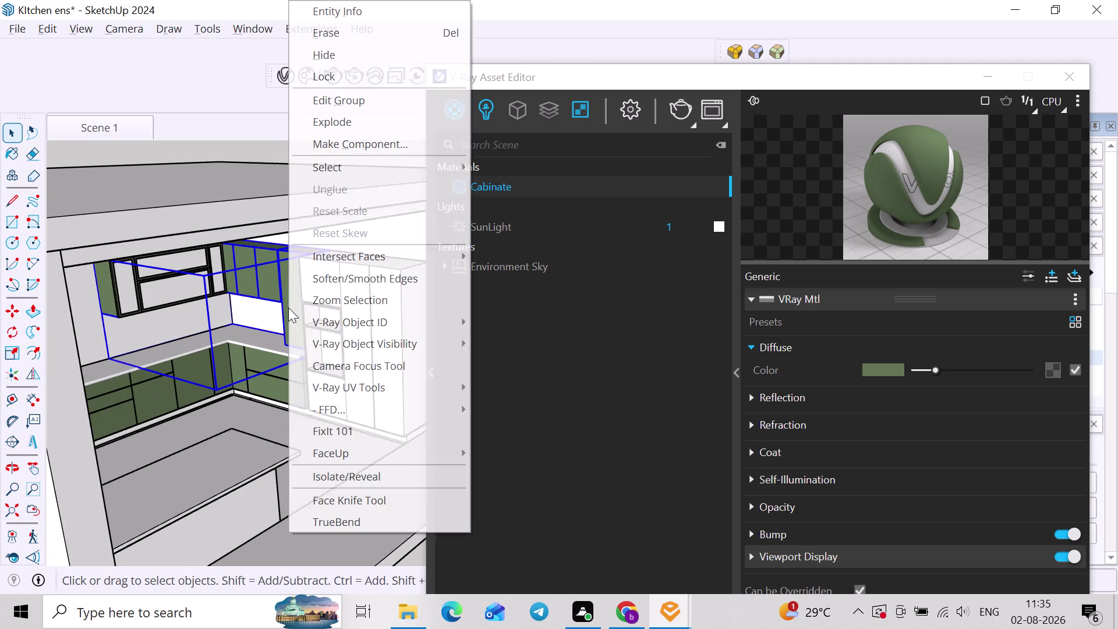
click(337, 480)
scroll(up, 3)
click(345, 368)
Select the whole tall end cabinet inside the group and orbit toward it.
middle_drag(310, 351, 347, 457)
scroll(up, 3)
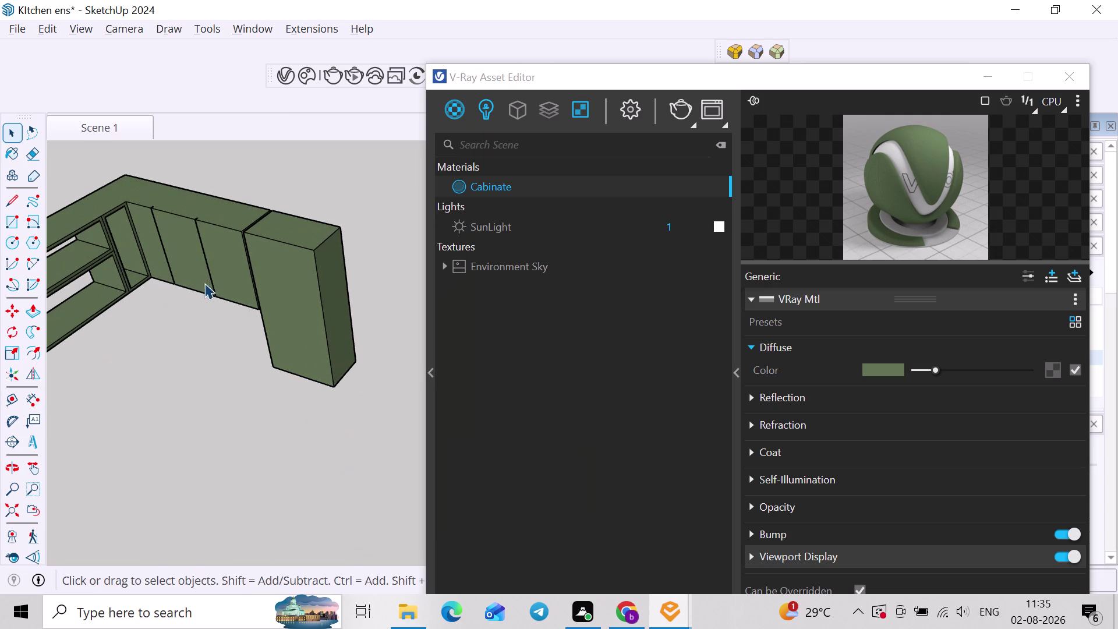
triple_click(316, 283)
middle_drag(299, 295, 417, 334)
scroll(up, 3)
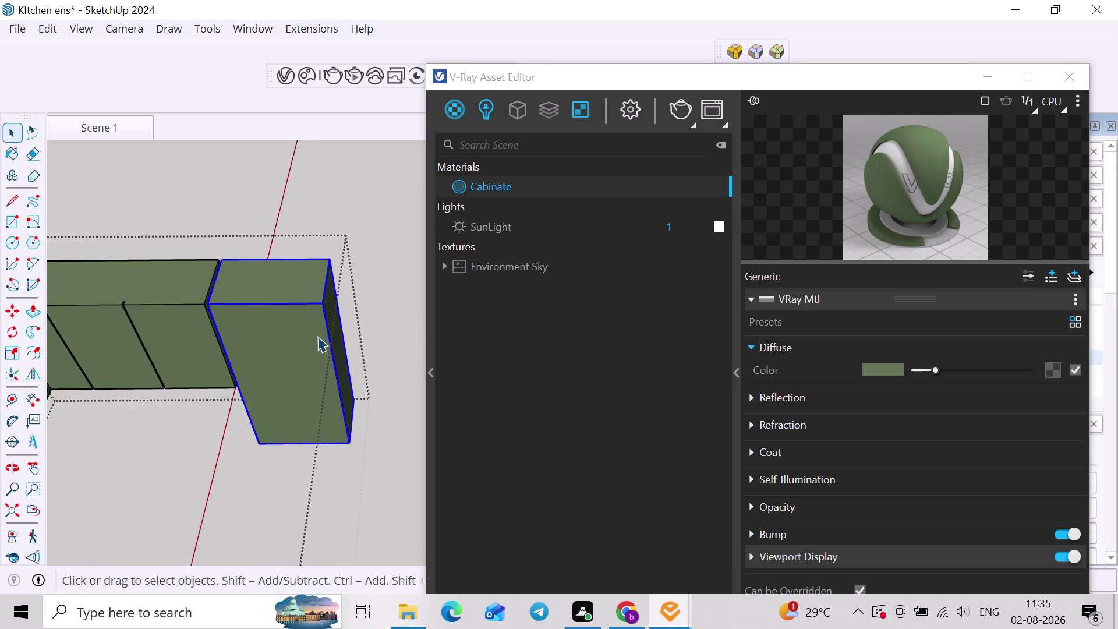
Offset the tall end cabinet's front face inward 18 mm, replacing an undone 2" offset.
middle_drag(318, 343, 318, 280)
click(282, 308)
scroll(up, 3)
double_click(270, 427)
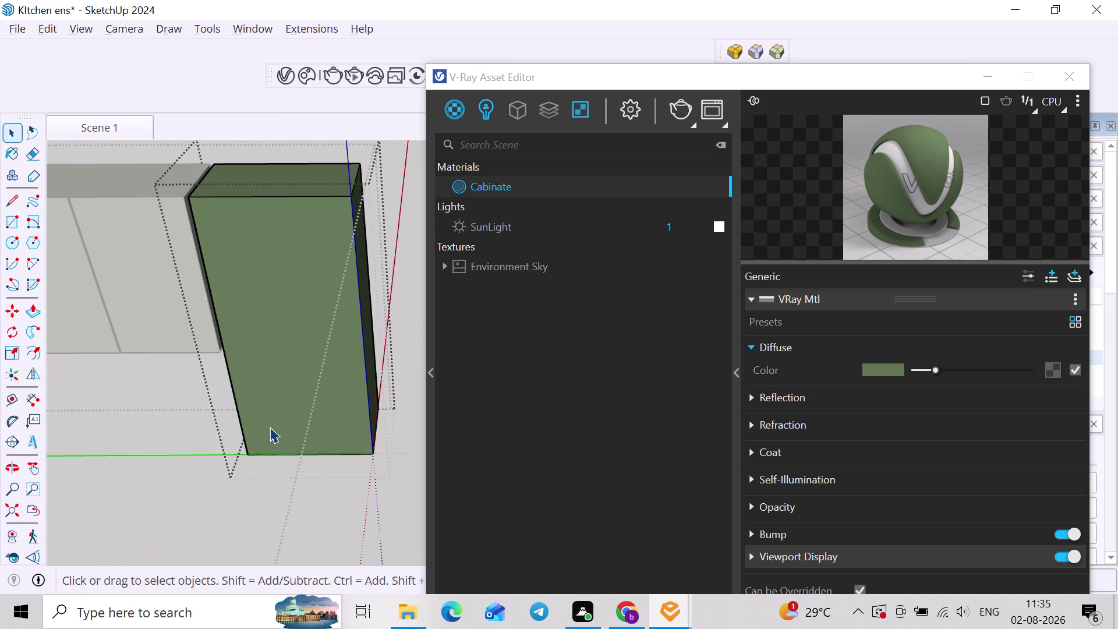
key(f)
click(257, 214)
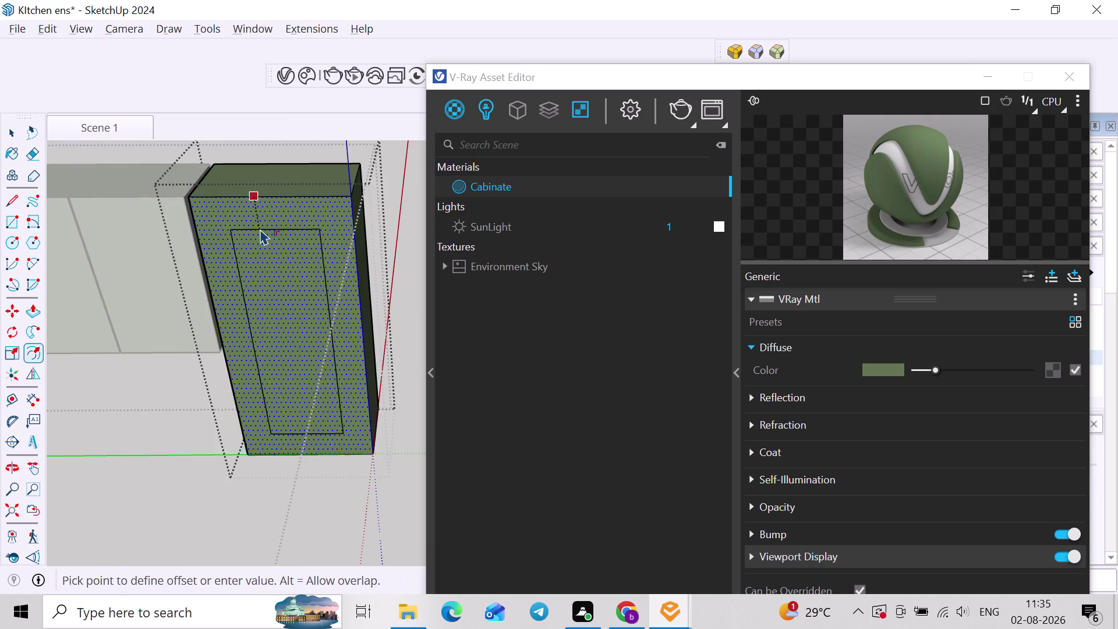
text(2")
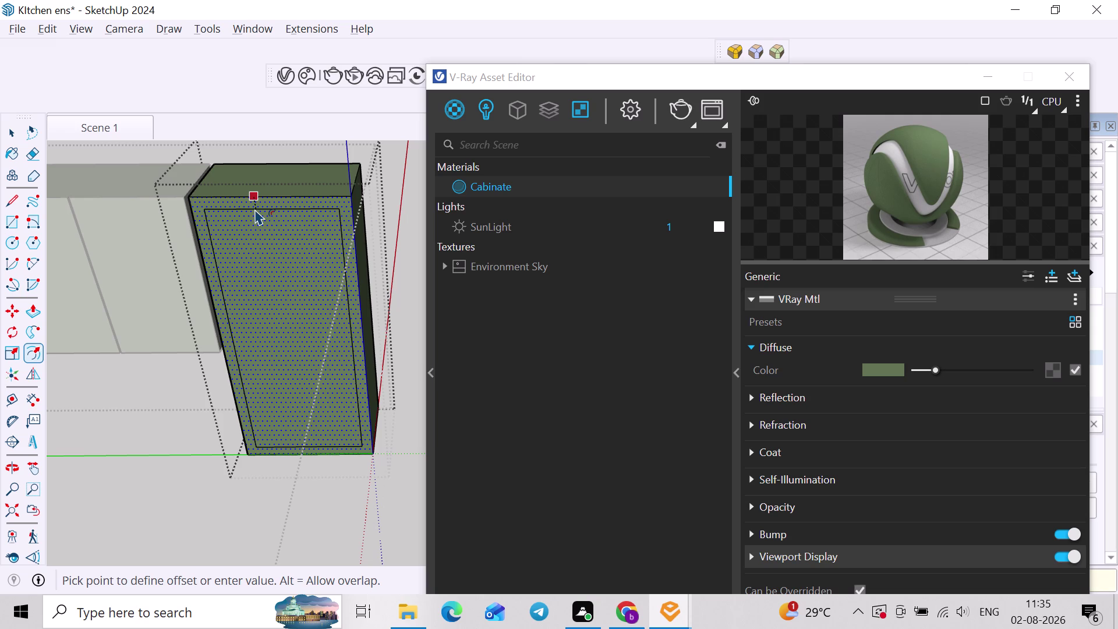
key(Return)
key(space)
click(285, 300)
key(ctrl+z)
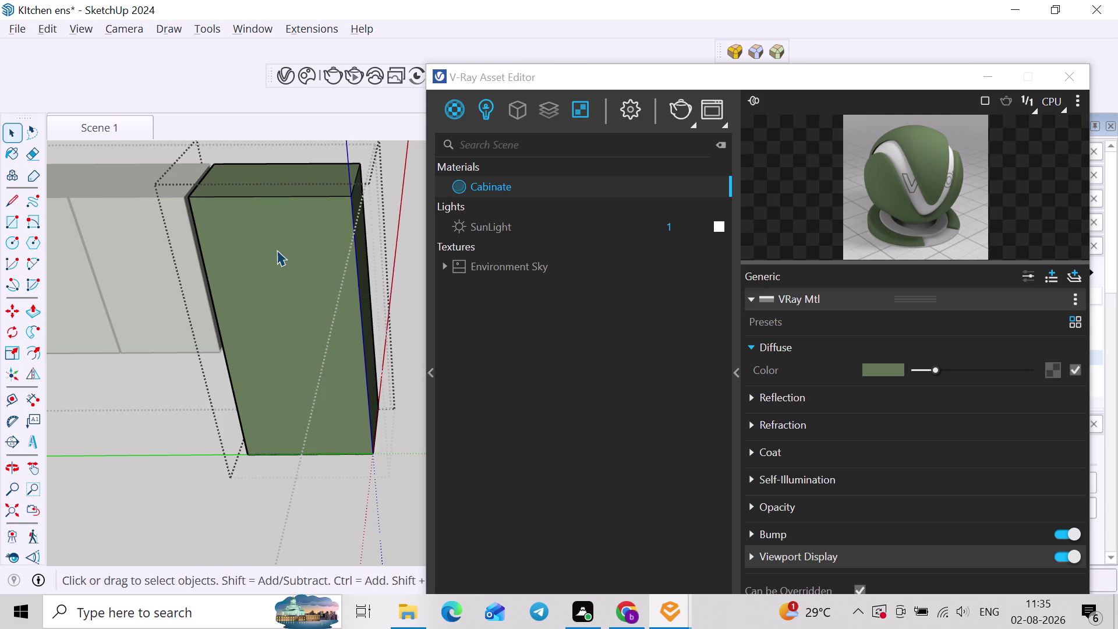
key(f)
click(270, 216)
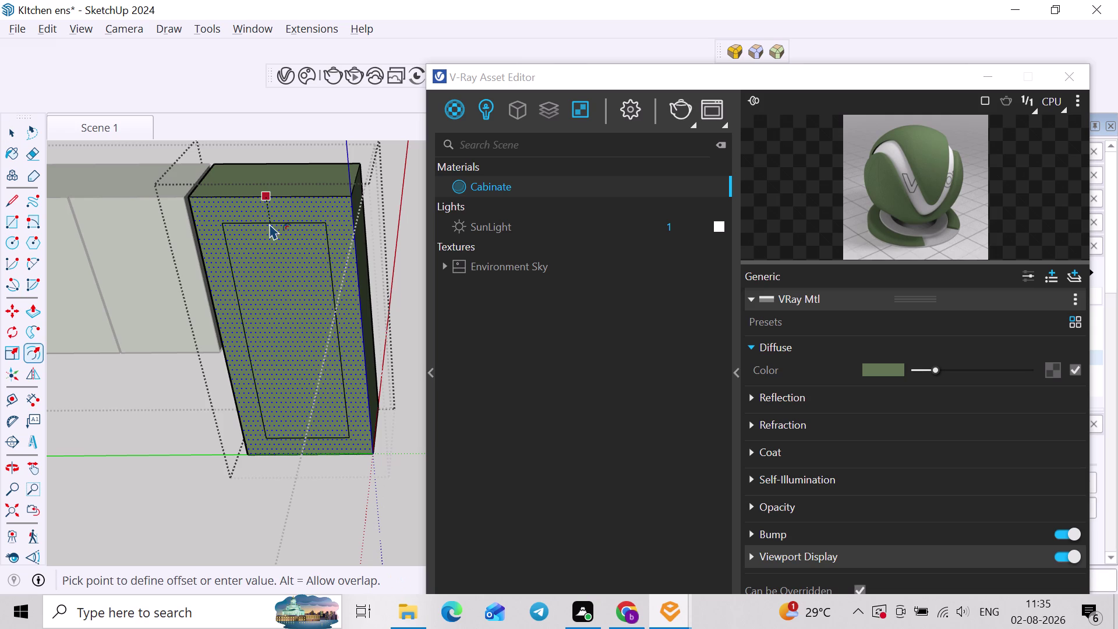
key(1)
key(8)
text(mm)
key(Return)
key(space)
click(307, 344)
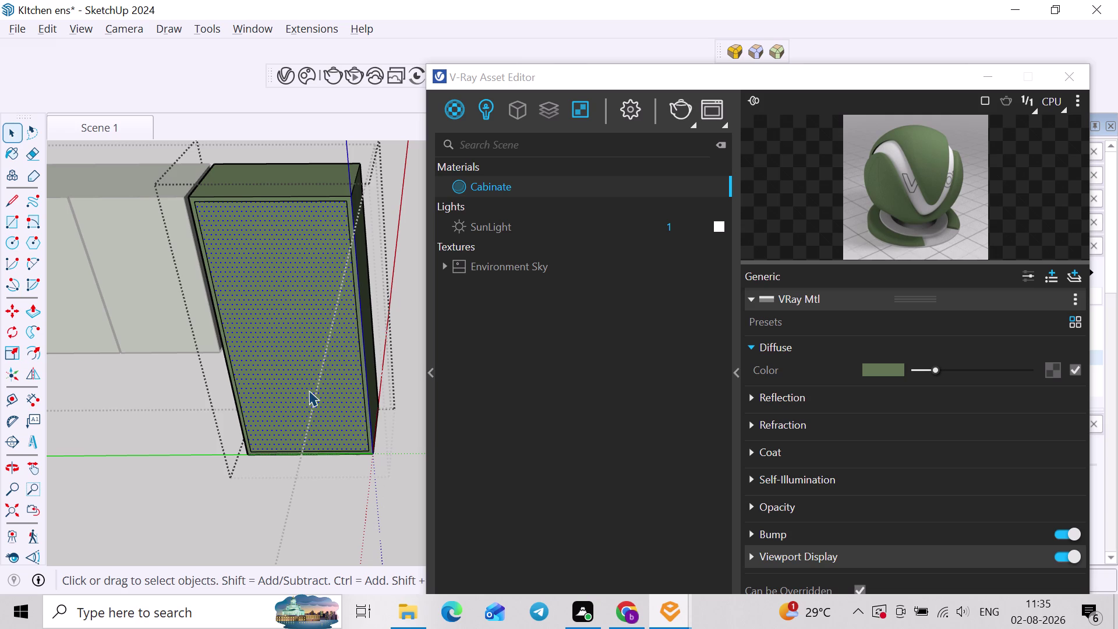
Push the inner face back to hollow the cabinet, leaving the thin rim.
key(p)
click(290, 406)
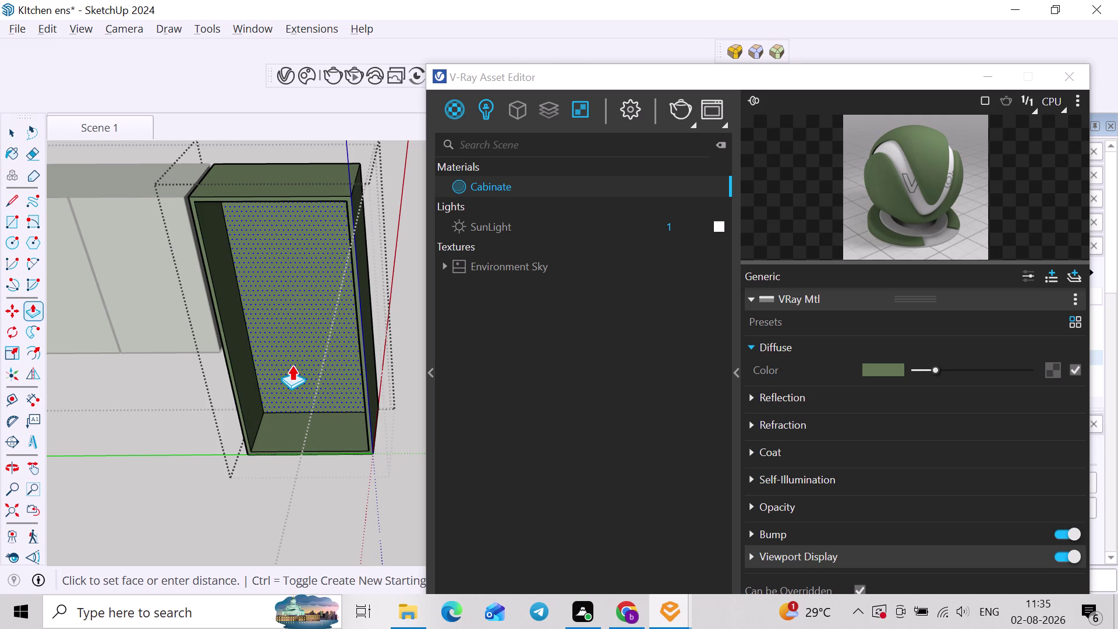
click(292, 365)
key(space)
click(399, 241)
scroll(down, 3)
middle_drag(315, 312, 199, 337)
middle_drag(259, 367, 320, 336)
Draw a rectangle across the cabinet's inner bottom and make it a group.
key(r)
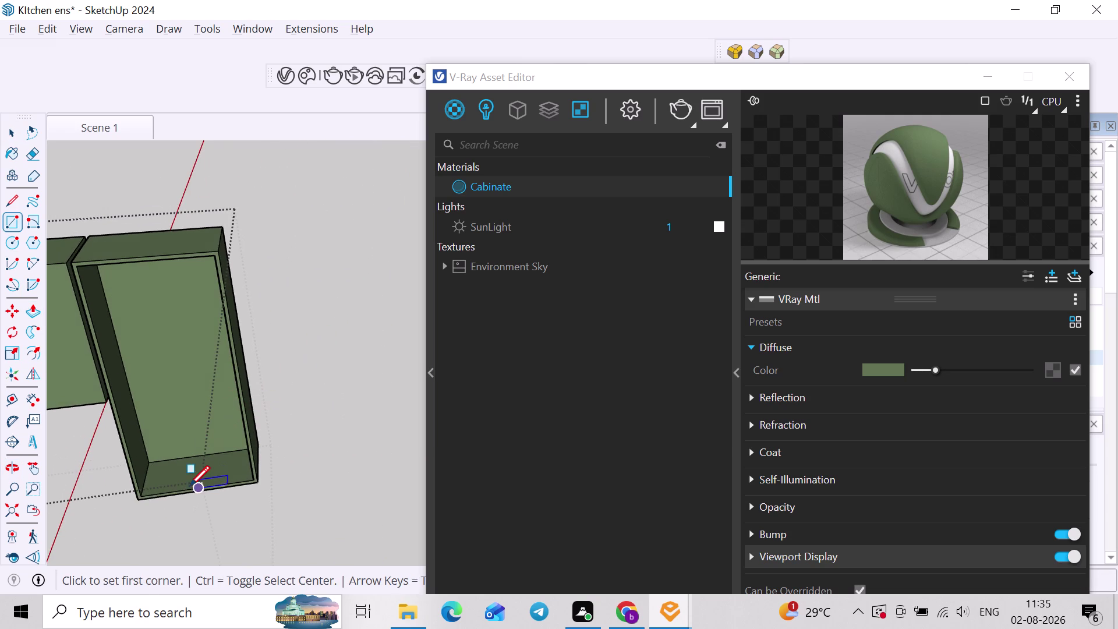
scroll(up, 3)
click(129, 499)
scroll(up, 3)
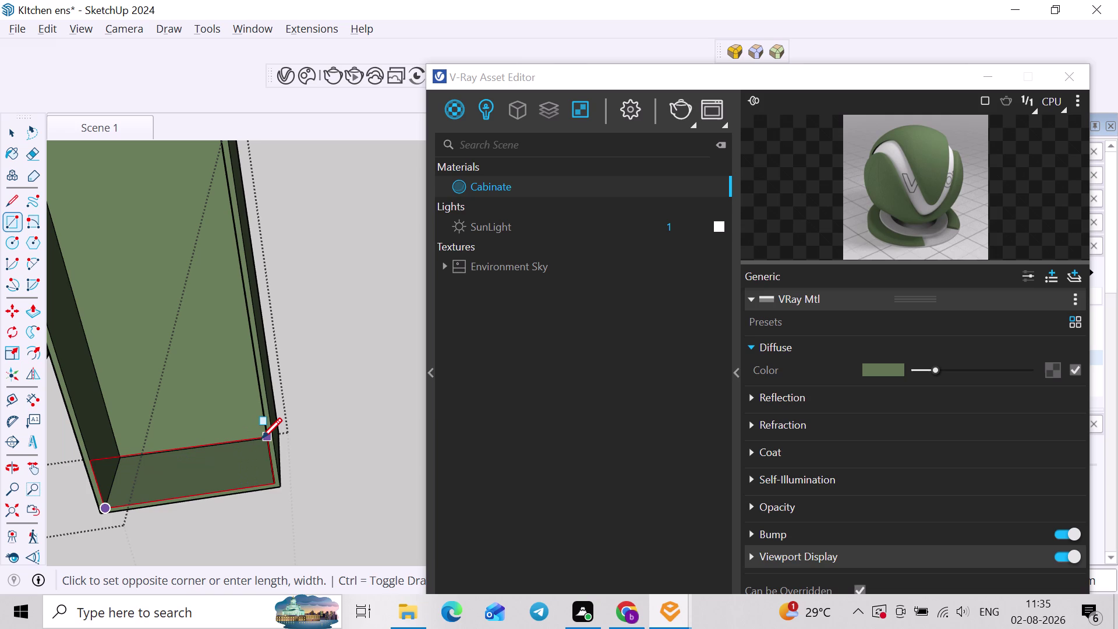
key(Right)
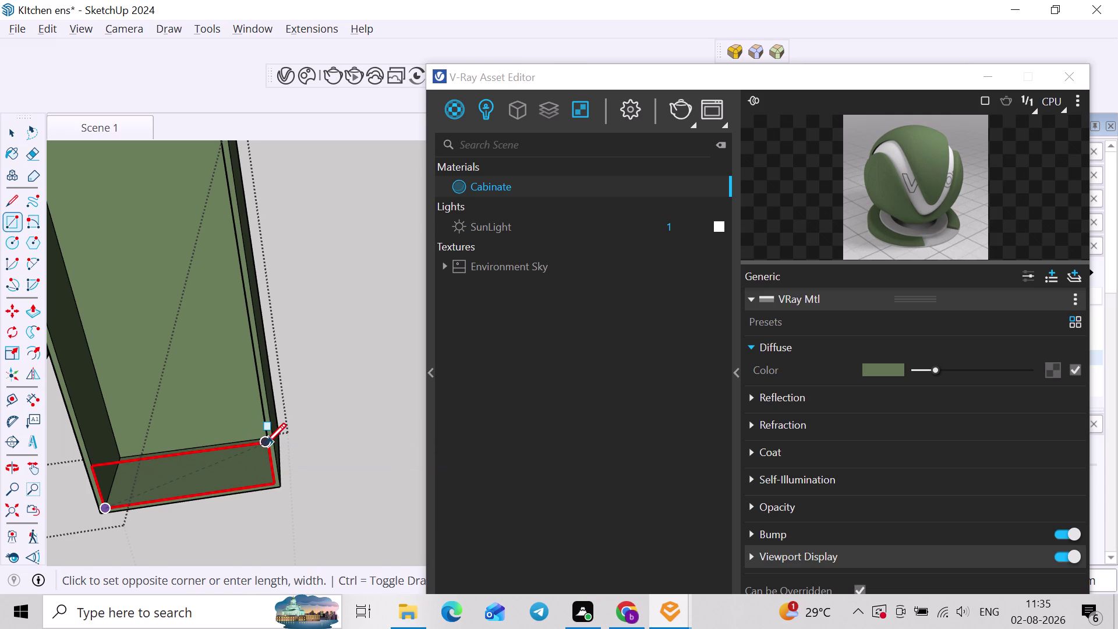
click(266, 445)
key(space)
double_click(260, 459)
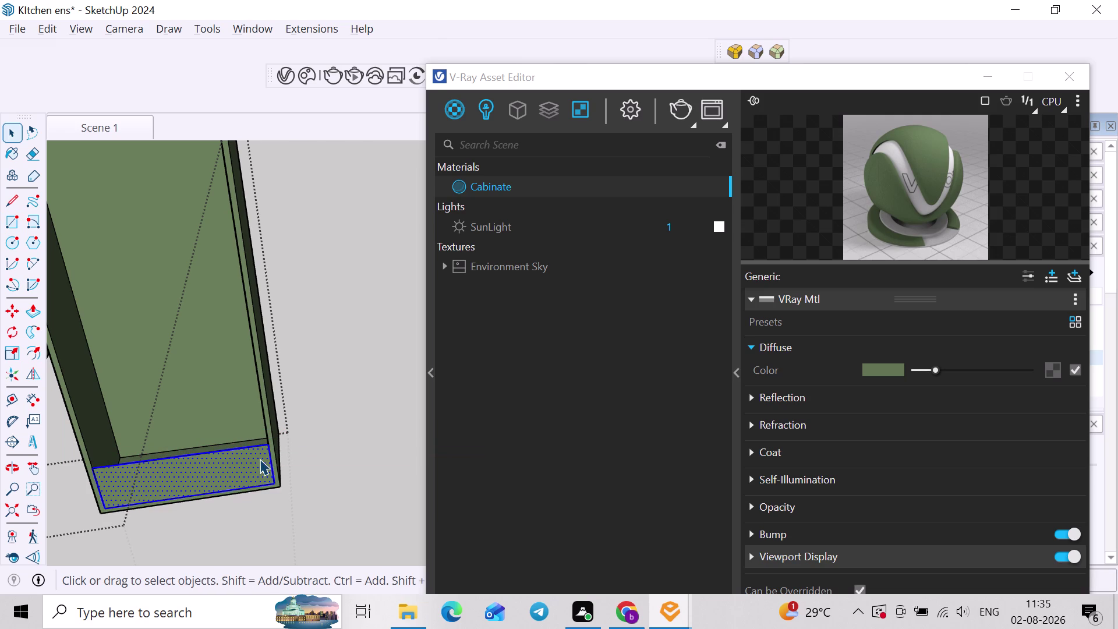
right_click(260, 459)
click(324, 166)
double_click(210, 459)
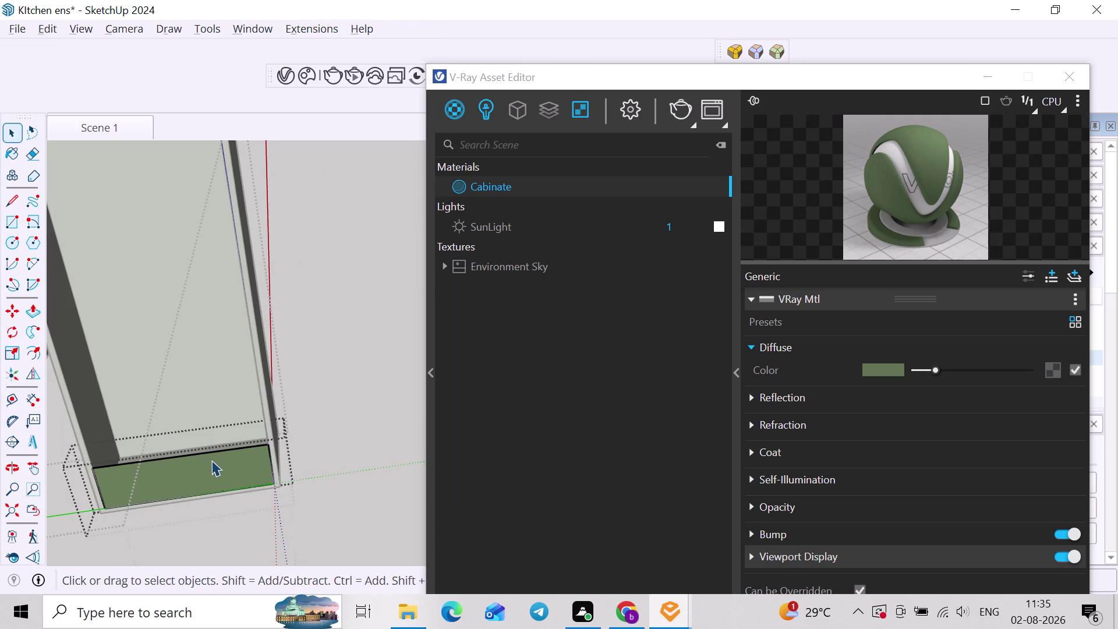
Pull the bottom panel up to 1" thick, after undoing a 2" attempt.
key(p)
click(211, 471)
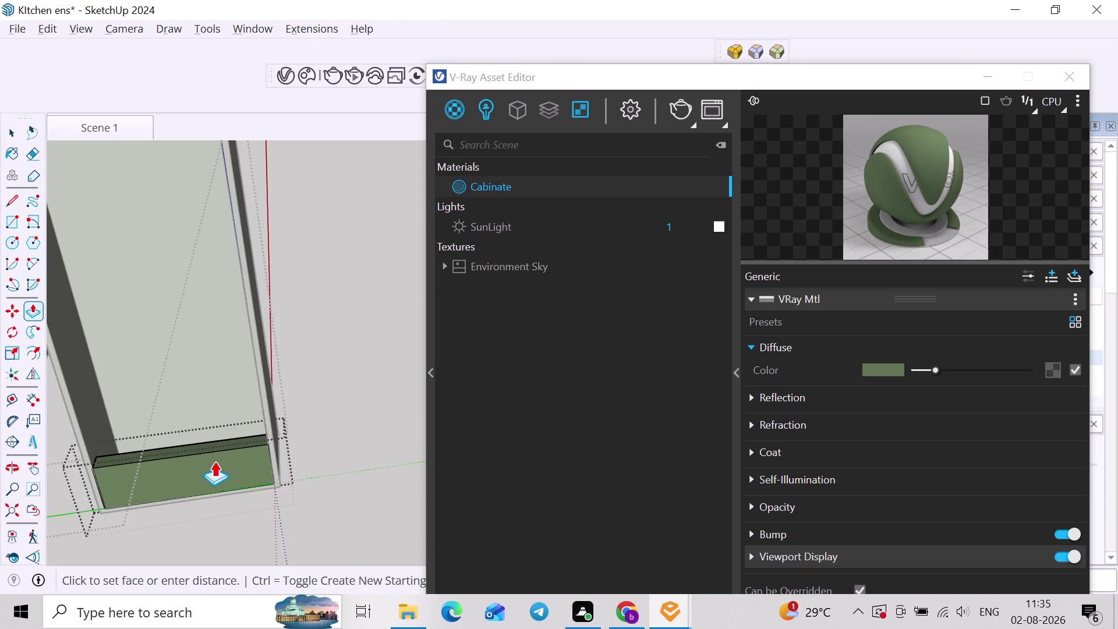
text(2")
key(Return)
scroll(down, 3)
key(space)
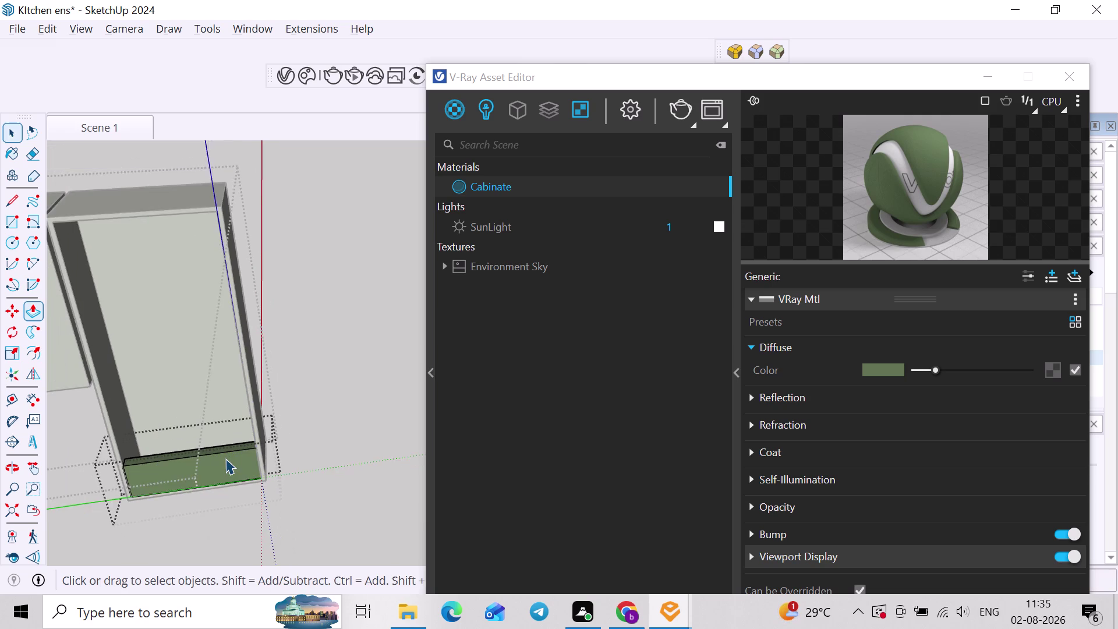
scroll(up, 3)
middle_drag(227, 458, 216, 480)
scroll(up, 3)
key(ctrl+z)
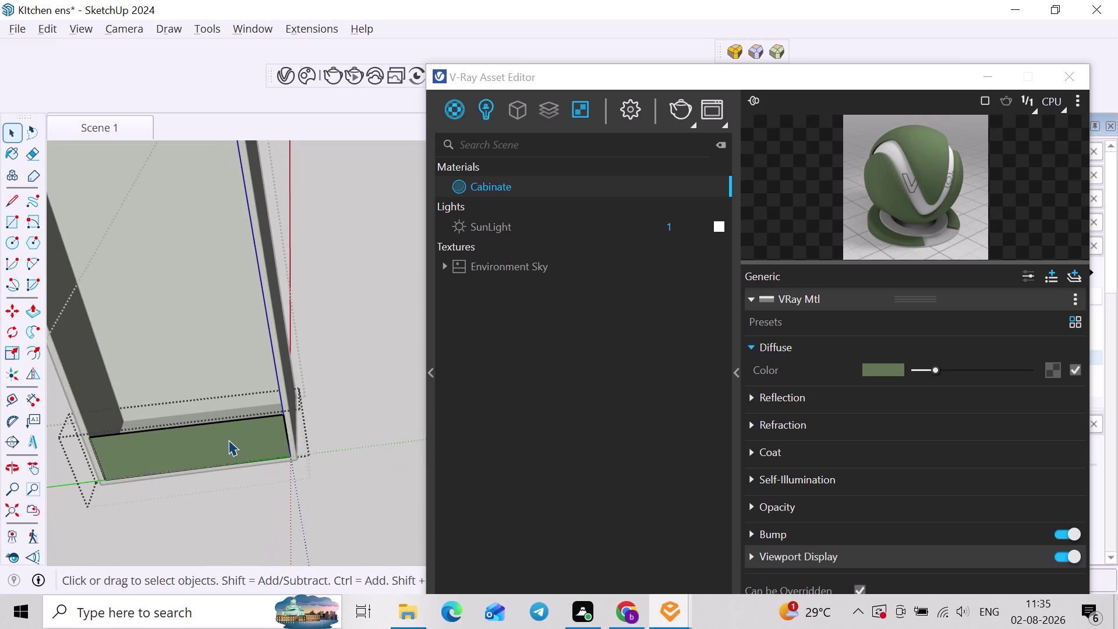
key(p)
click(228, 440)
text(1)
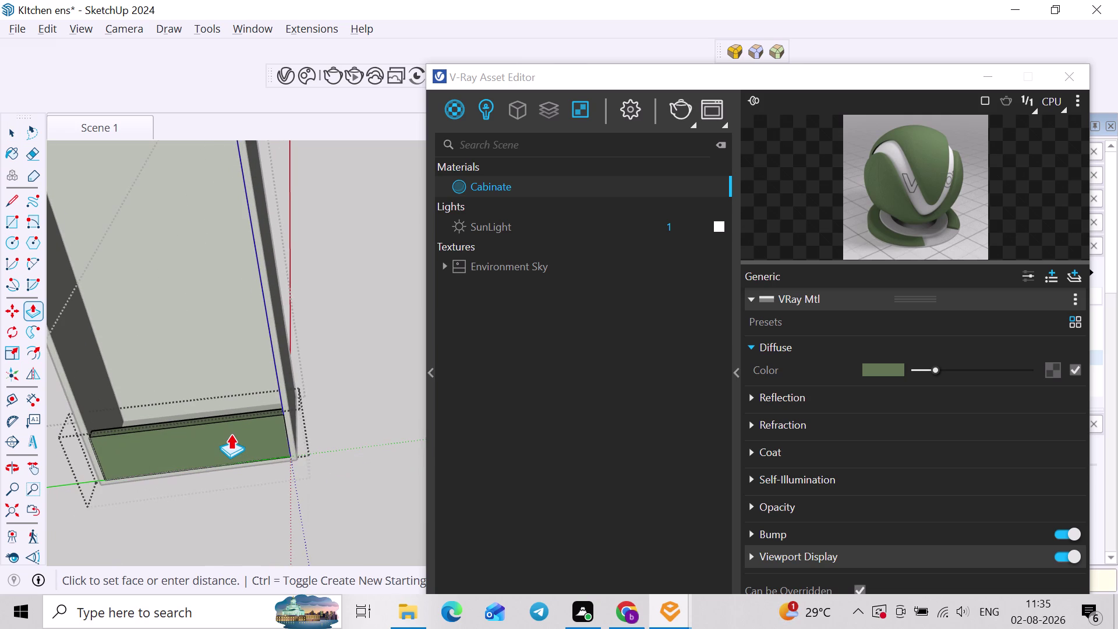
text(")
key(Return)
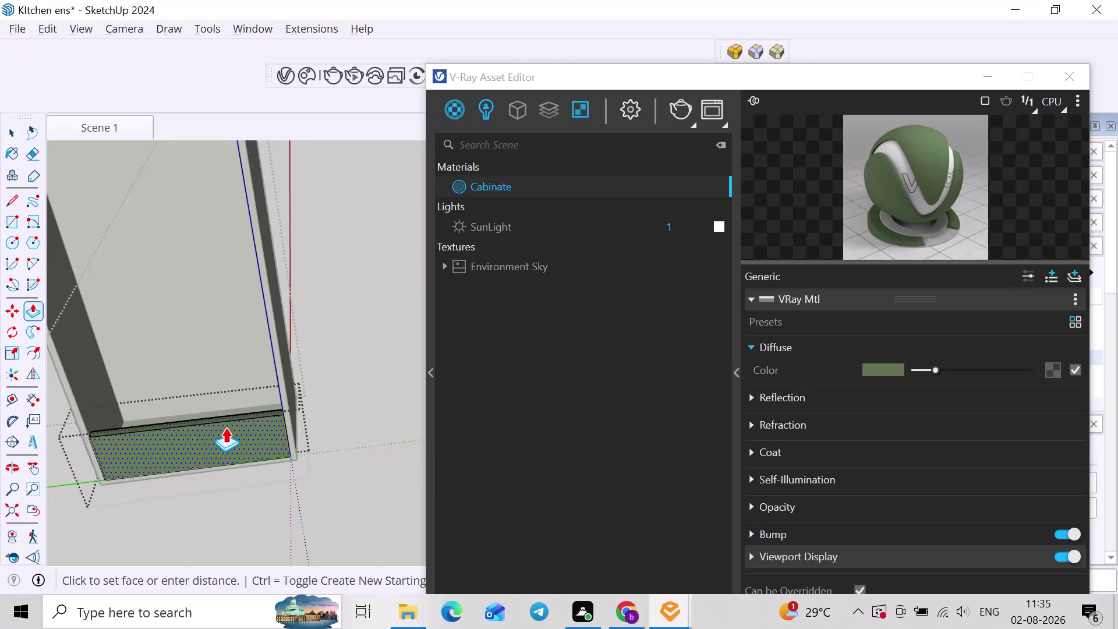
key(space)
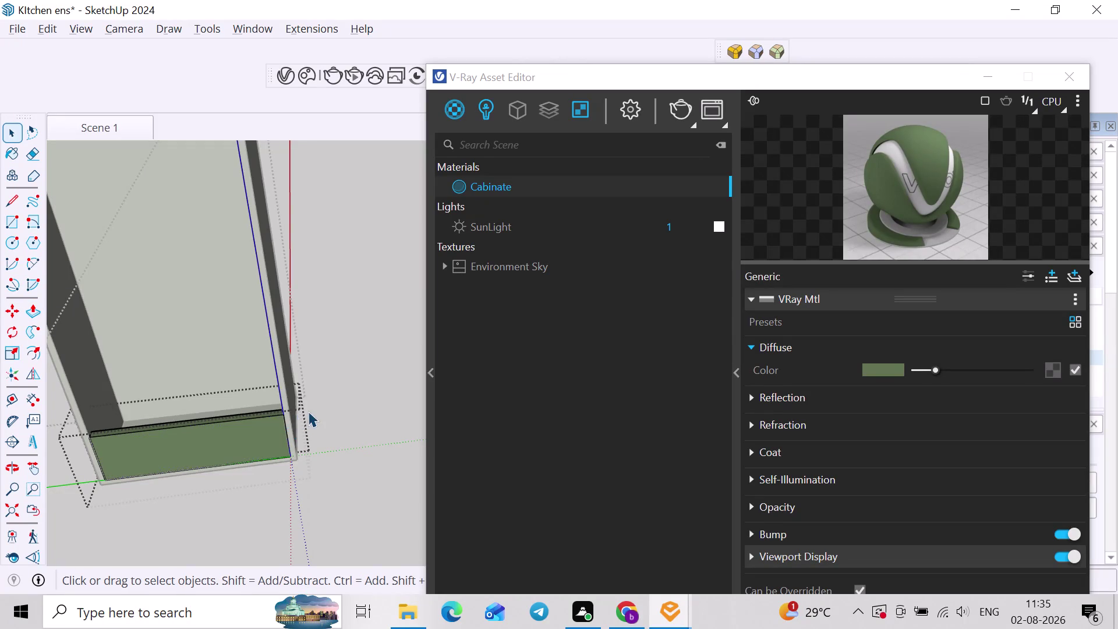
Copy the bottom panel up to the top of the tall cabinet.
click(308, 412)
click(257, 456)
key(m)
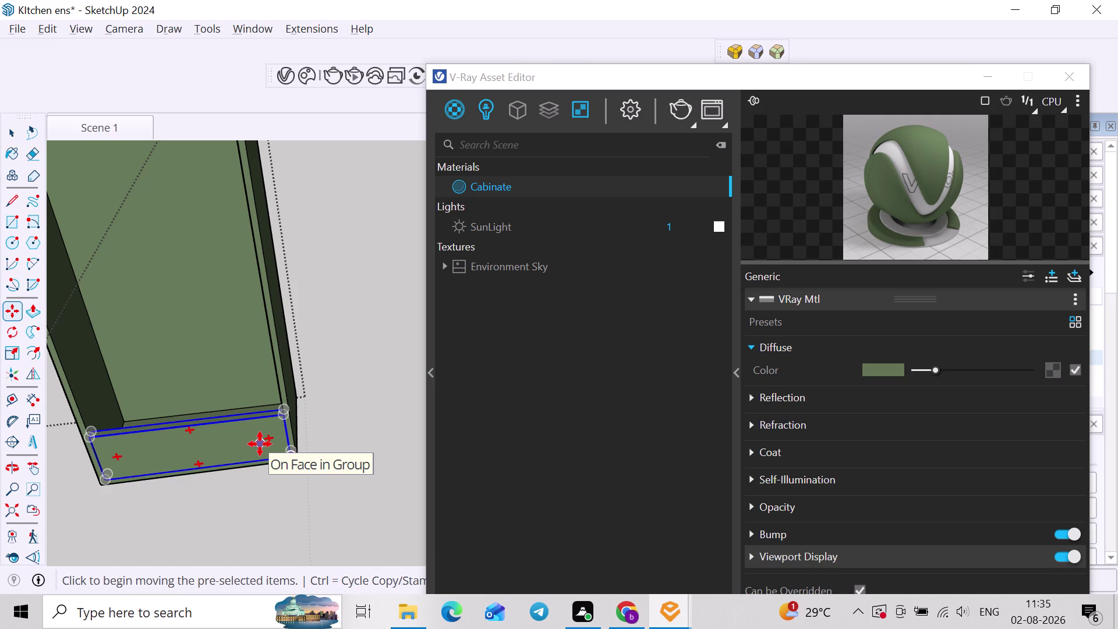
key(m)
click(279, 412)
scroll(down, 3)
middle_drag(270, 362, 267, 392)
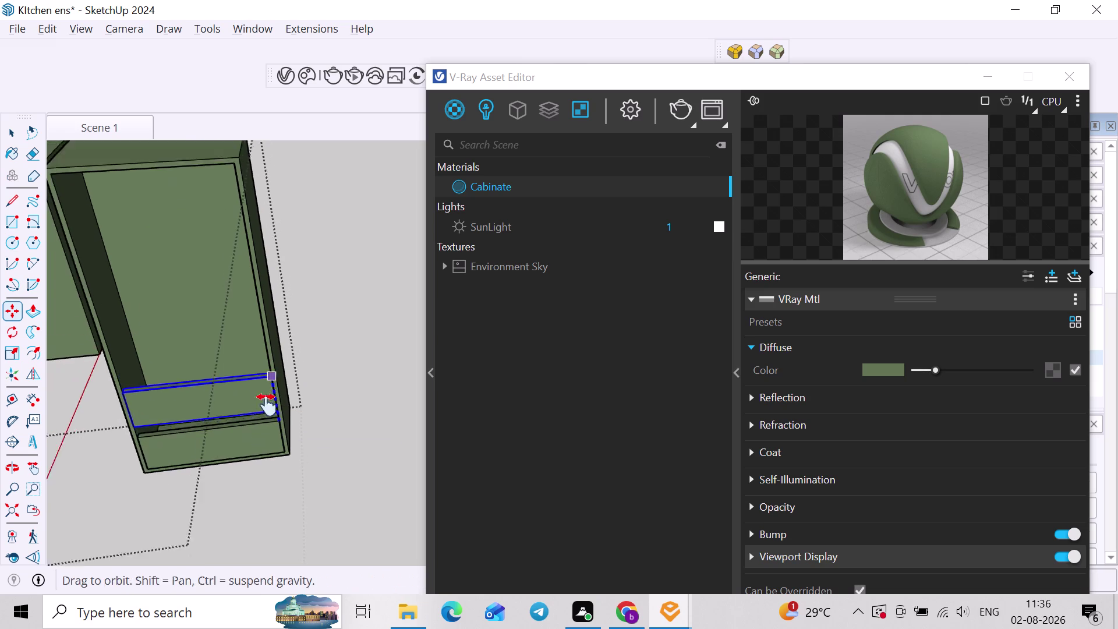
middle_drag(267, 392, 275, 482)
scroll(up, 3)
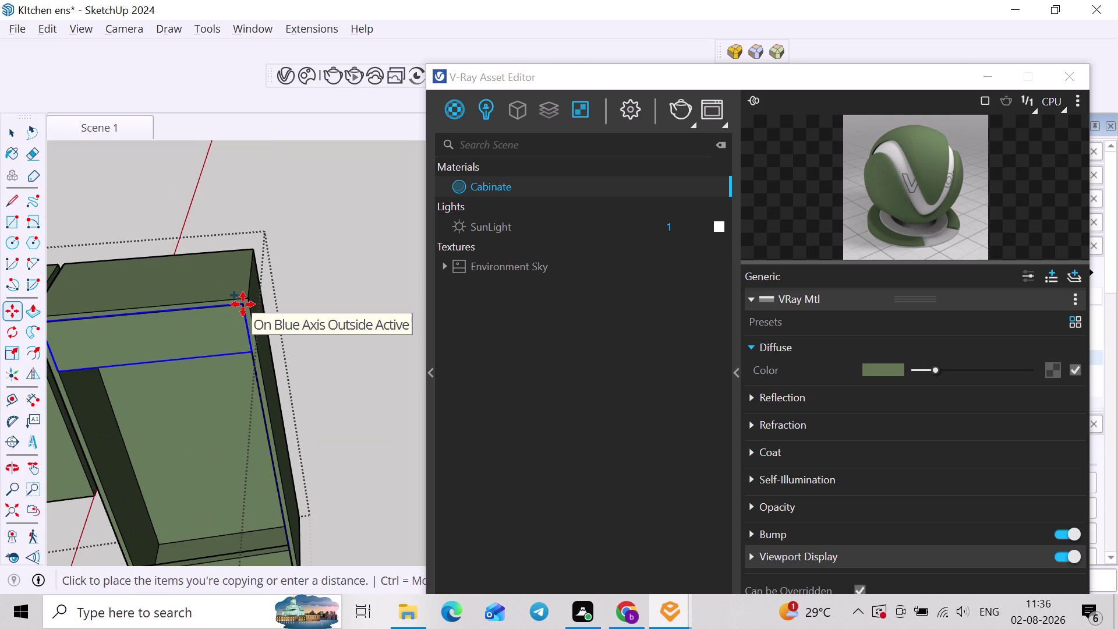
click(243, 304)
Fill the gap with evenly spaced panels, settling on /6 after trying /15, /10 and /8.
key(slash)
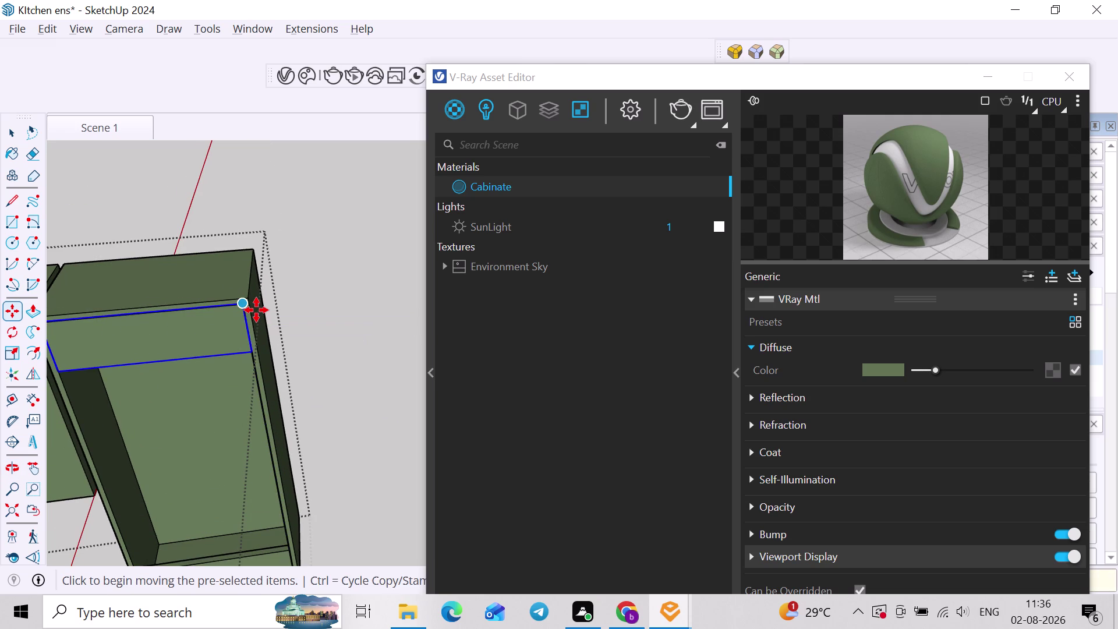
text(15)
key(Return)
middle_drag(187, 415, 243, 313)
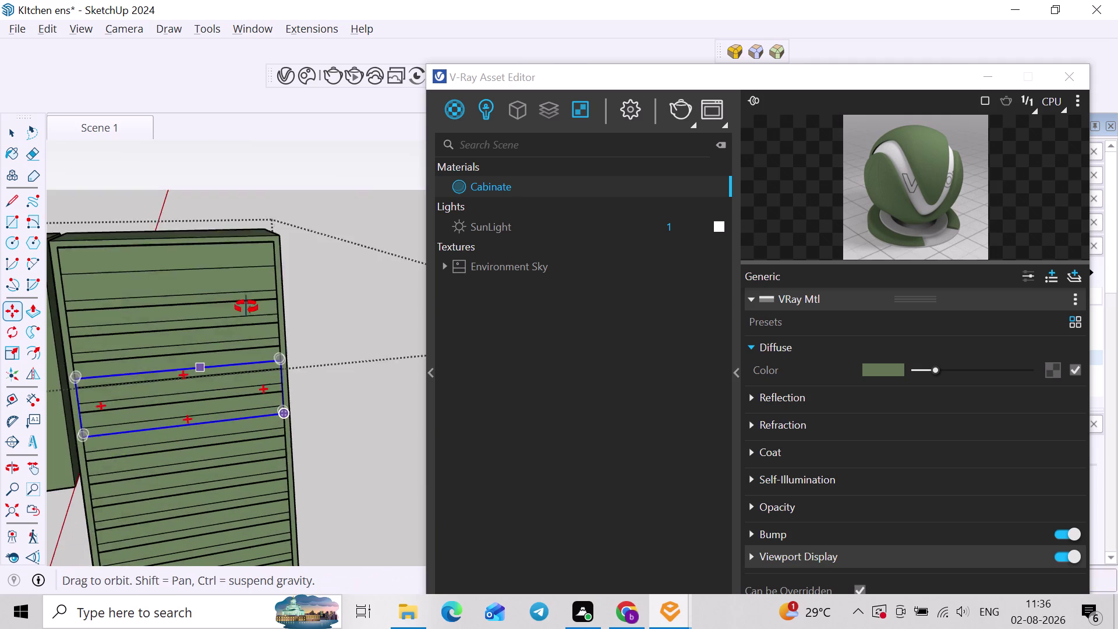
middle_drag(243, 314, 252, 298)
text(/10)
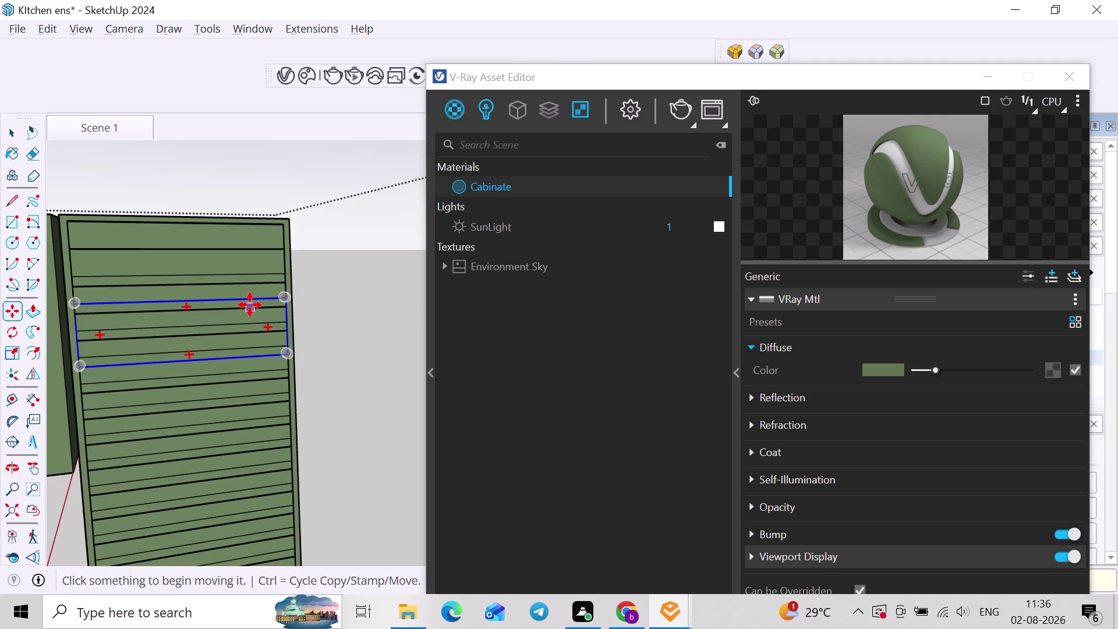
key(Return)
key(8)
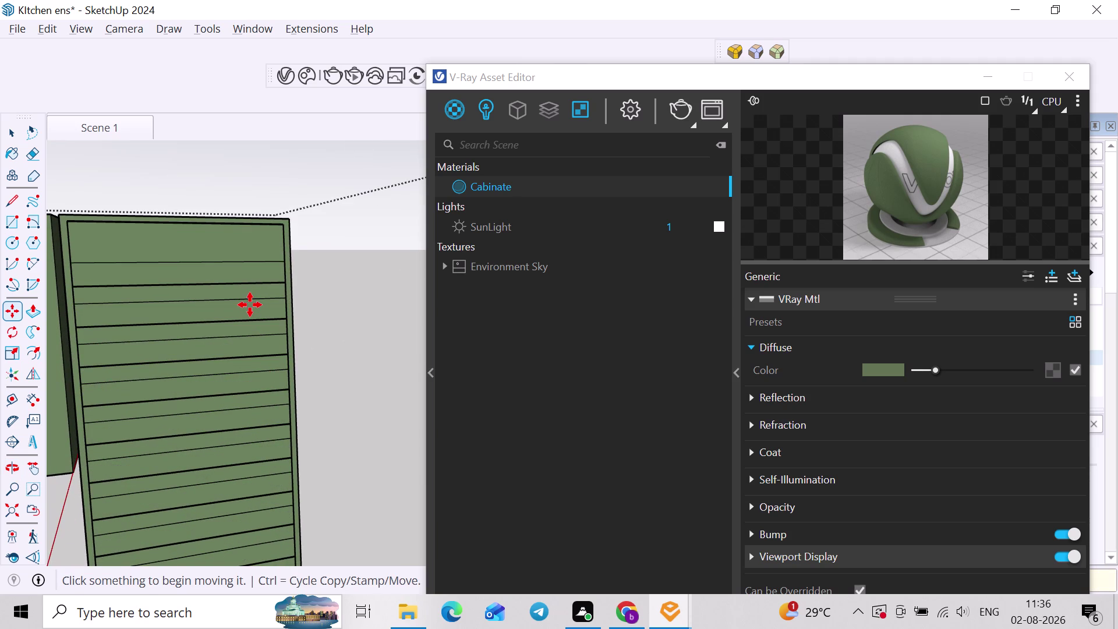
key(BackSpace)
key(8)
key(BackSpace)
text(/8)
key(Return)
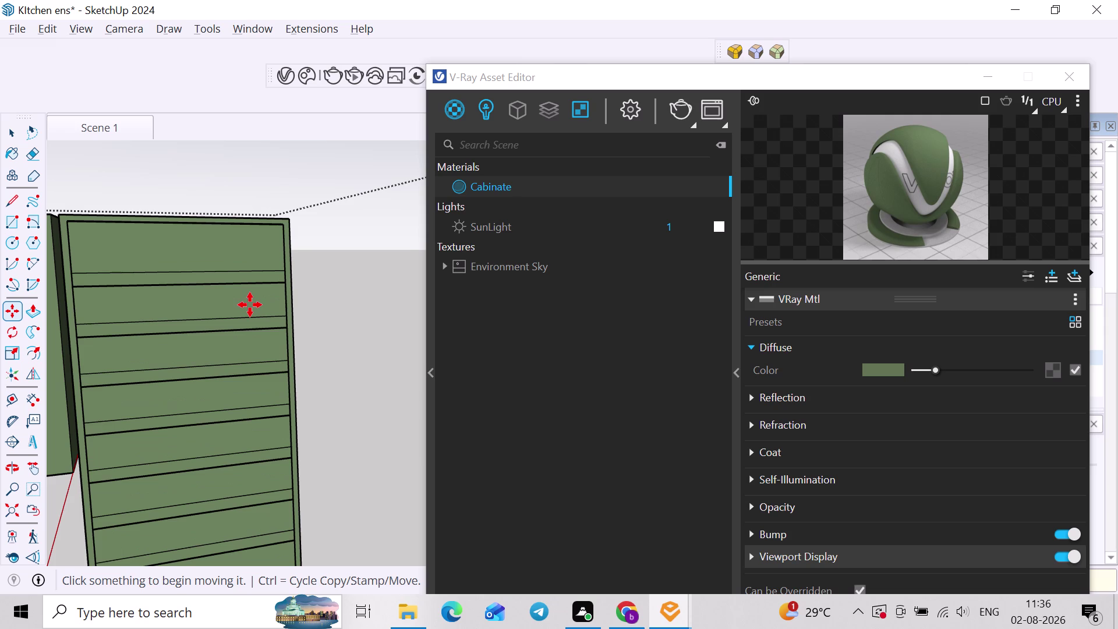
key(slash)
key(6)
key(Return)
scroll(down, 3)
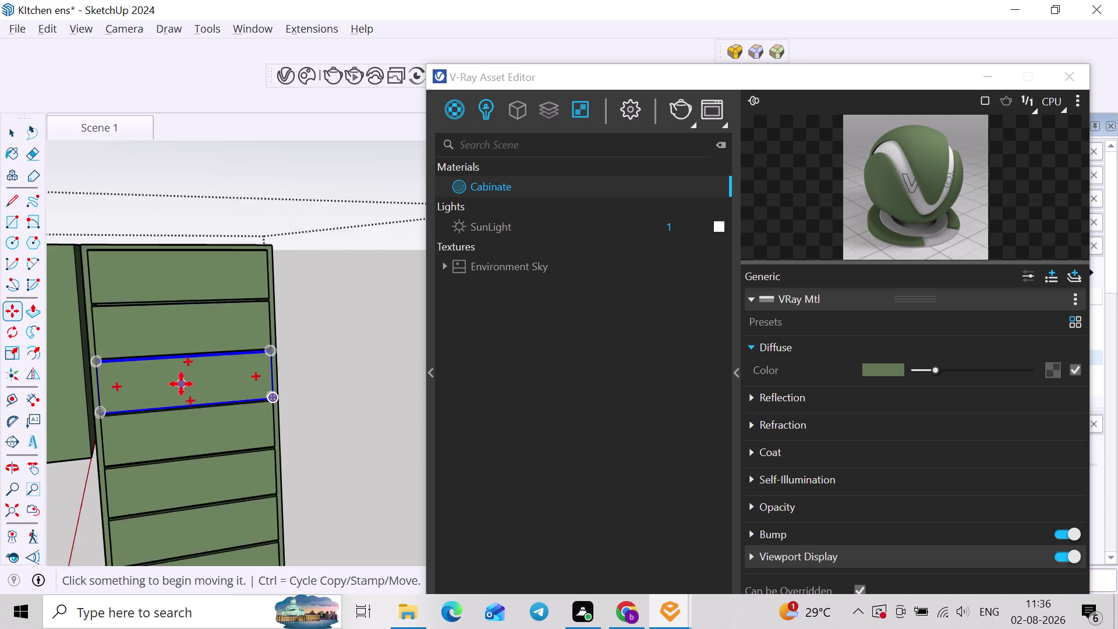
middle_drag(191, 417, 122, 444)
scroll(down, 3)
key(space)
Reveal the hidden model through Isolate/Reveal and zoom to the whole kitchen.
click(317, 346)
middle_drag(286, 407, 201, 448)
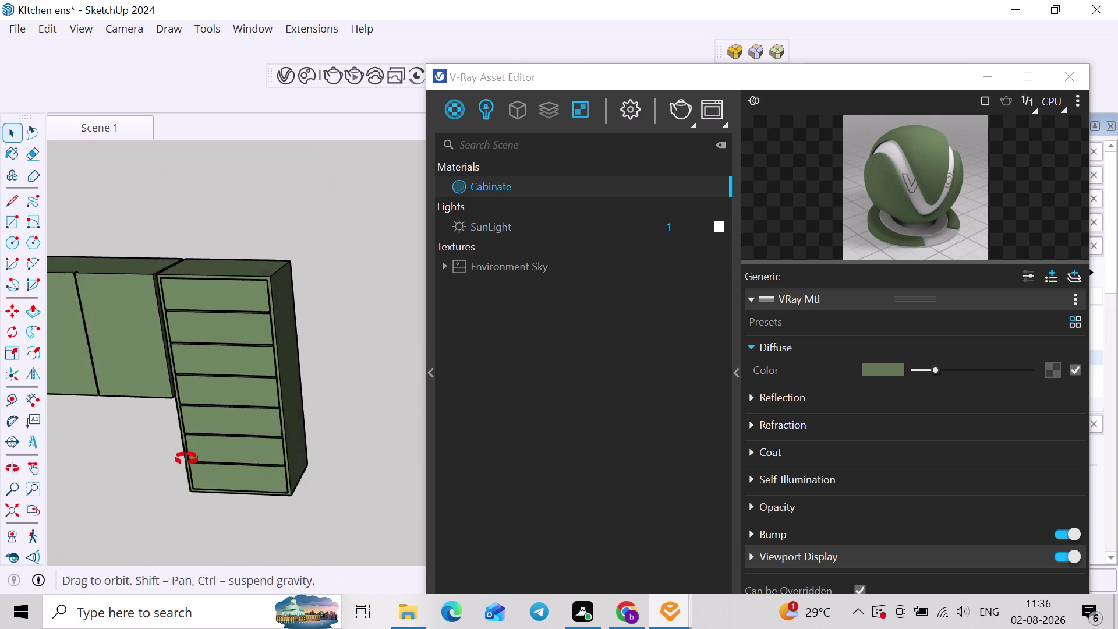
middle_drag(201, 448, 173, 469)
scroll(down, 3)
right_click(266, 388)
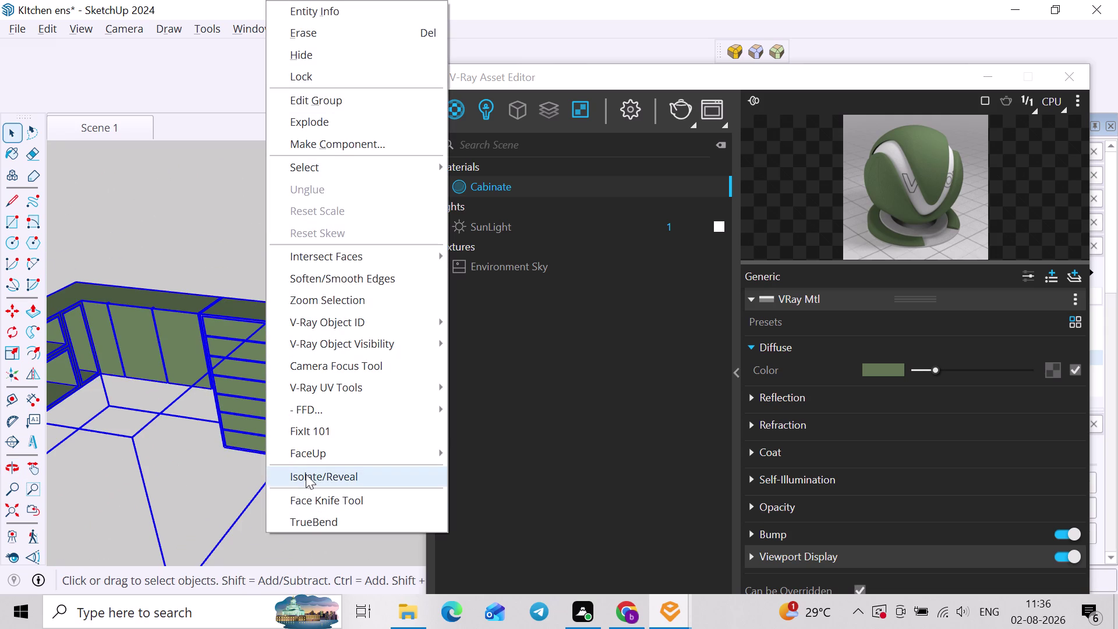
click(306, 474)
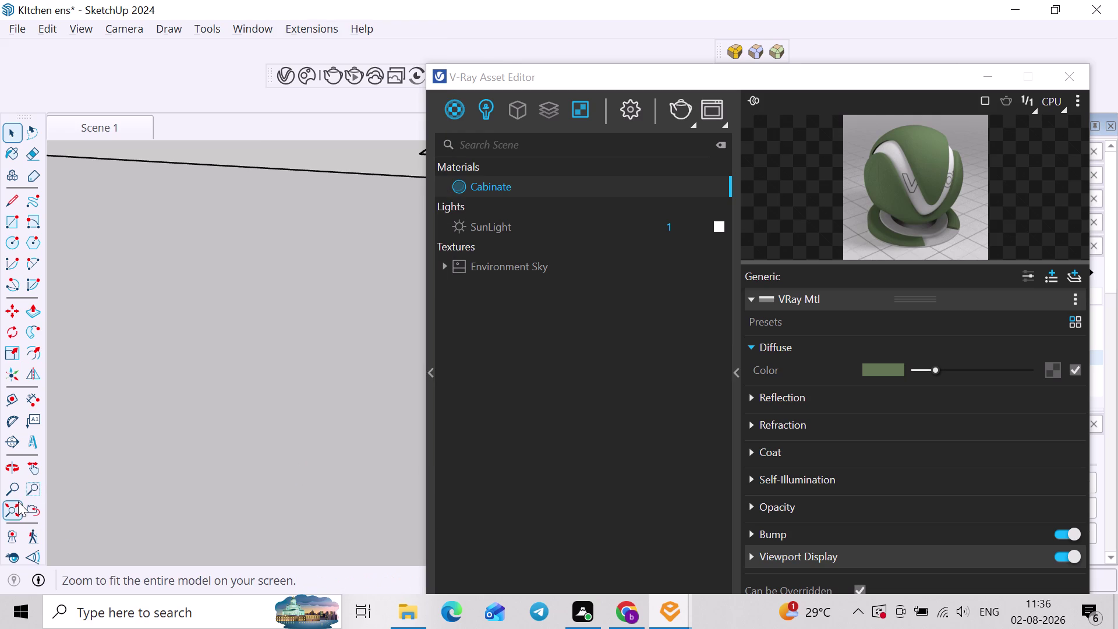
click(81, 126)
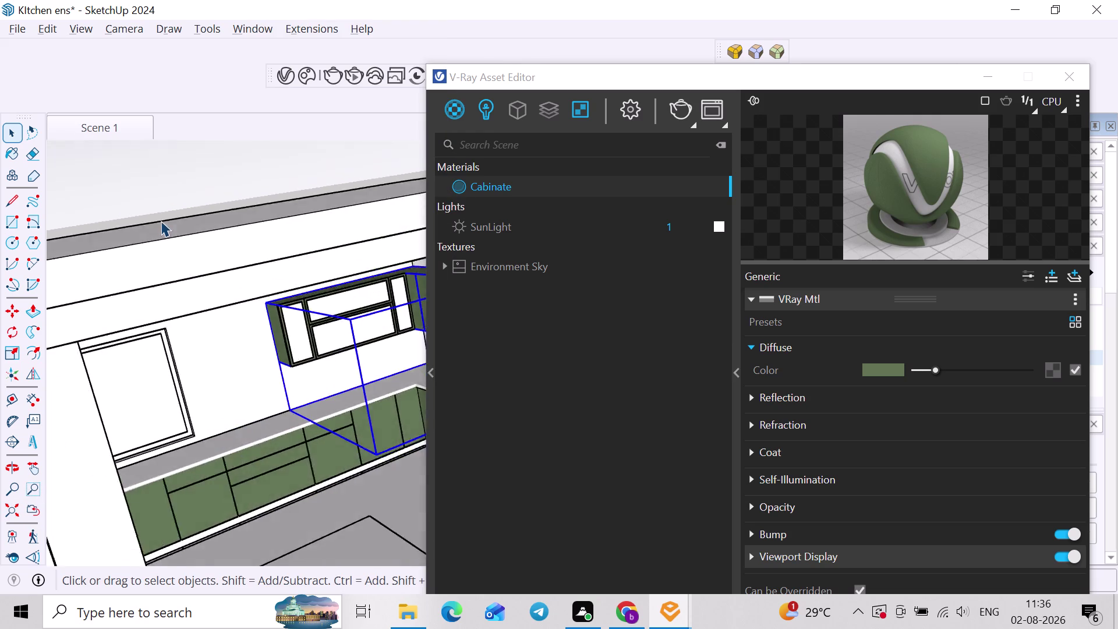
Select the upper wall cabinet and set the material editor aside.
click(114, 542)
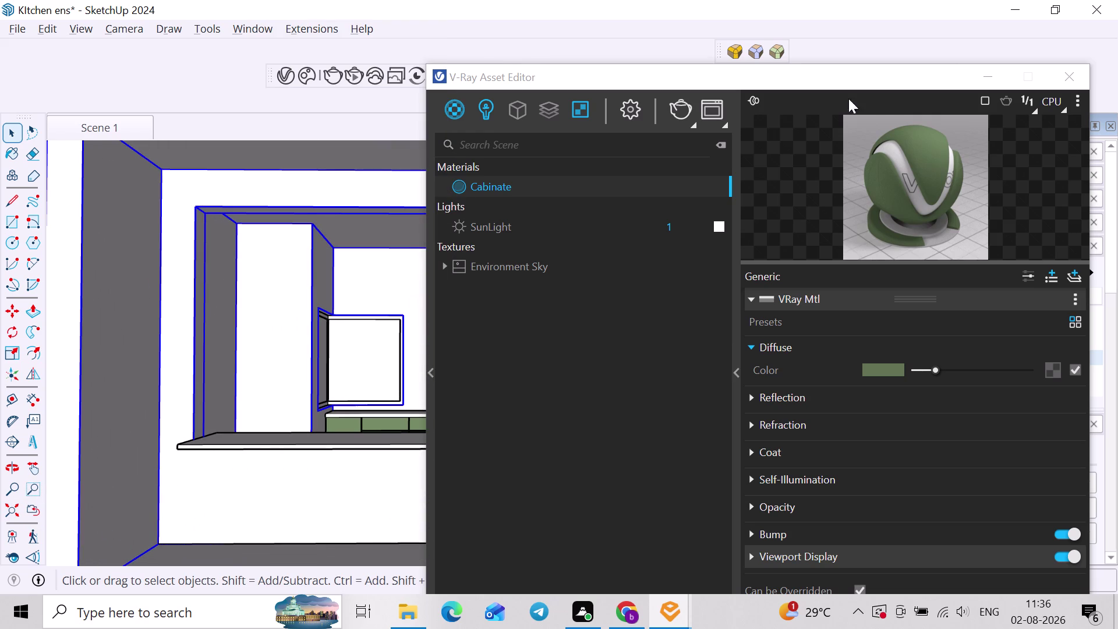
click(985, 68)
scroll(down, 3)
Orbit around the kitchen, then select and delete the island counter.
middle_click(513, 382)
middle_drag(567, 468, 515, 470)
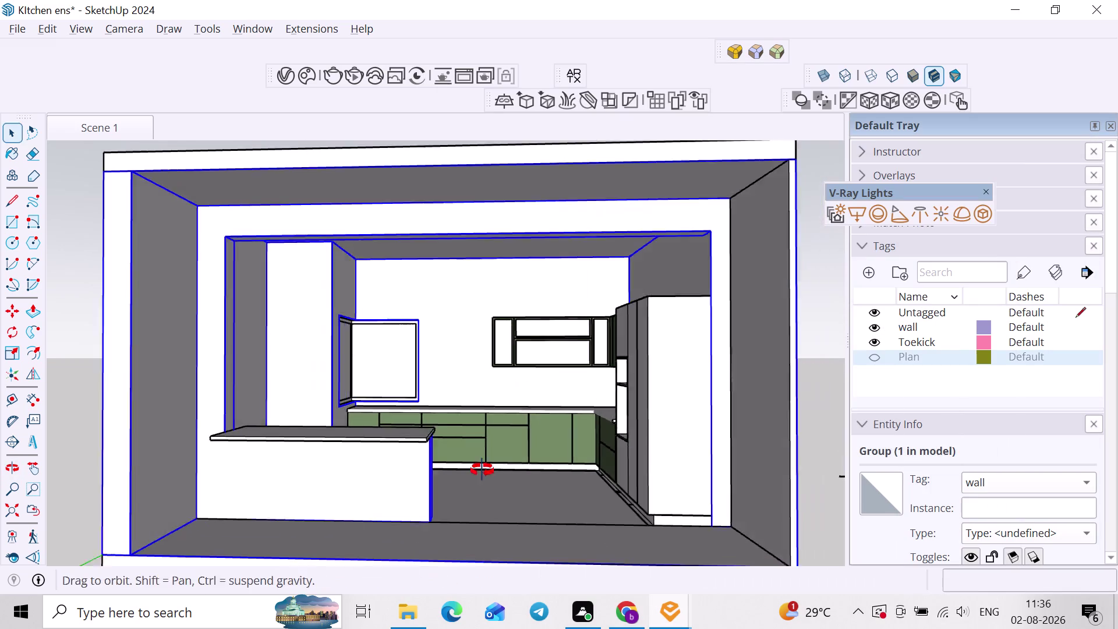
middle_drag(515, 469, 478, 471)
scroll(down, 3)
middle_drag(481, 476, 511, 482)
click(717, 445)
middle_drag(458, 454, 445, 514)
scroll(up, 3)
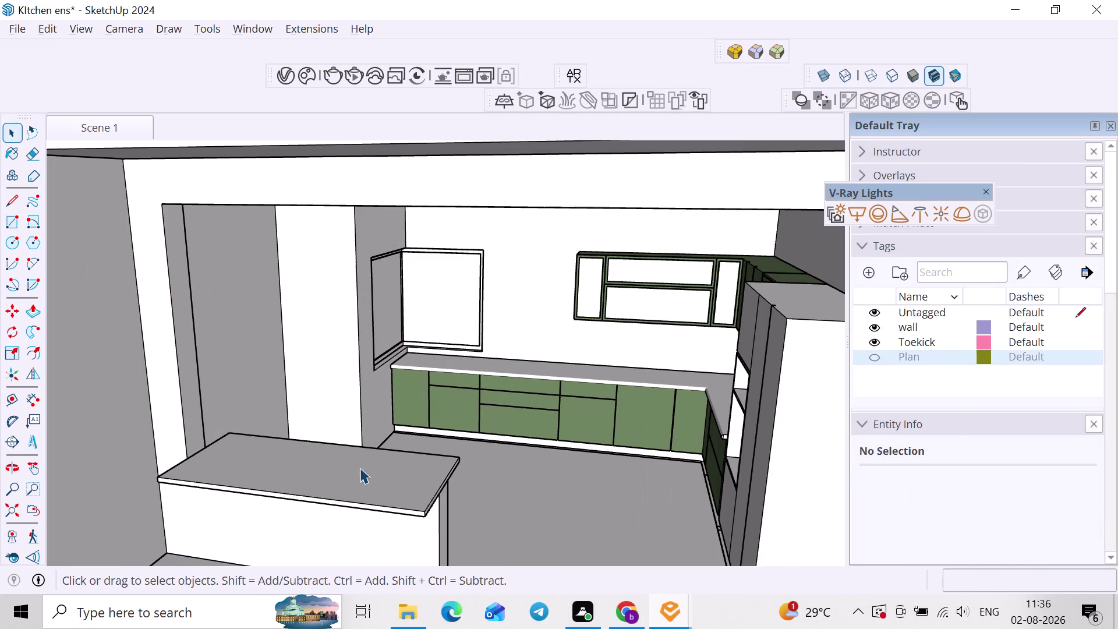
click(378, 474)
scroll(up, 3)
key(Delete)
middle_drag(409, 481, 406, 479)
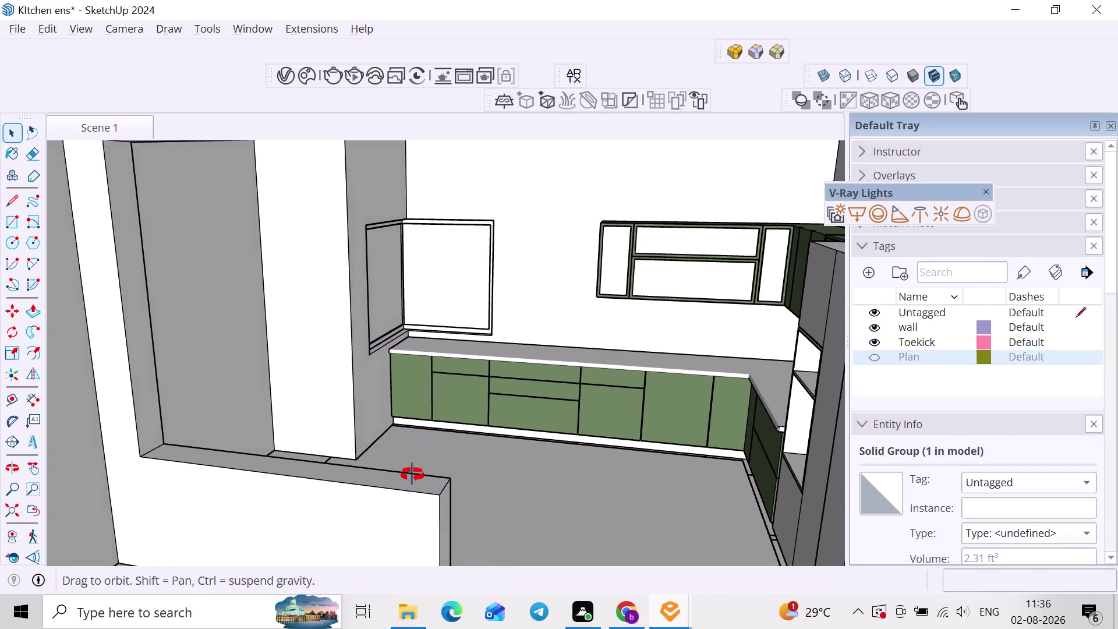
middle_drag(406, 478, 417, 474)
Open the room's wall group for editing and orbit out to view the room.
click(417, 474)
scroll(up, 3)
double_click(417, 471)
middle_drag(417, 472, 444, 473)
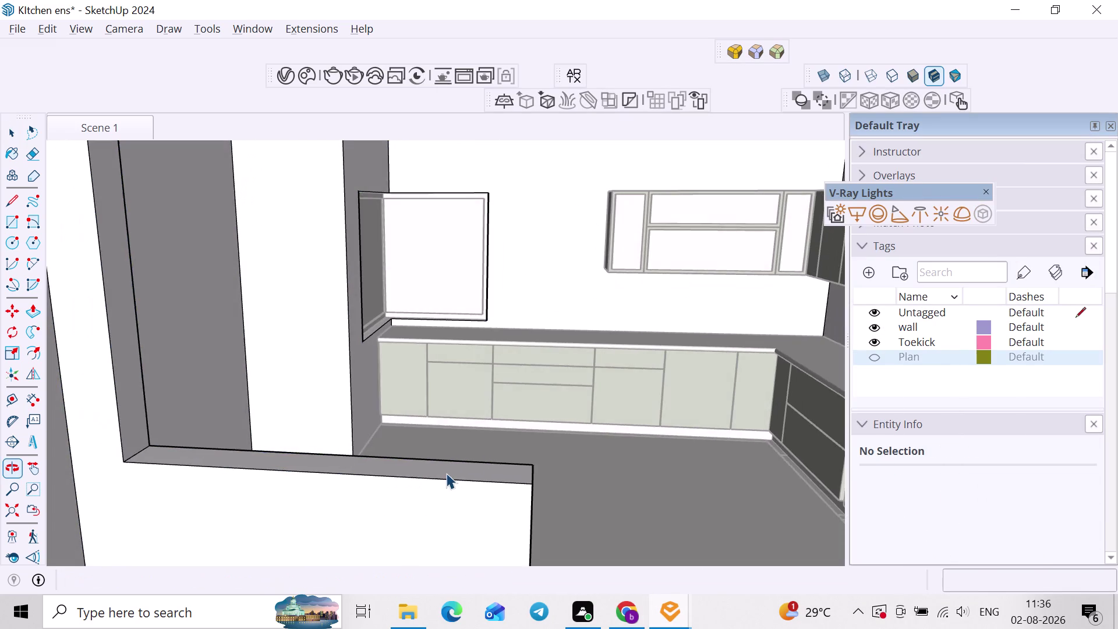
scroll(down, 3)
scroll(up, 3)
scroll(down, 3)
scroll(up, 3)
click(452, 473)
scroll(down, 3)
middle_drag(414, 477, 427, 471)
middle_drag(403, 466, 344, 467)
middle_drag(344, 463, 304, 479)
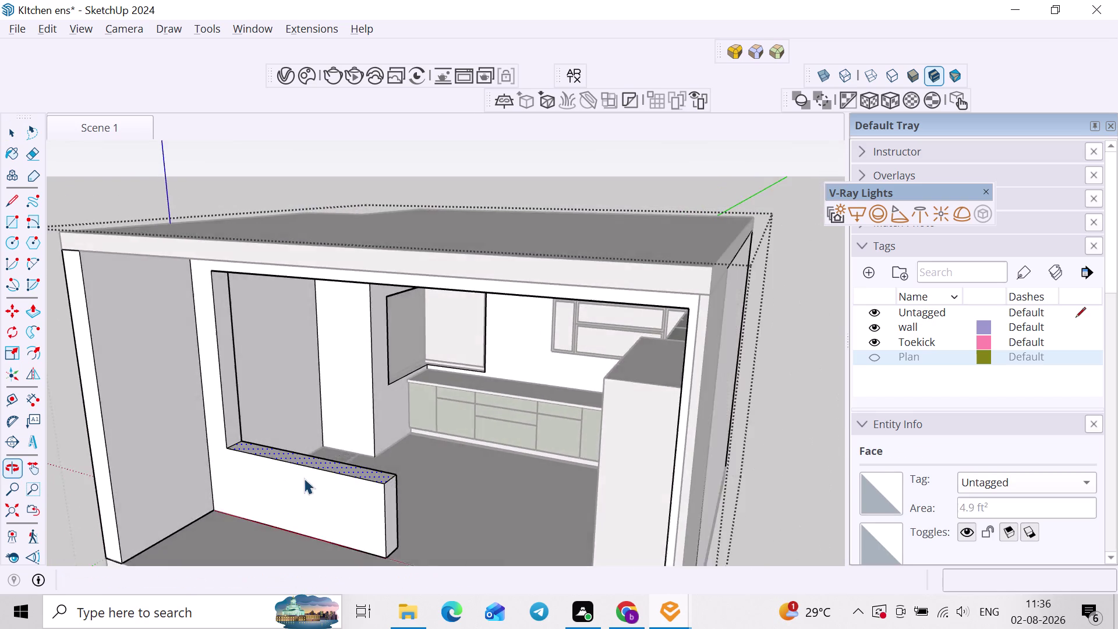
middle_drag(304, 476, 352, 448)
Check the green-kitchen reference photos in Chrome, then return to SketchUp.
key(alt+Tab)
key(alt+Tab)
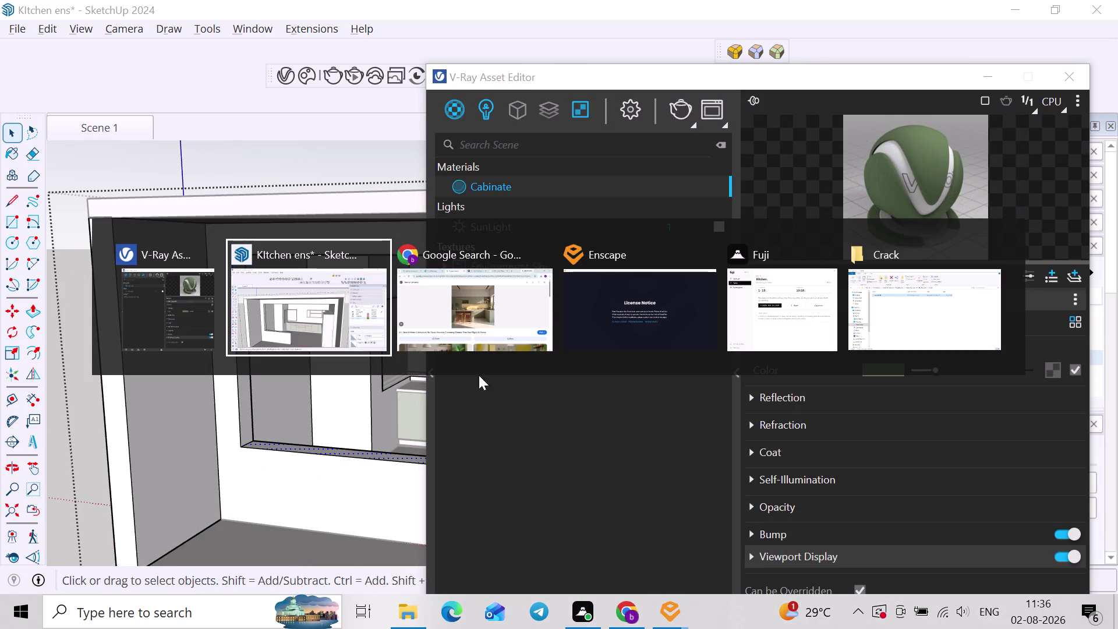
click(448, 337)
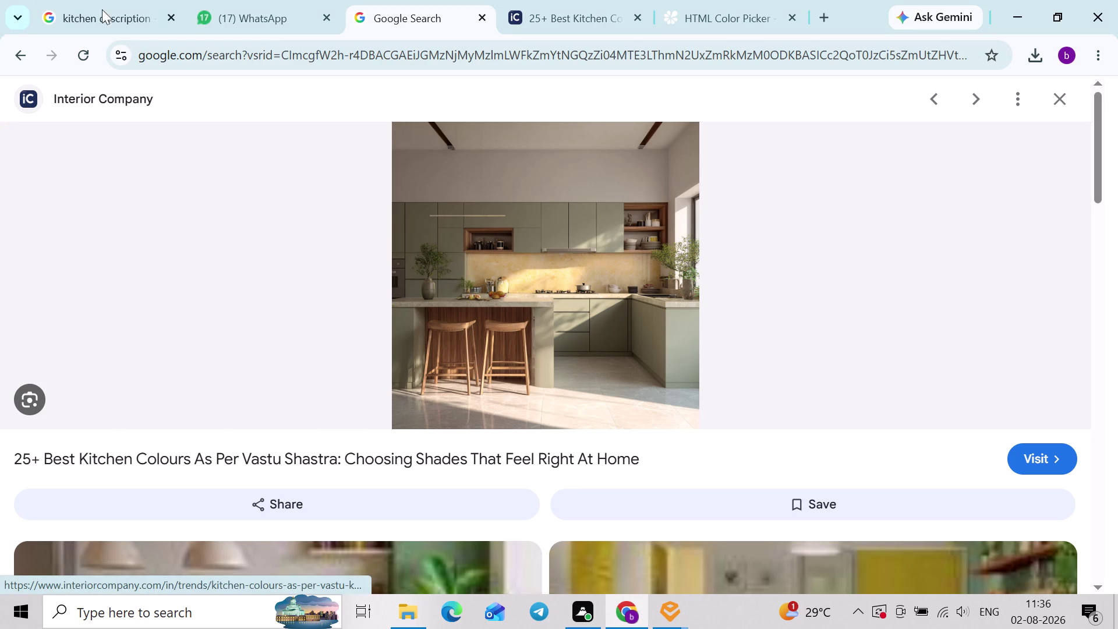
click(19, 52)
scroll(up, 3)
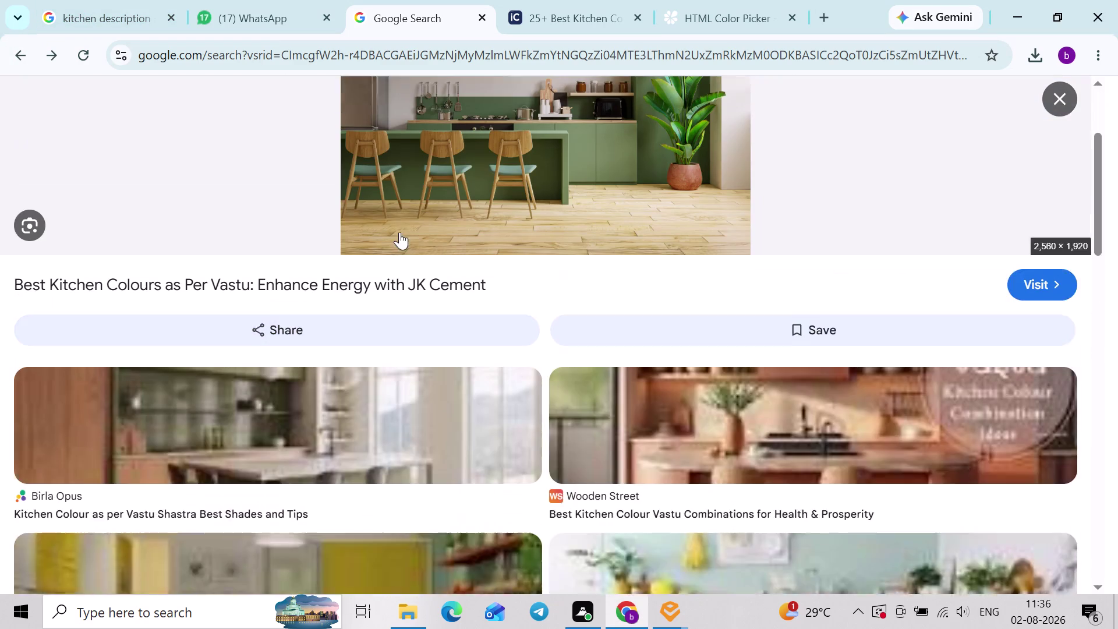
scroll(up, 3)
key(alt+Tab)
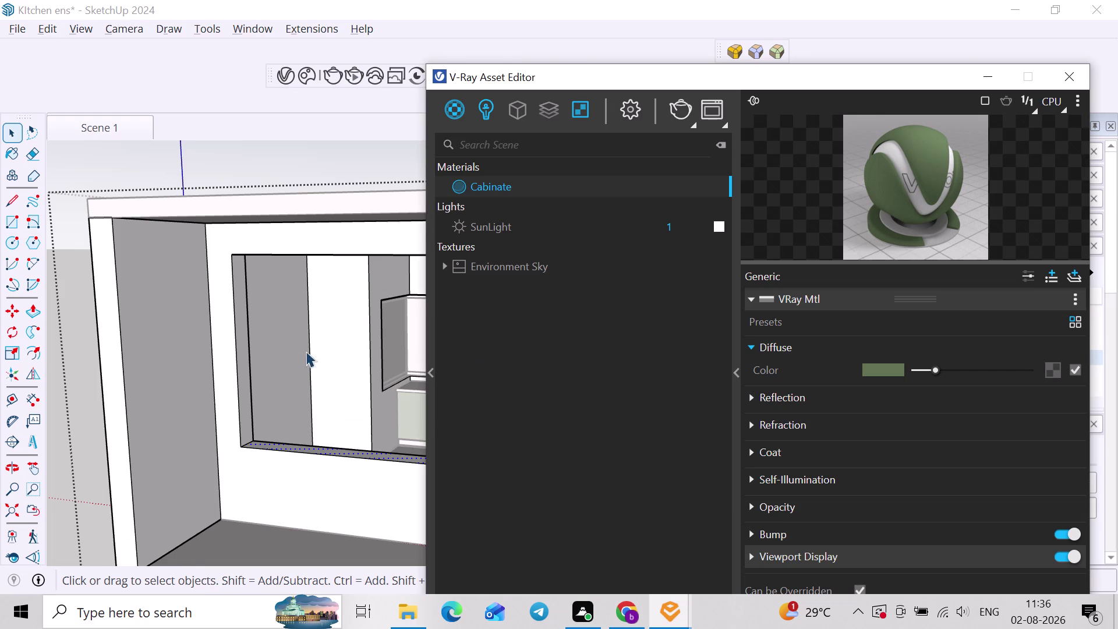
middle_drag(300, 355, 363, 360)
middle_drag(332, 368, 182, 332)
middle_drag(230, 349, 227, 324)
middle_drag(225, 335, 188, 344)
scroll(up, 3)
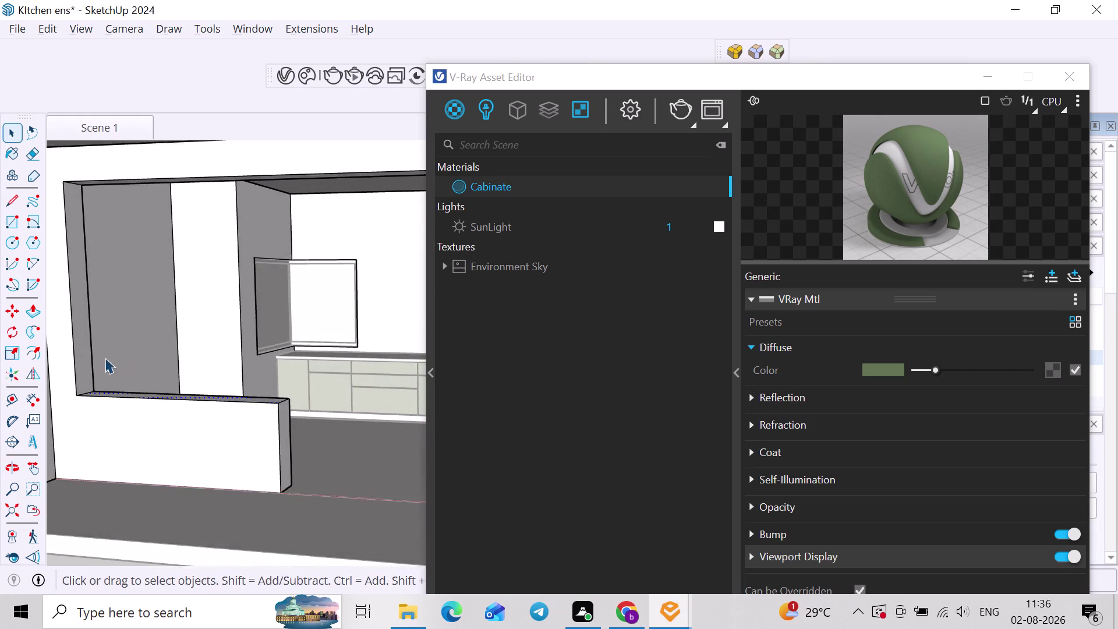
scroll(up, 3)
click(79, 356)
key(p)
click(79, 358)
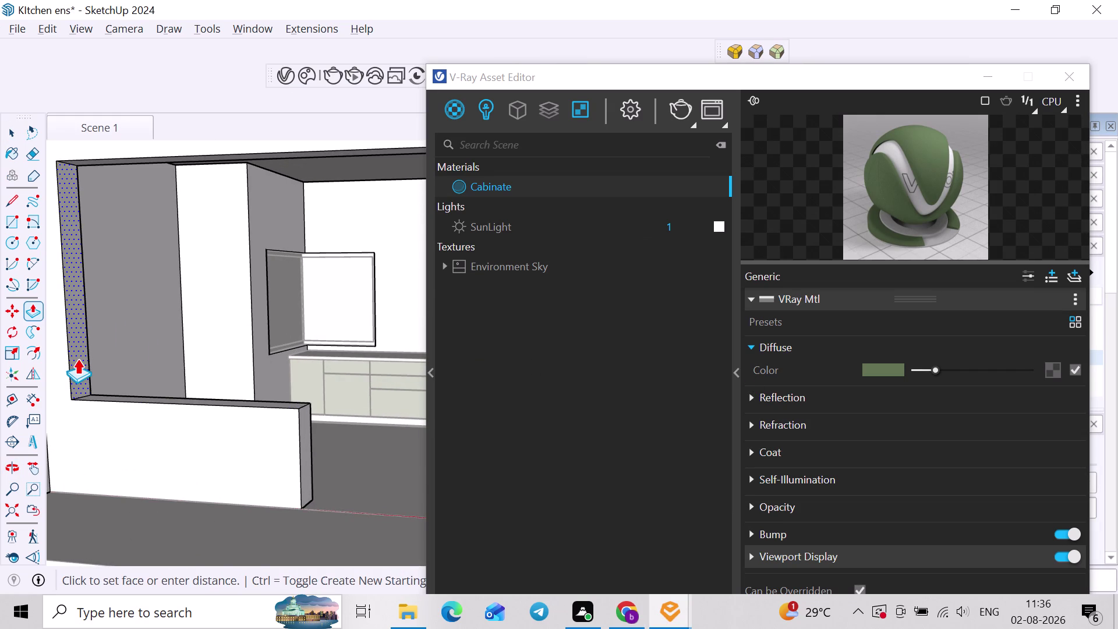
middle_drag(77, 359, 239, 352)
click(185, 343)
middle_drag(193, 330, 183, 367)
middle_drag(203, 318, 210, 276)
middle_drag(227, 158, 200, 225)
scroll(up, 3)
key(space)
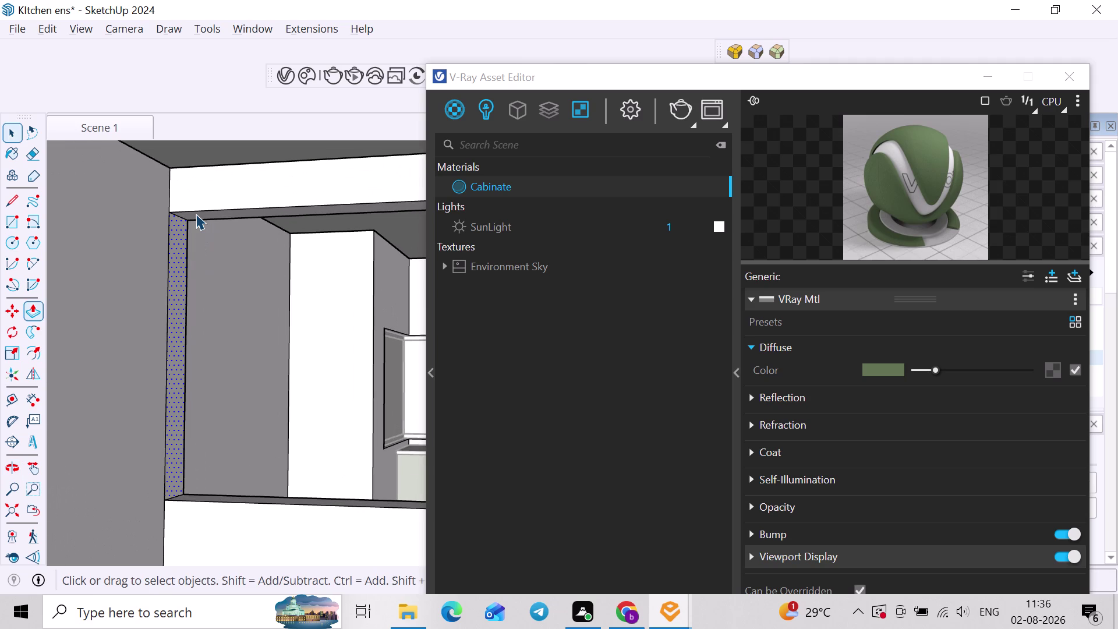
click(196, 214)
key(p)
scroll(up, 3)
double_click(196, 217)
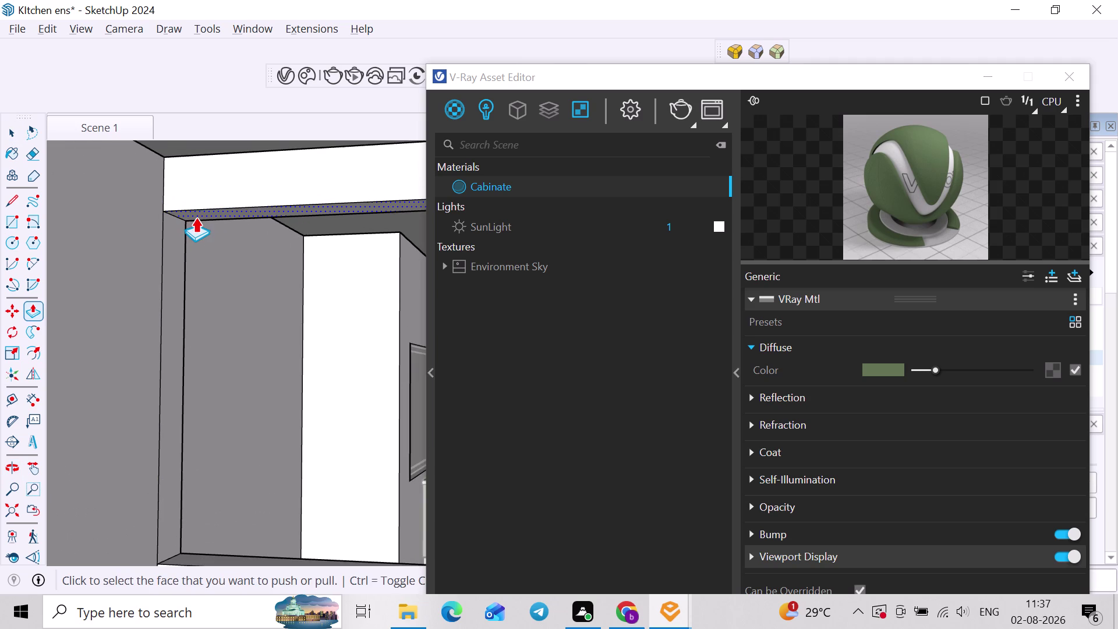
scroll(up, 3)
scroll(down, 3)
key(ctrl+z)
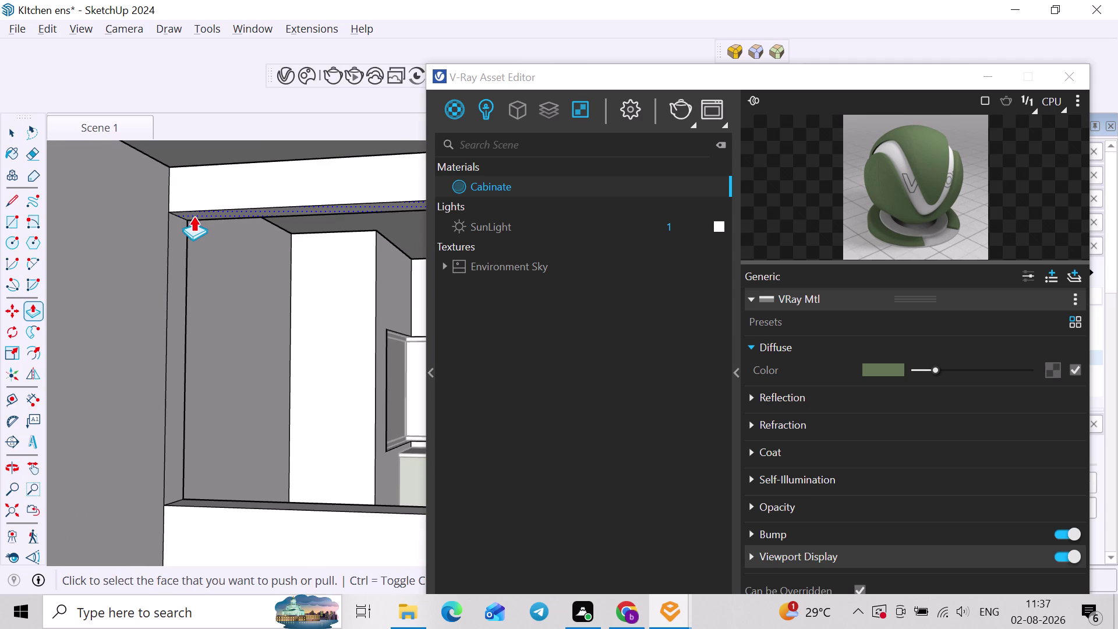
click(194, 216)
click(180, 147)
scroll(up, 3)
middle_drag(187, 213, 150, 217)
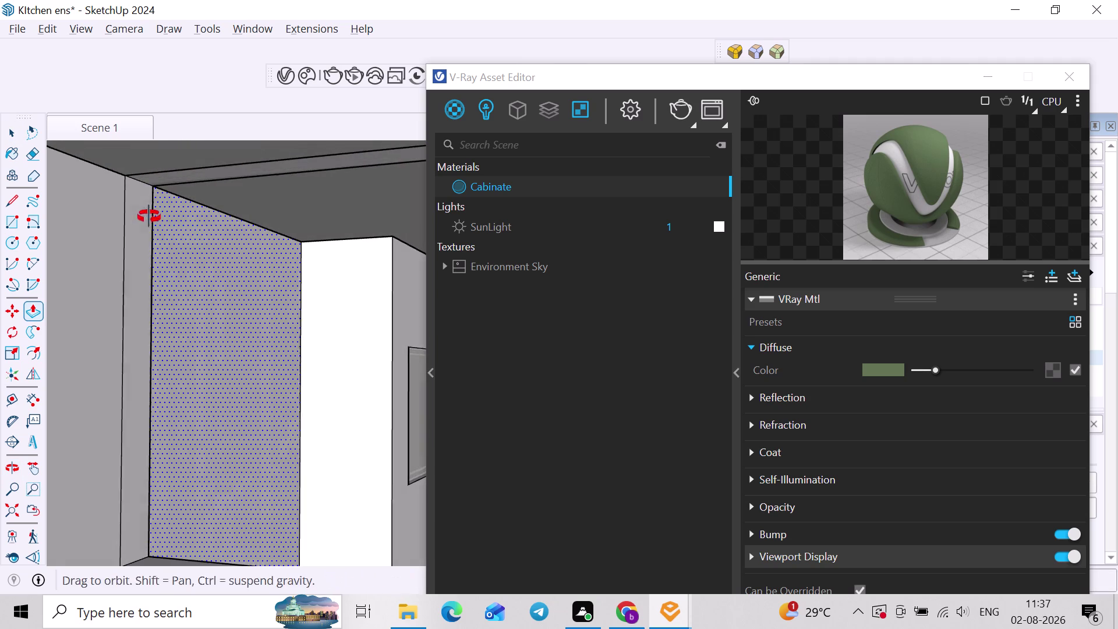
middle_drag(150, 217, 149, 217)
key(space)
click(149, 249)
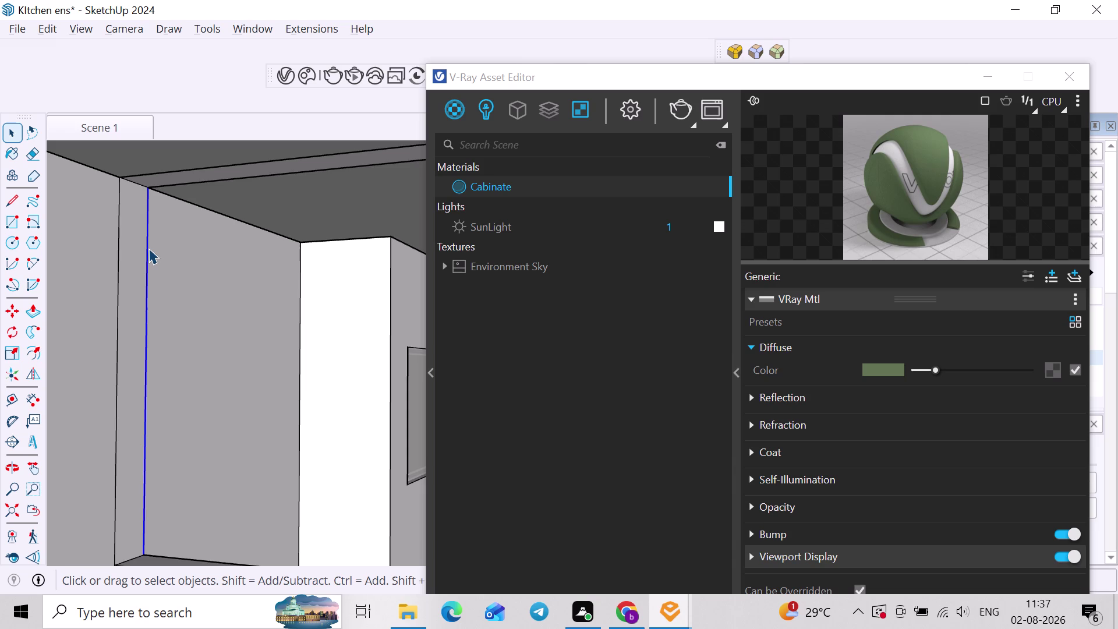
key(Delete)
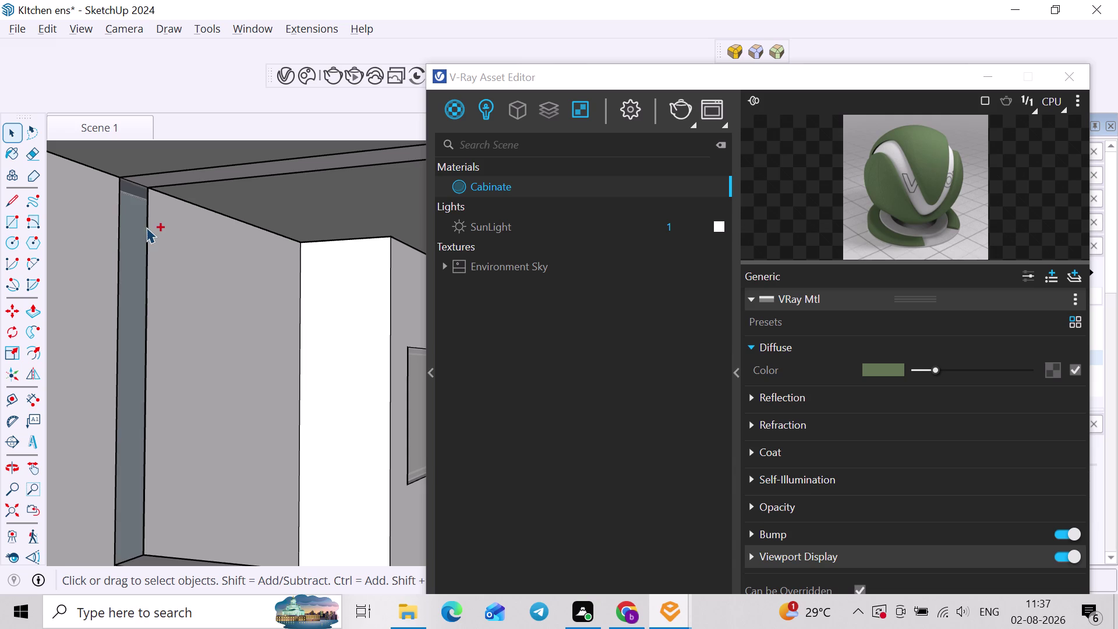
key(ctrl+z)
middle_drag(178, 258, 134, 264)
scroll(up, 3)
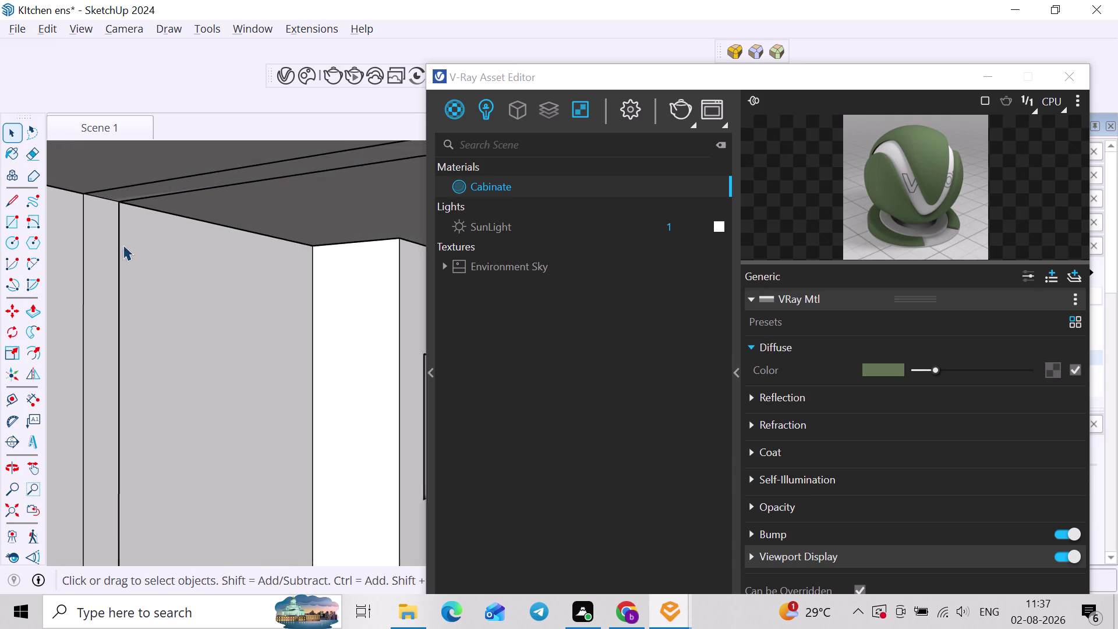
scroll(up, 3)
click(162, 185)
key(Delete)
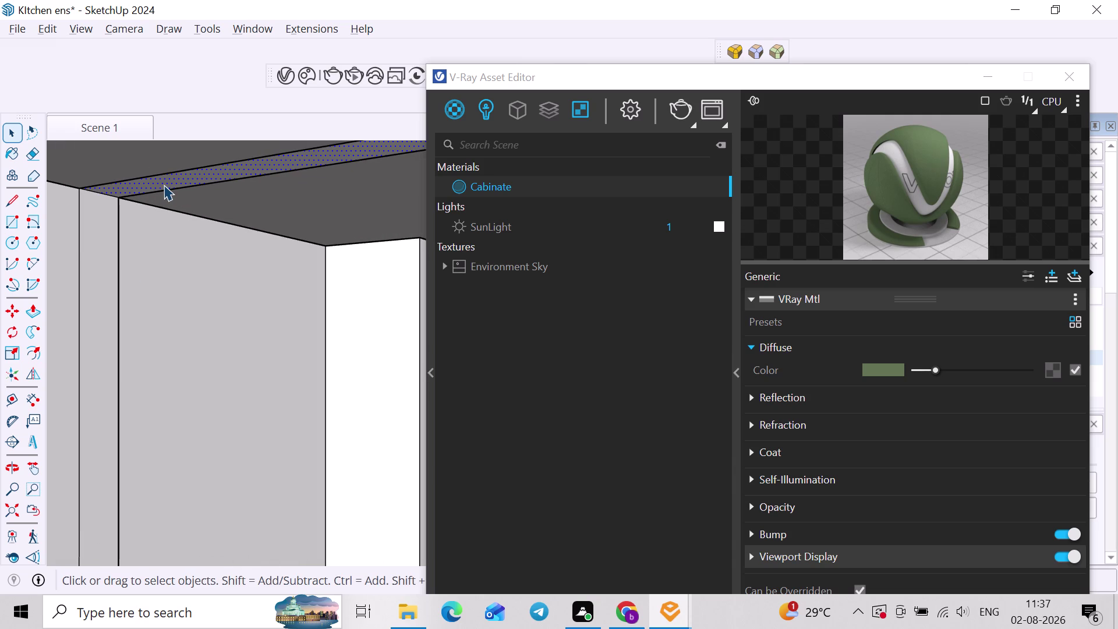
click(163, 174)
key(Delete)
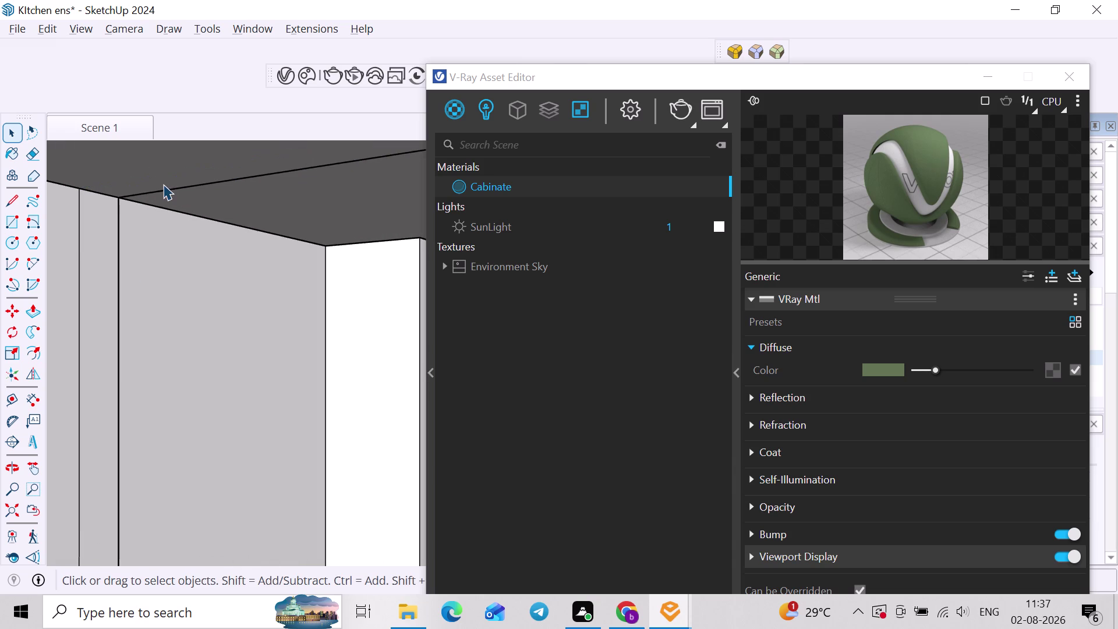
click(159, 191)
key(Delete)
click(121, 230)
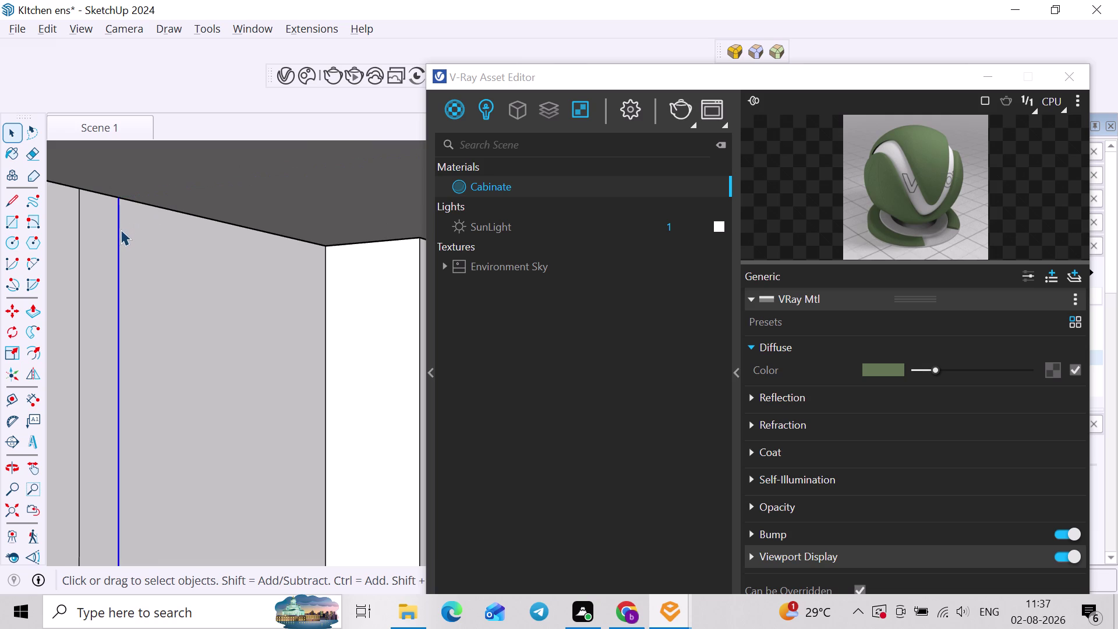
key(Delete)
key(ctrl+z)
scroll(down, 3)
scroll(up, 3)
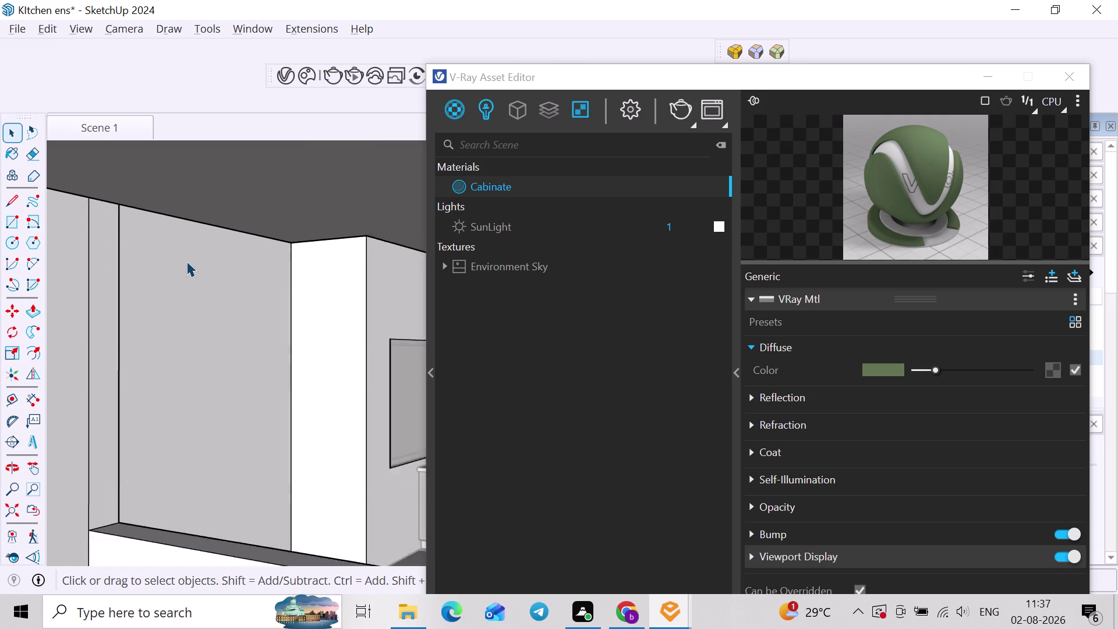
middle_drag(180, 261, 95, 278)
middle_drag(99, 287, 136, 255)
middle_drag(138, 271, 115, 276)
key(e)
middle_drag(59, 286, 62, 284)
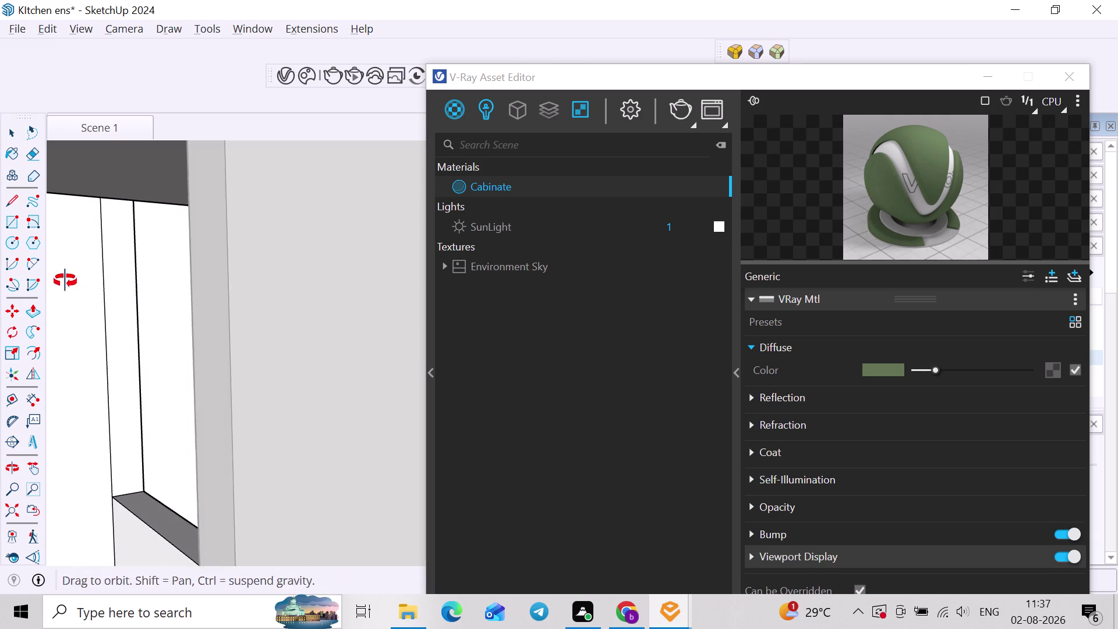
middle_drag(62, 283, 68, 279)
drag(98, 259, 93, 262)
drag(113, 258, 106, 265)
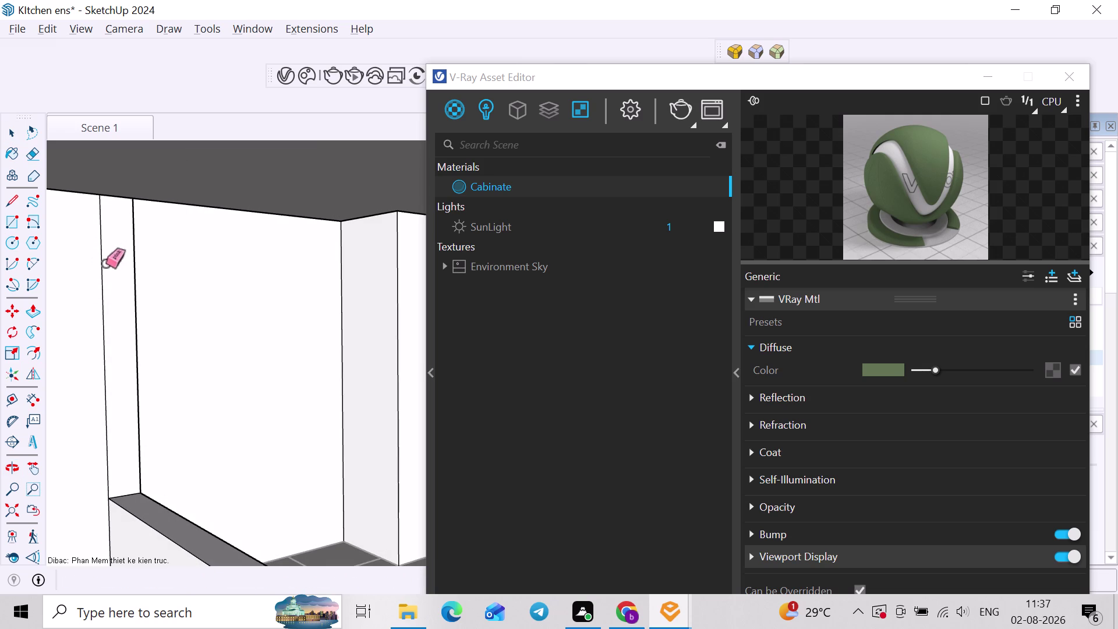
drag(106, 264, 97, 269)
scroll(down, 3)
middle_drag(121, 311, 138, 298)
middle_drag(132, 306, 151, 311)
scroll(up, 3)
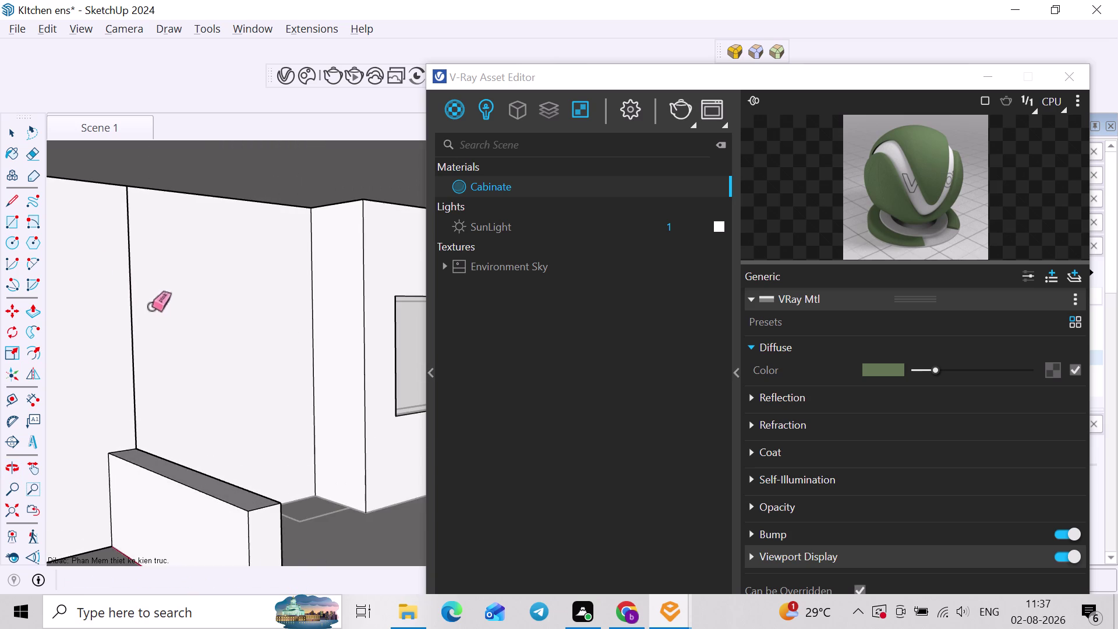
middle_drag(95, 268, 131, 322)
scroll(up, 3)
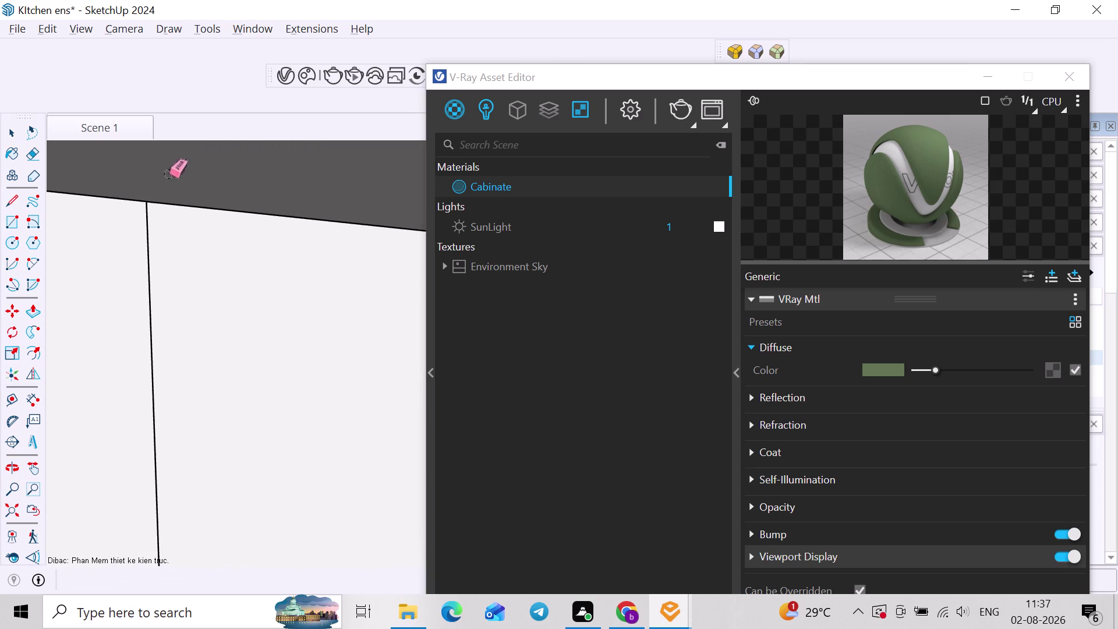
scroll(up, 3)
key(space)
middle_drag(142, 210, 147, 318)
scroll(up, 3)
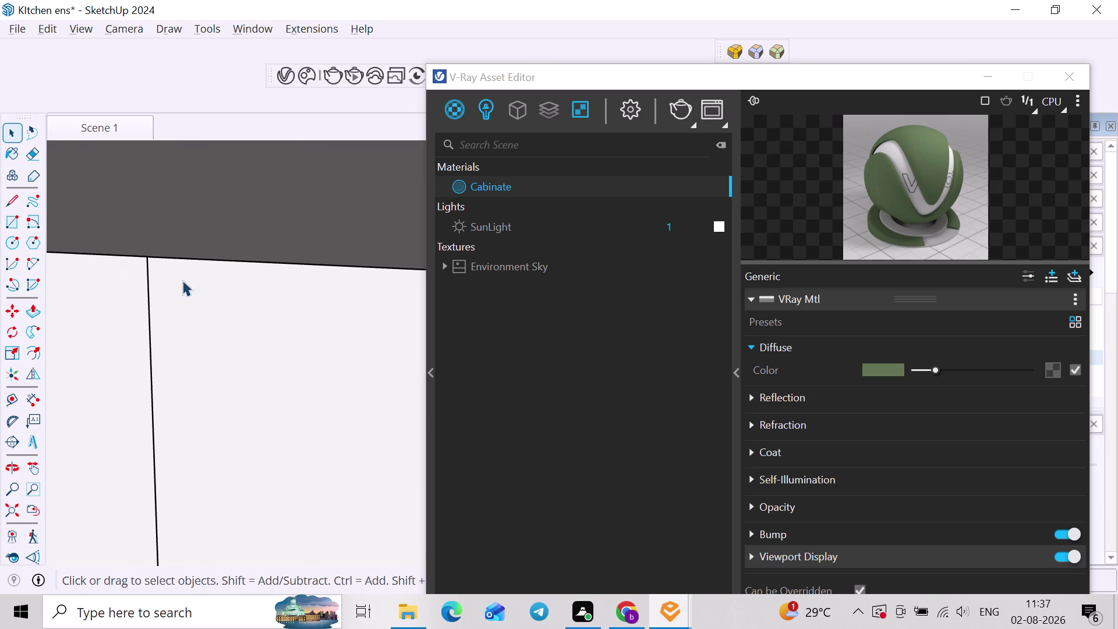
scroll(up, 3)
click(209, 296)
scroll(down, 3)
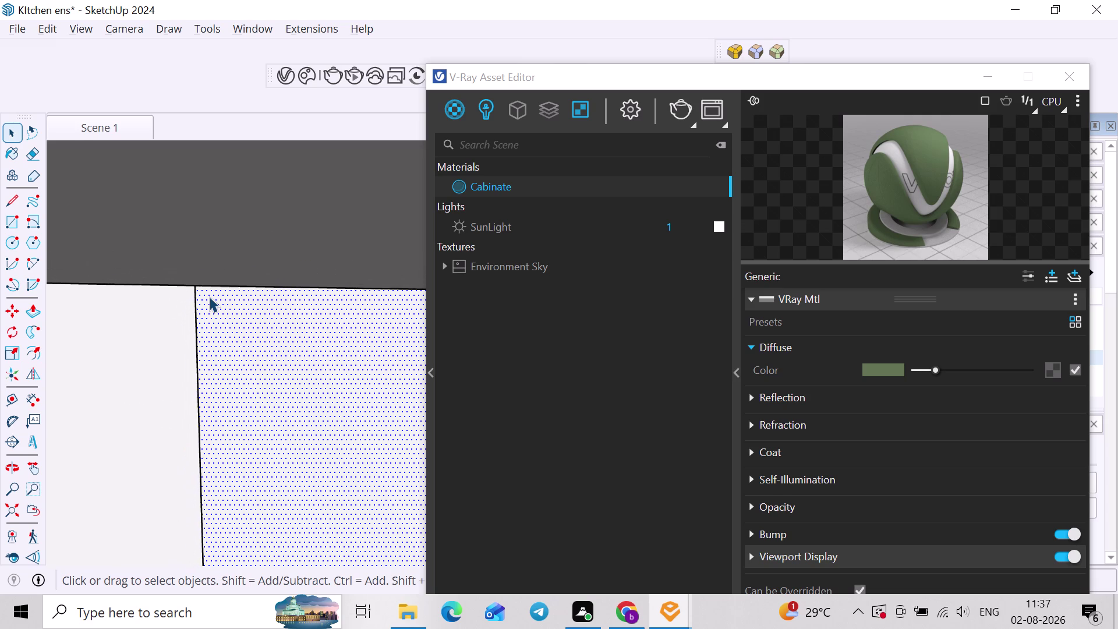
scroll(down, 3)
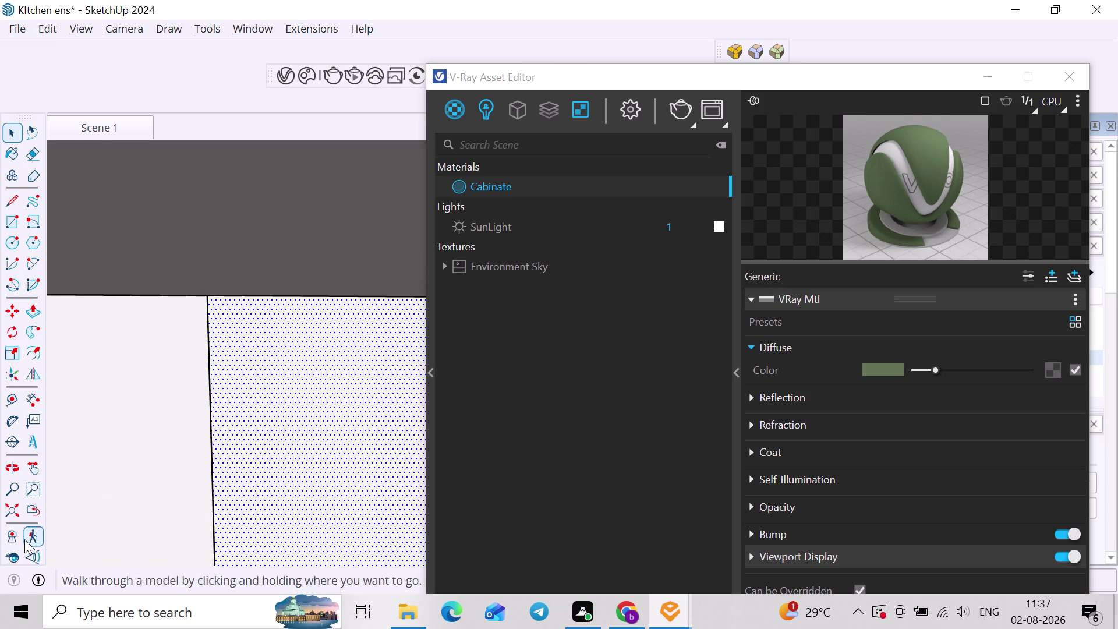
click(13, 513)
click(315, 458)
scroll(up, 3)
middle_drag(77, 319, 160, 373)
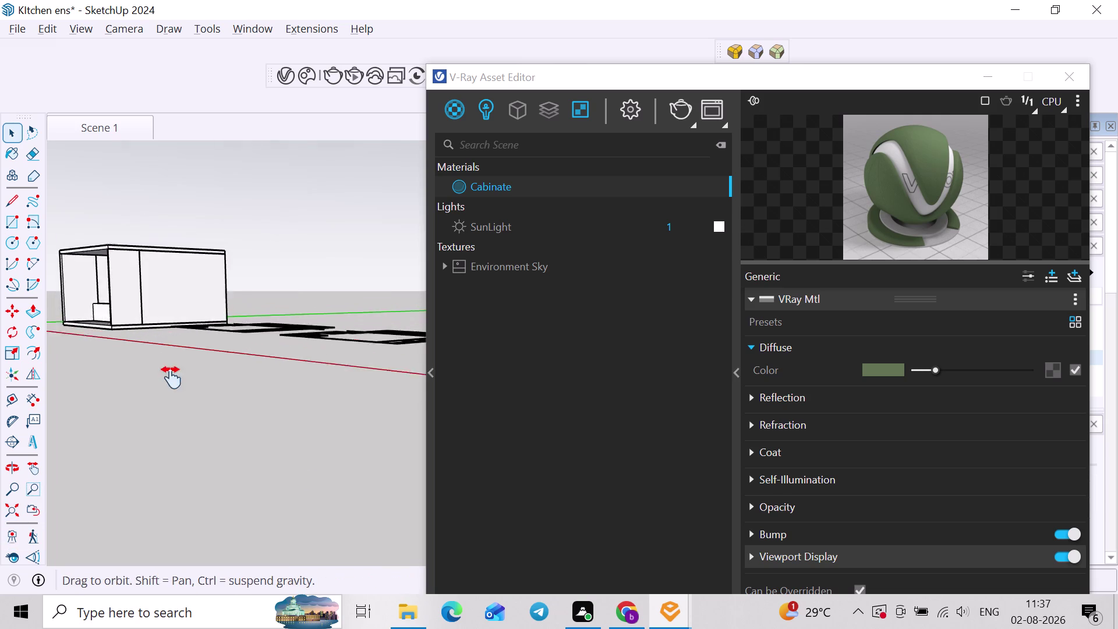
Orbit and zoom in close to the thin strip along the wall face.
middle_drag(161, 373, 175, 374)
click(143, 325)
right_click(142, 324)
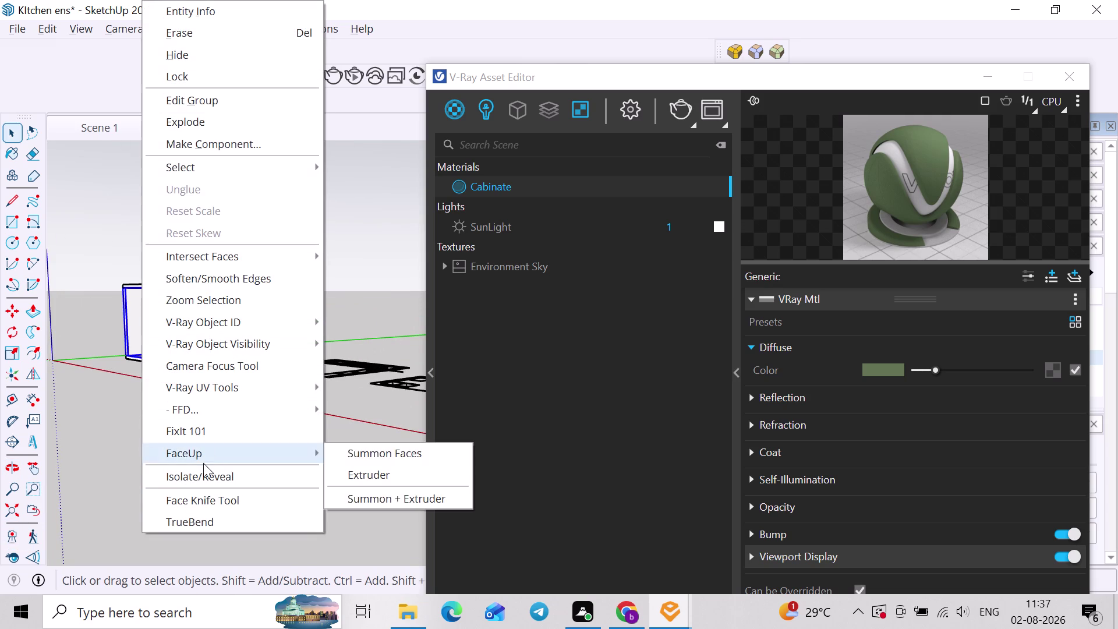
click(203, 469)
middle_drag(101, 372, 351, 408)
scroll(up, 3)
click(333, 354)
middle_drag(173, 399, 82, 434)
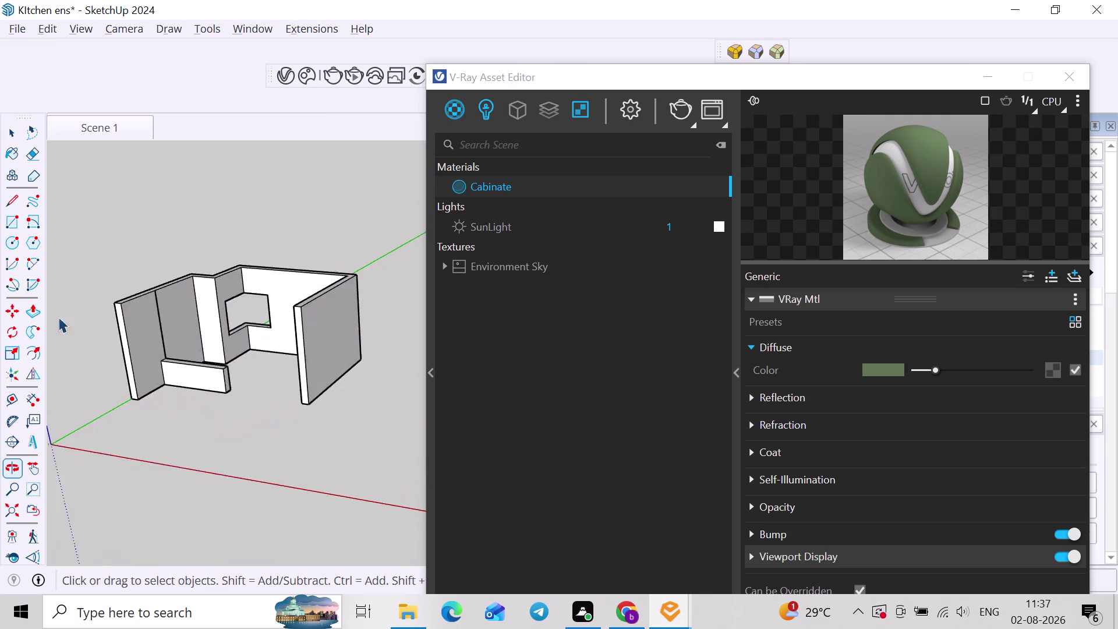
scroll(up, 3)
middle_drag(190, 345, 177, 503)
scroll(up, 3)
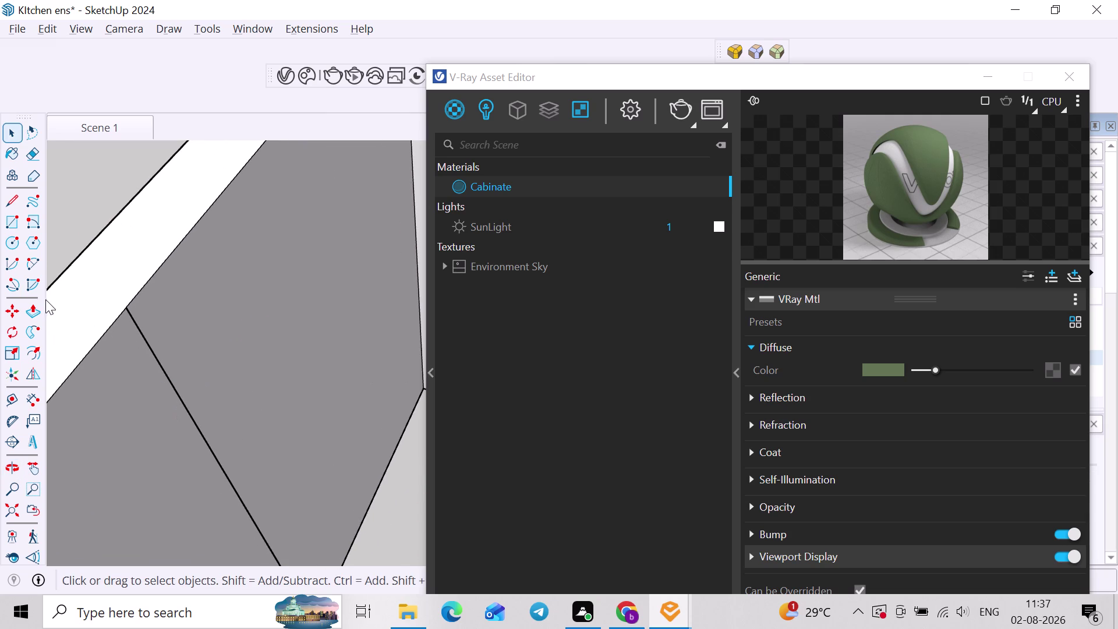
scroll(up, 3)
middle_drag(46, 299, 183, 289)
scroll(up, 3)
scroll(down, 3)
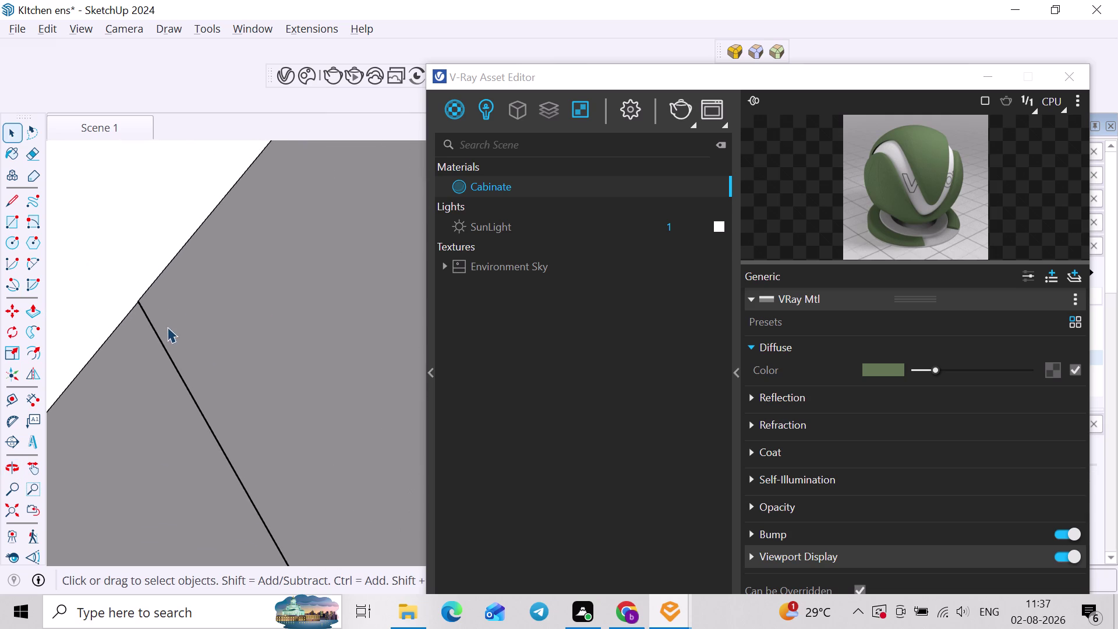
scroll(down, 3)
scroll(up, 3)
middle_drag(152, 291, 4, 335)
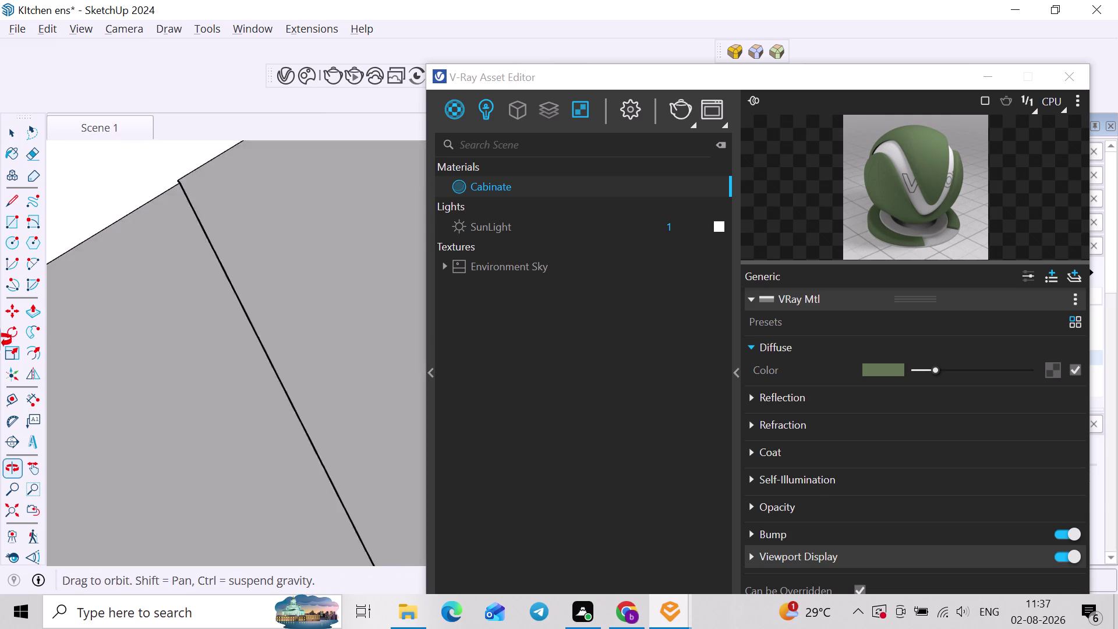
middle_drag(4, 335, 0, 349)
scroll(up, 3)
middle_drag(350, 321, 303, 424)
middle_drag(312, 378, 76, 390)
scroll(down, 3)
middle_drag(145, 310, 134, 398)
scroll(up, 3)
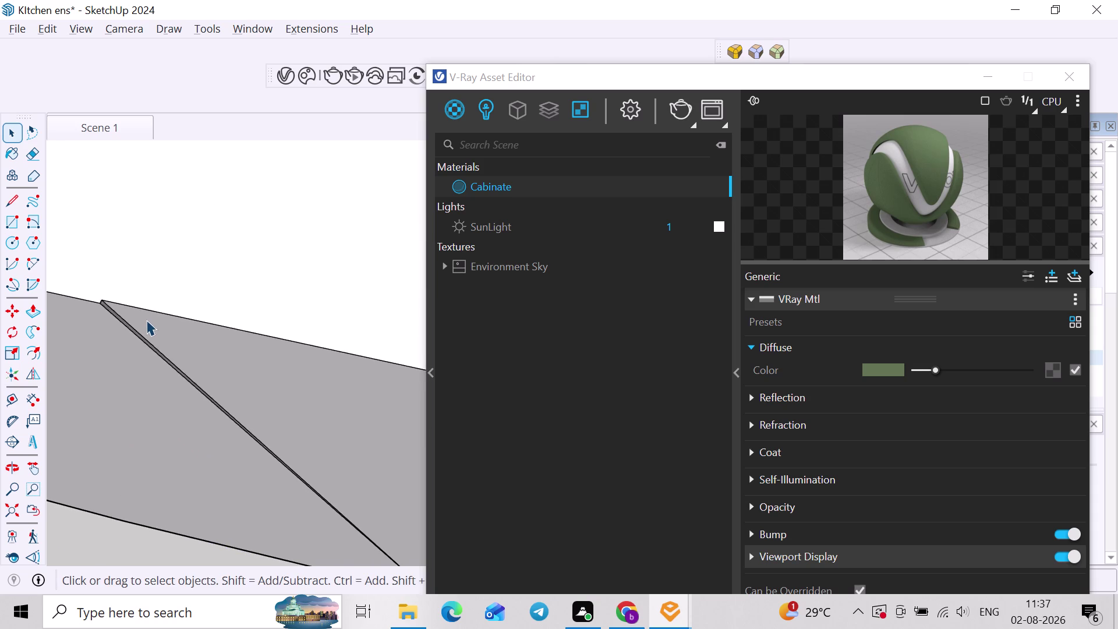
scroll(up, 3)
key(bracketleft)
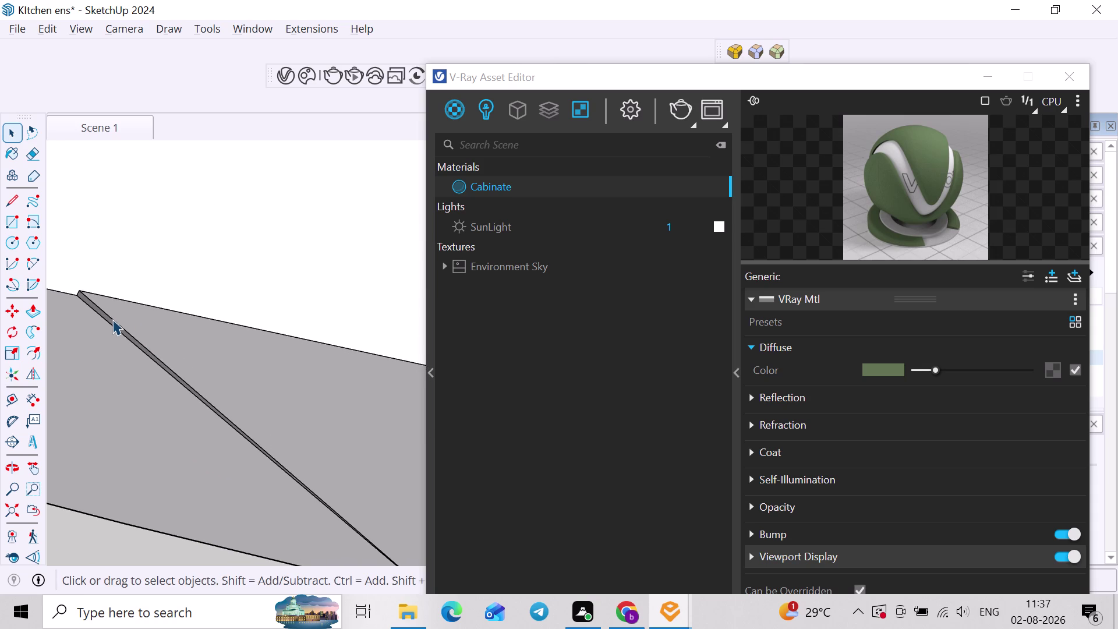
Push/Pull the thin strip face back flush with the wall.
double_click(113, 319)
key(p)
click(115, 315)
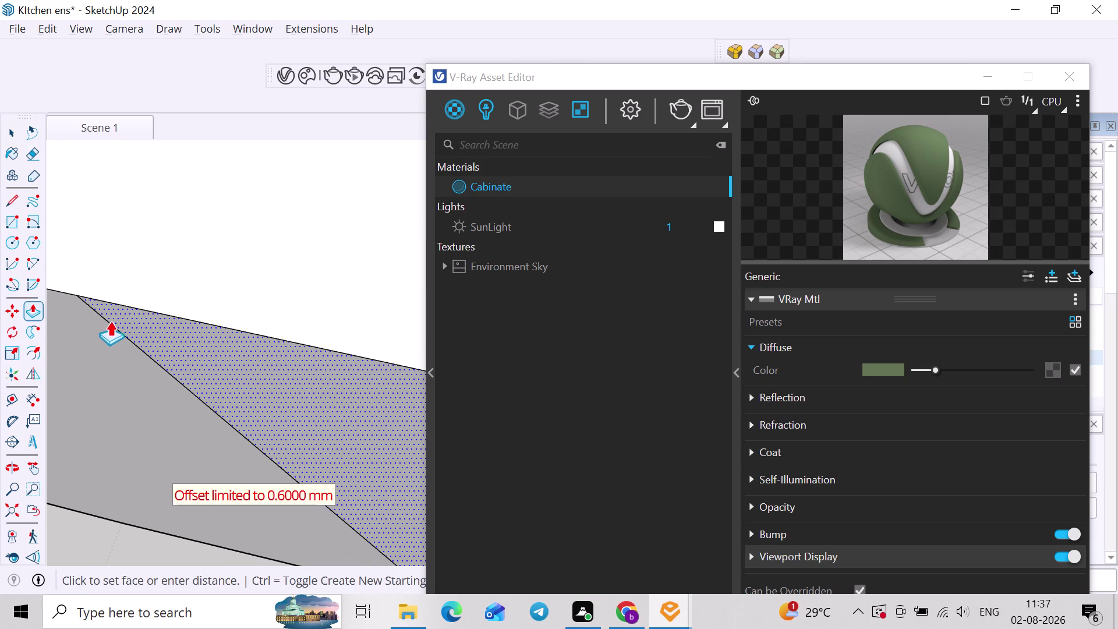
click(110, 321)
key(space)
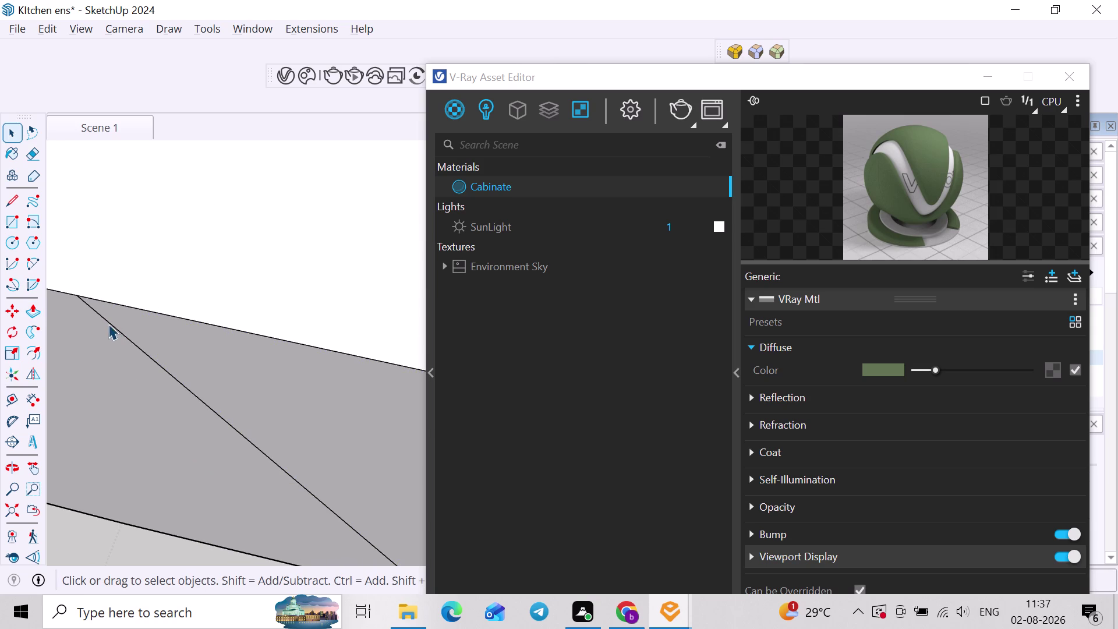
Delete the leftover edge and zoom out to see the outer walls from above.
click(110, 322)
key(Delete)
scroll(down, 3)
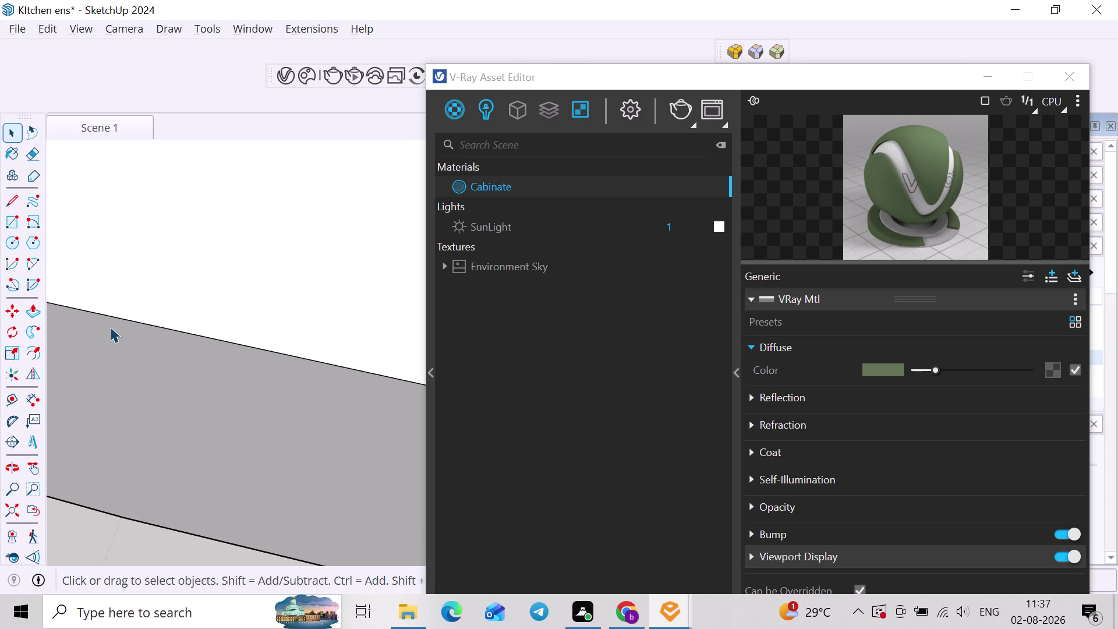
scroll(down, 3)
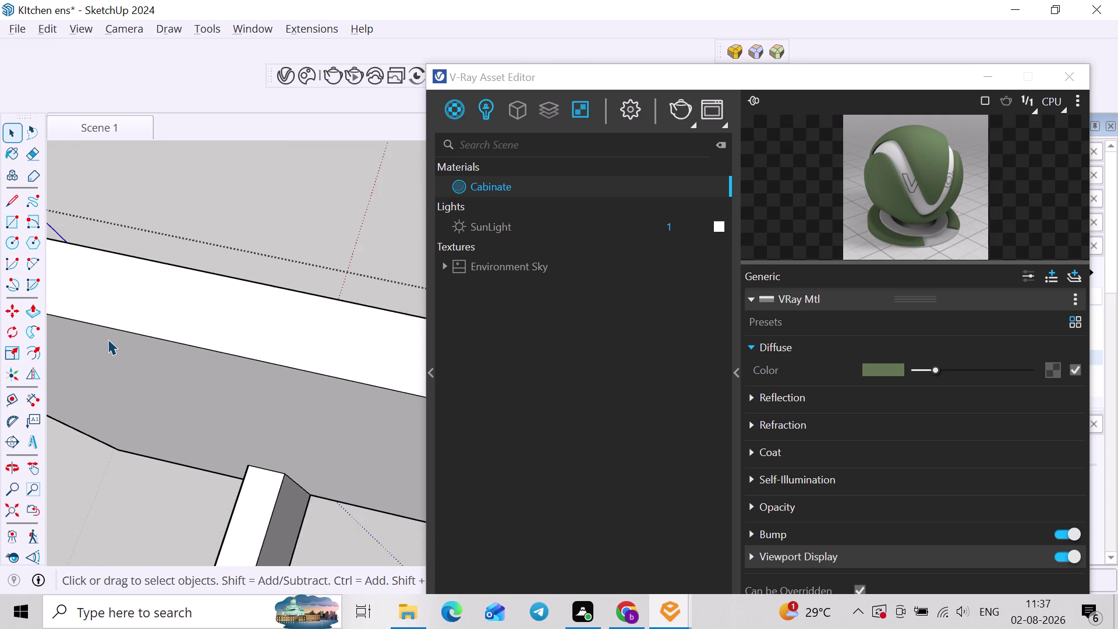
scroll(down, 3)
middle_drag(121, 381, 270, 336)
scroll(down, 3)
middle_drag(270, 449, 362, 366)
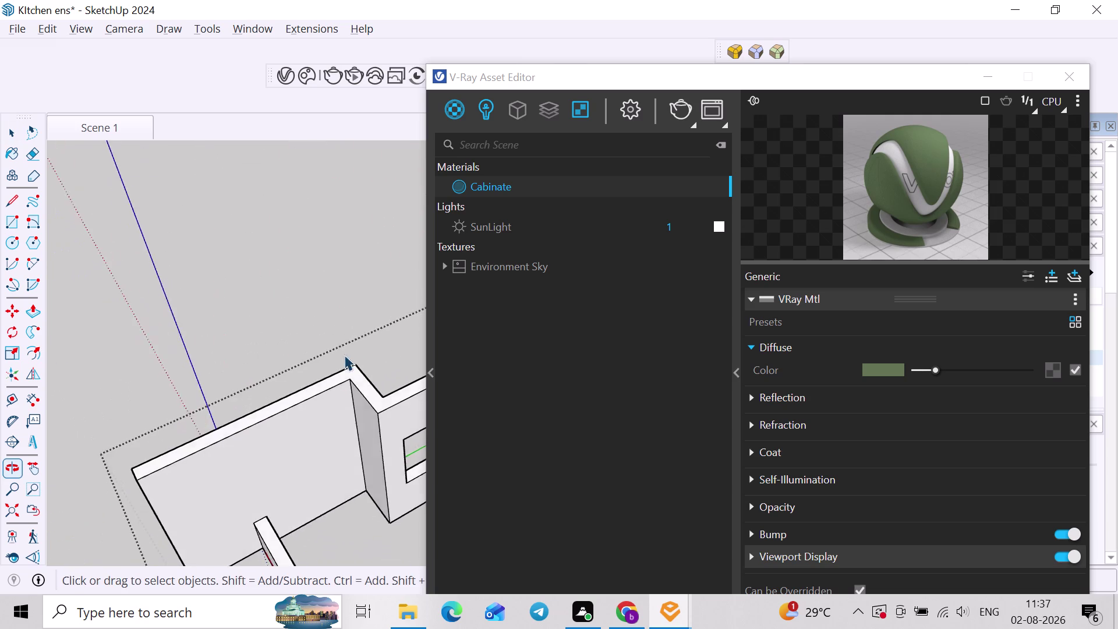
click(294, 323)
middle_drag(300, 405, 324, 347)
click(114, 109)
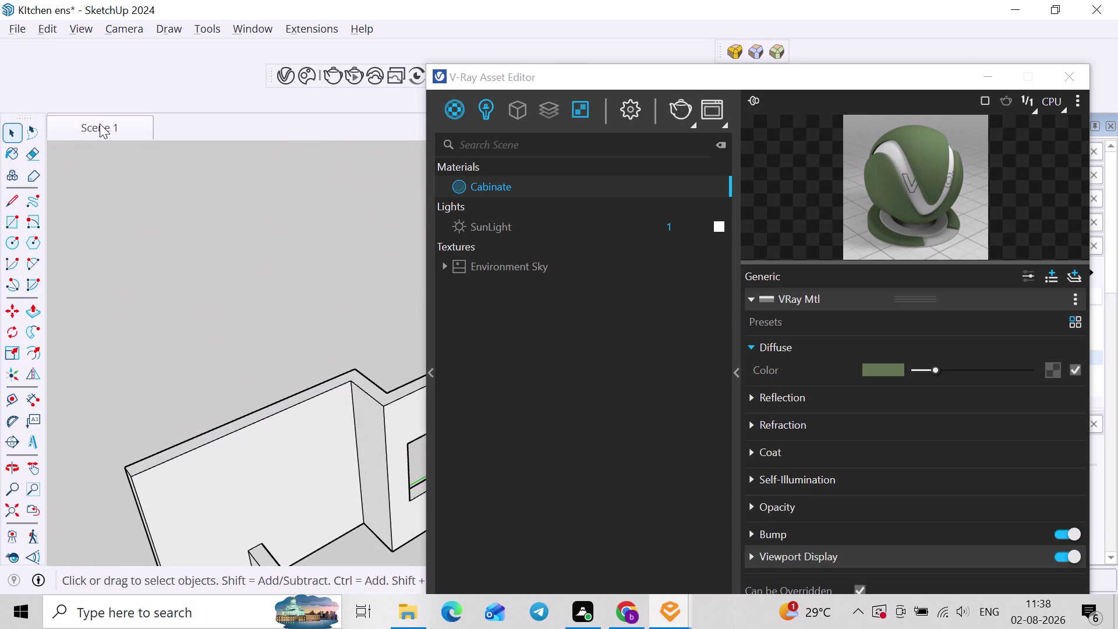
Return to the Scene 1 view, save the model, and minimize the V-Ray Asset Editor.
click(100, 124)
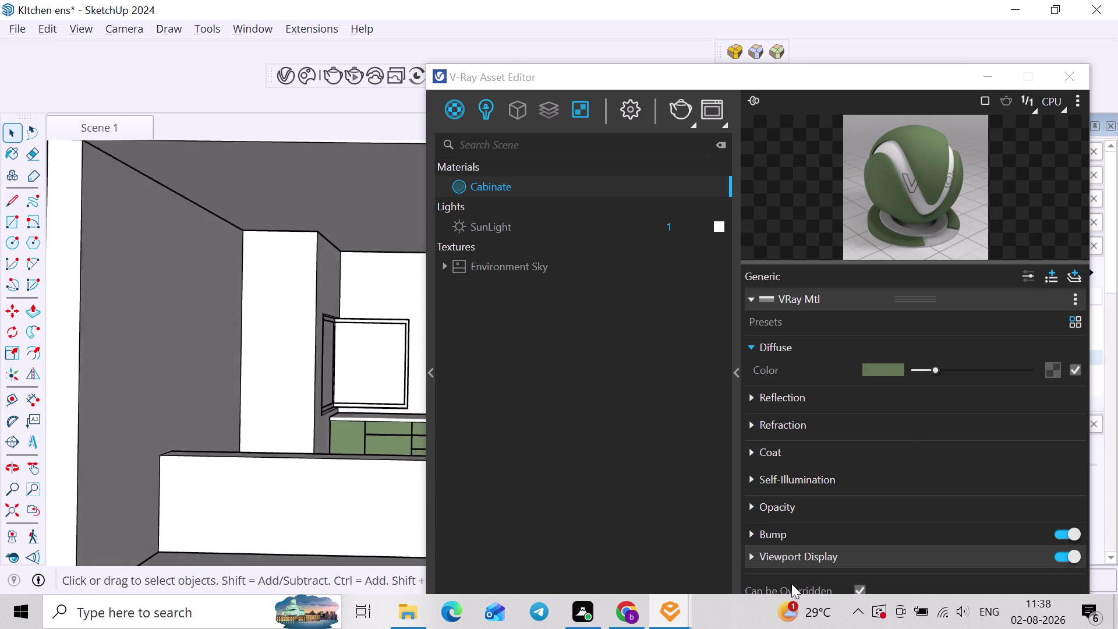
key(ctrl+s)
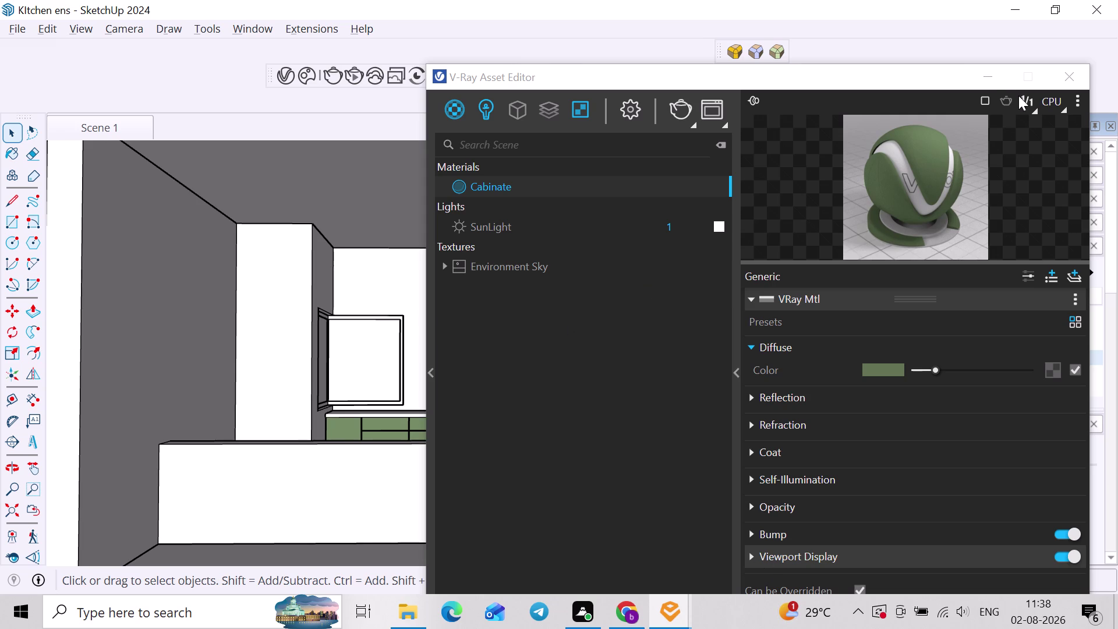
click(987, 75)
Orbit toward the green cabinets, switch windows briefly, and minimize the Asset Editor again.
middle_drag(383, 452, 401, 446)
middle_drag(426, 461, 378, 480)
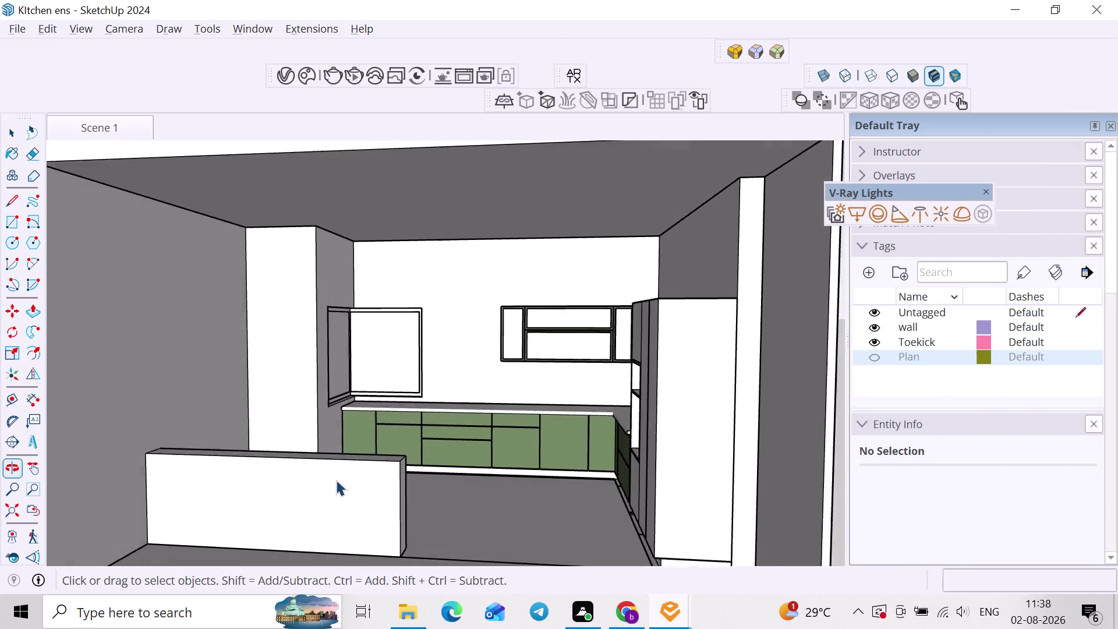
scroll(up, 3)
middle_drag(339, 475, 365, 472)
key(alt+Tab)
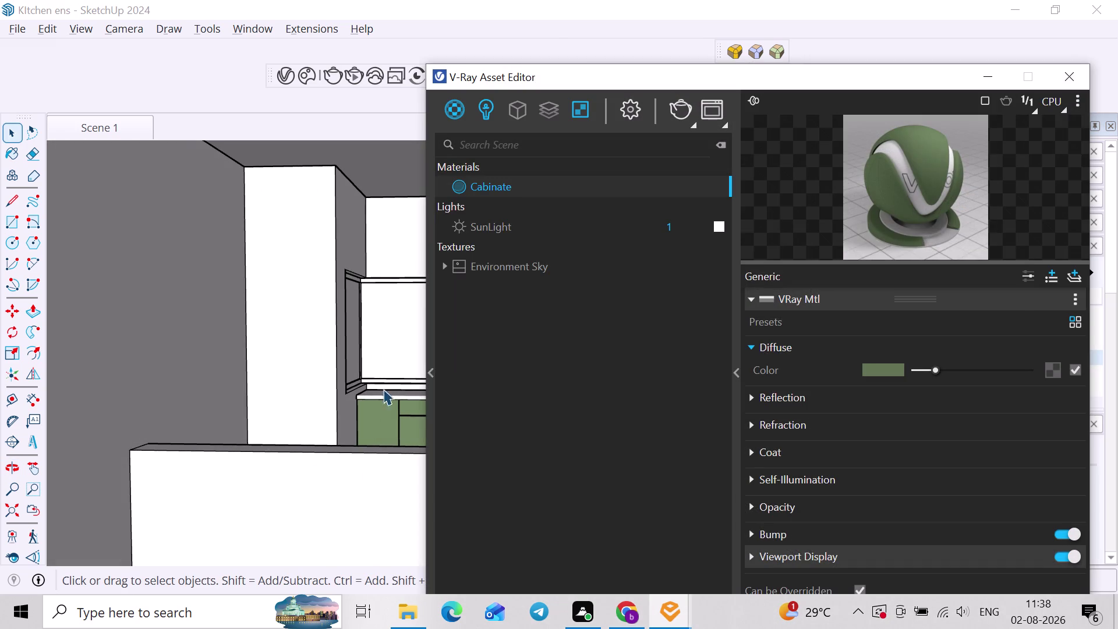
key(alt+Tab)
click(520, 322)
key(alt+Tab)
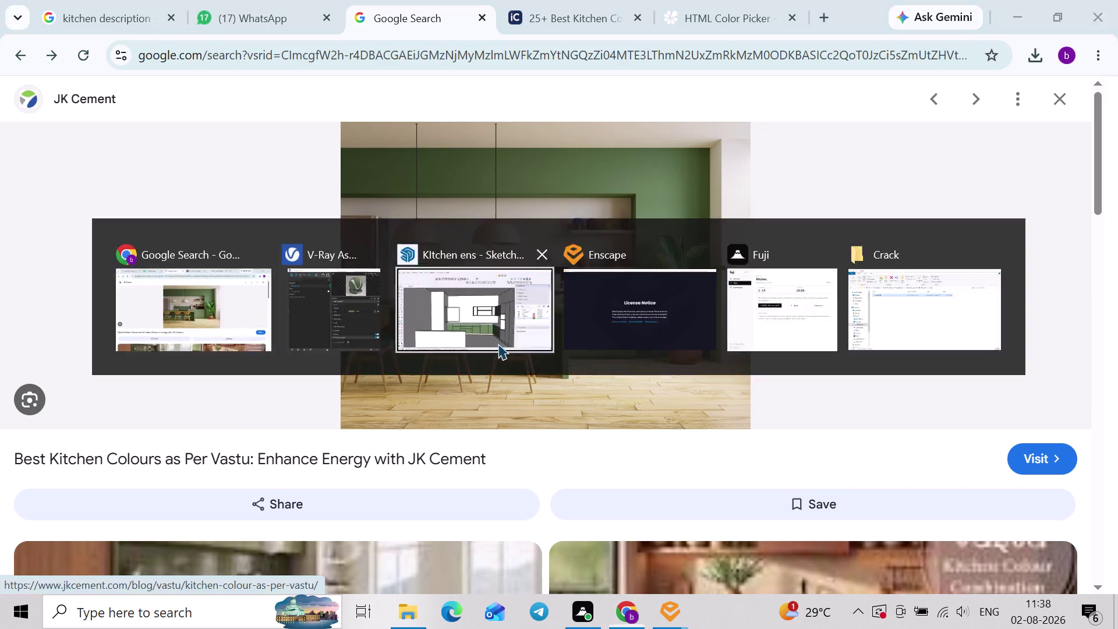
middle_drag(349, 435, 335, 460)
click(1000, 79)
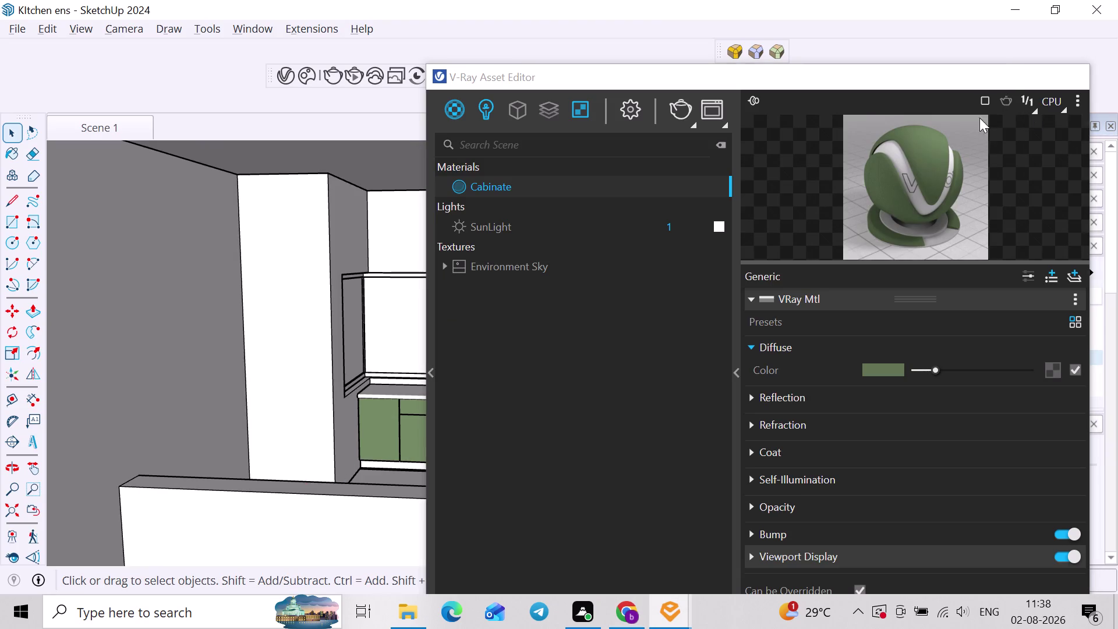
Orbit to the low partition wall and select it.
middle_drag(502, 426, 442, 451)
middle_drag(435, 511, 481, 385)
scroll(up, 3)
middle_drag(497, 362, 463, 386)
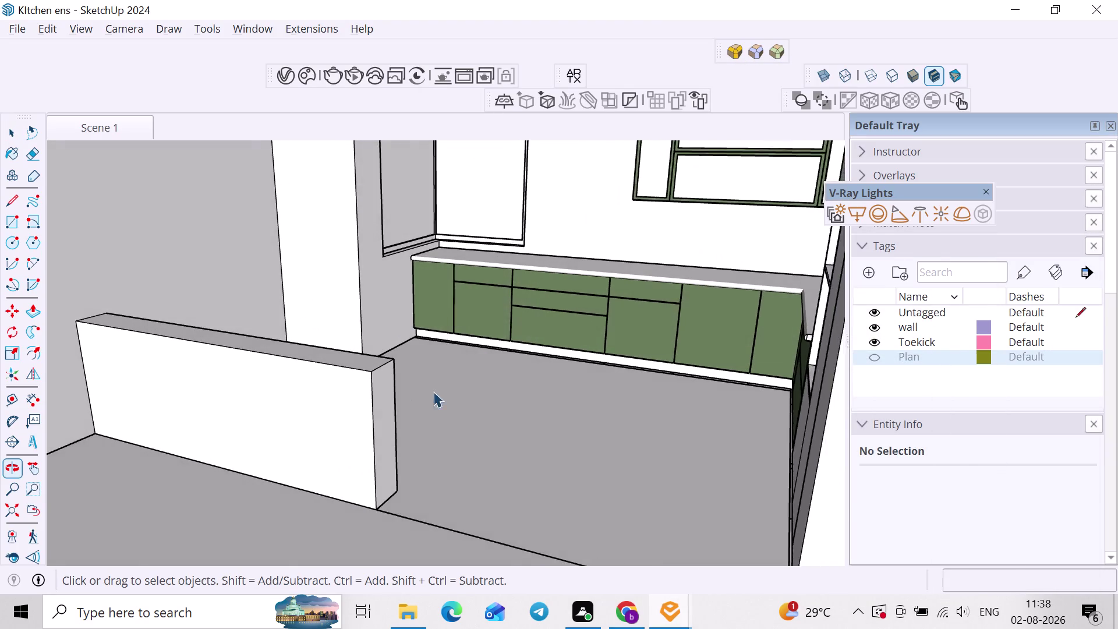
scroll(up, 3)
scroll(down, 3)
middle_drag(380, 405, 403, 392)
click(379, 399)
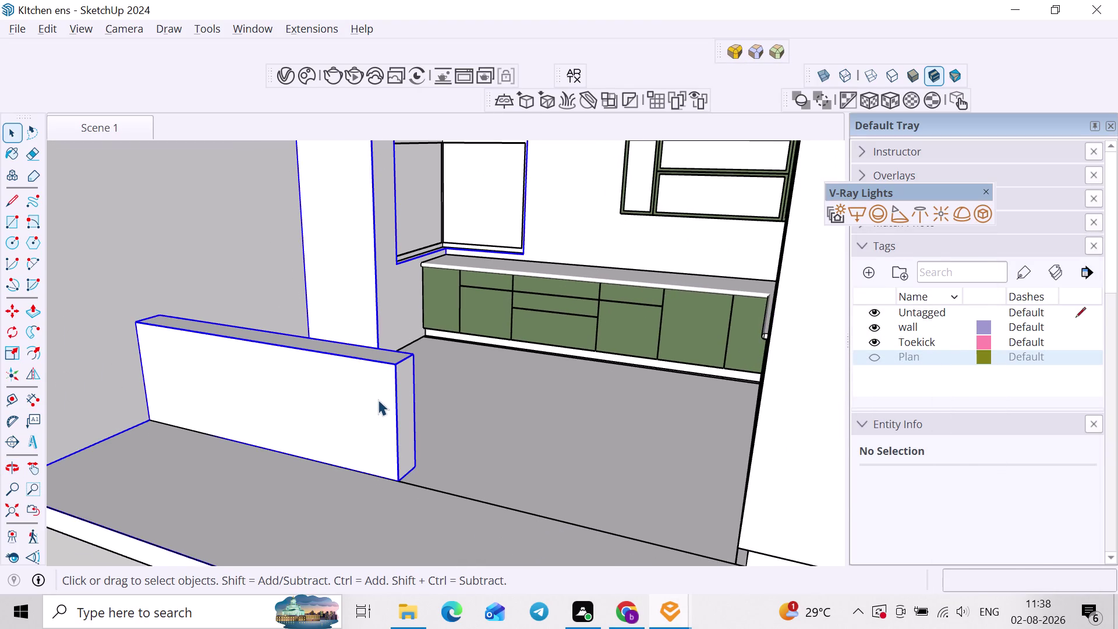
middle_click(378, 398)
double_click(378, 400)
Move the view in close to the end of the low wall.
key(p)
middle_drag(413, 387, 392, 398)
scroll(up, 3)
middle_drag(401, 379, 436, 366)
key(space)
scroll(up, 3)
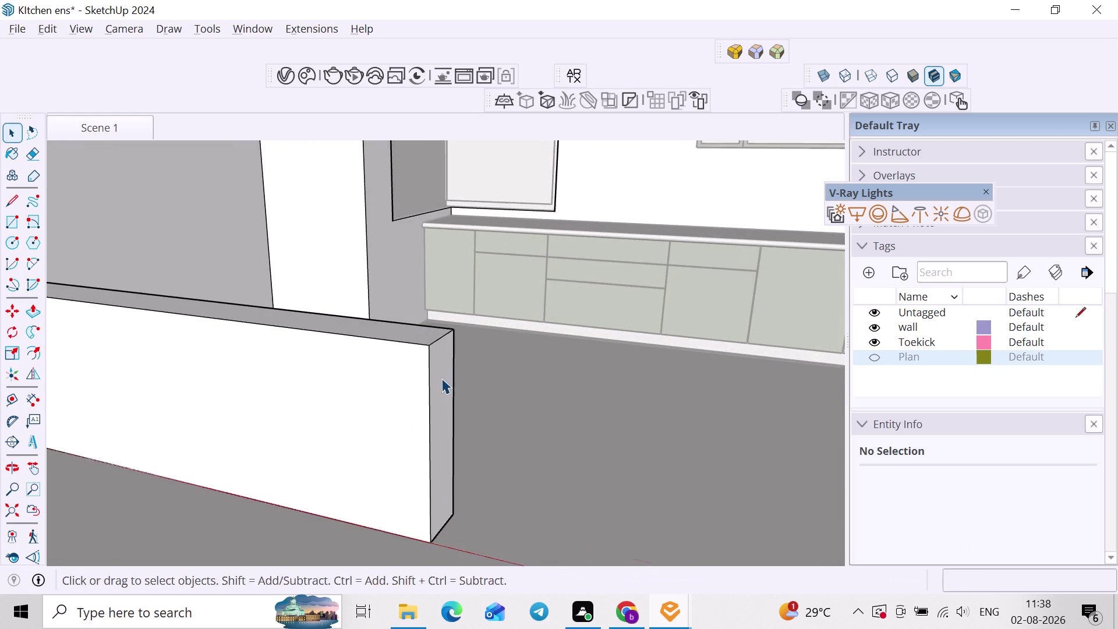
middle_drag(456, 373, 412, 401)
scroll(up, 3)
middle_drag(411, 397, 385, 404)
middle_drag(385, 404, 502, 384)
middle_drag(499, 403, 412, 404)
middle_drag(412, 404, 570, 376)
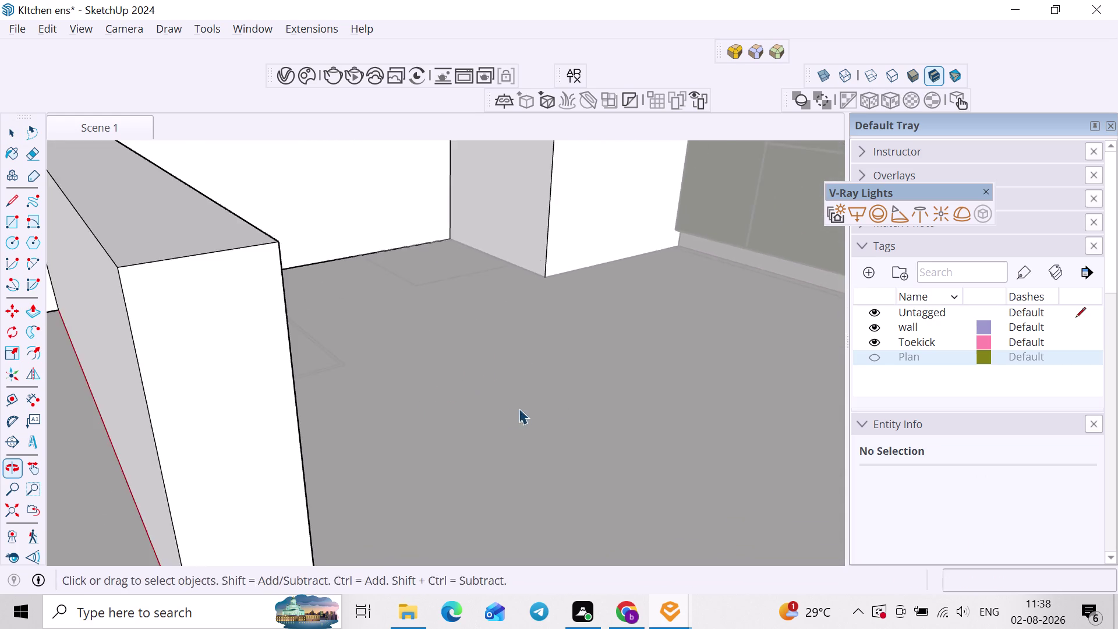
Push/Pull the island block's face out 2' (609.6 mm).
middle_drag(504, 410, 422, 415)
middle_drag(420, 416, 463, 415)
key(p)
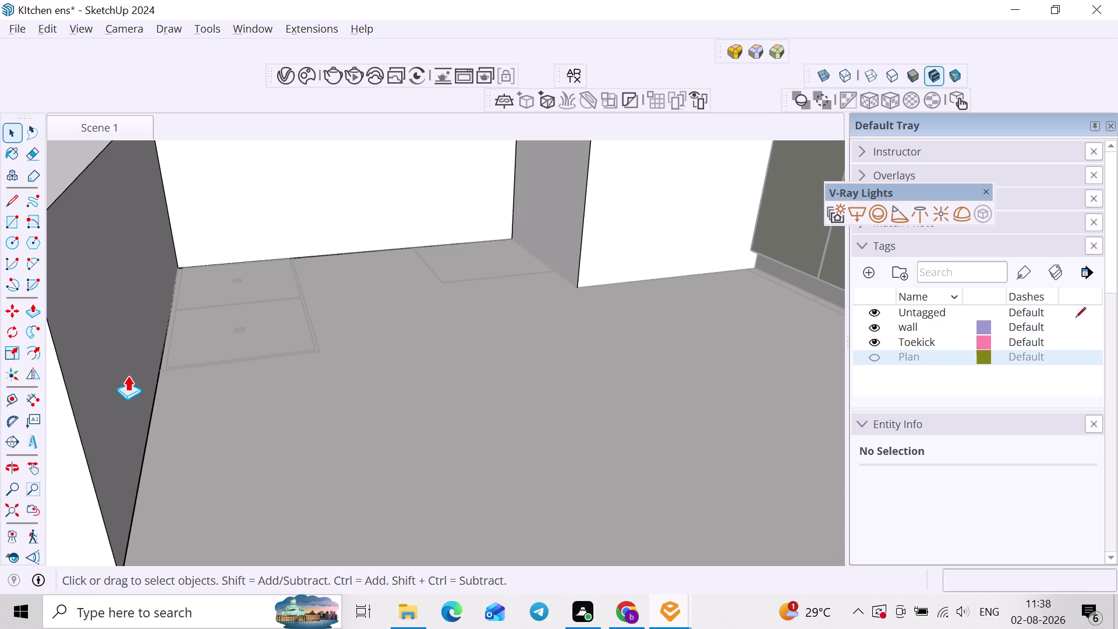
click(127, 376)
scroll(down, 3)
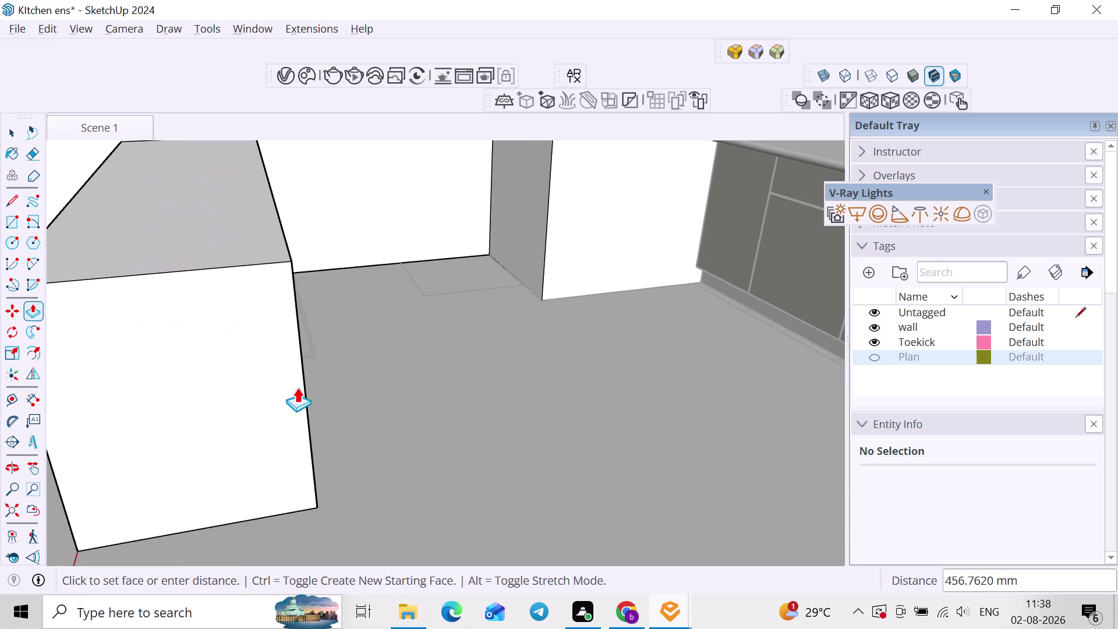
scroll(down, 3)
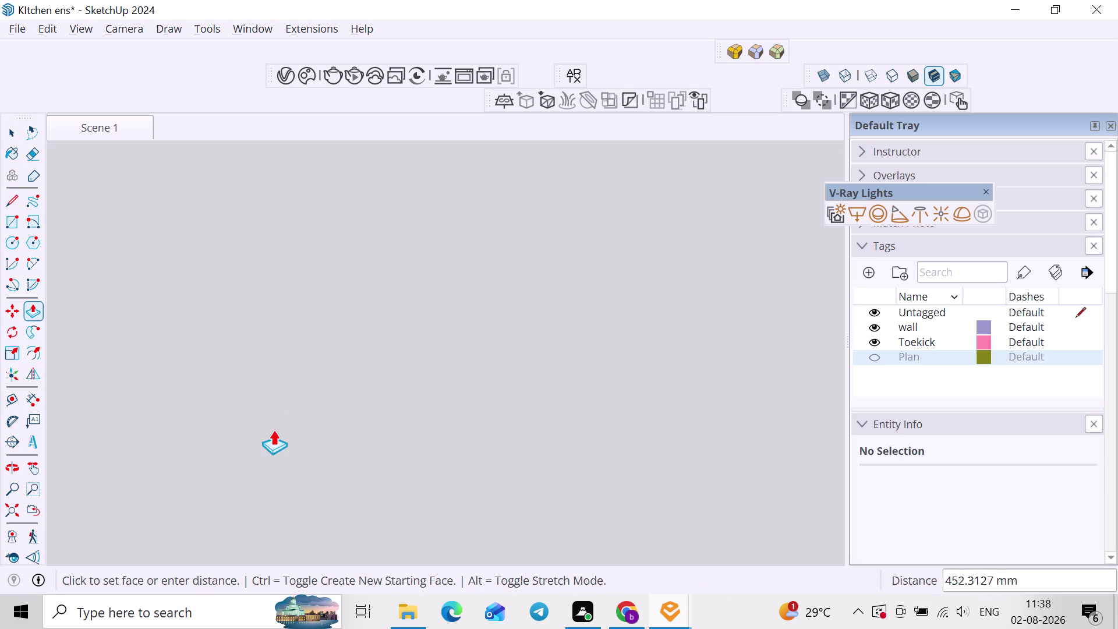
click(34, 502)
click(34, 502)
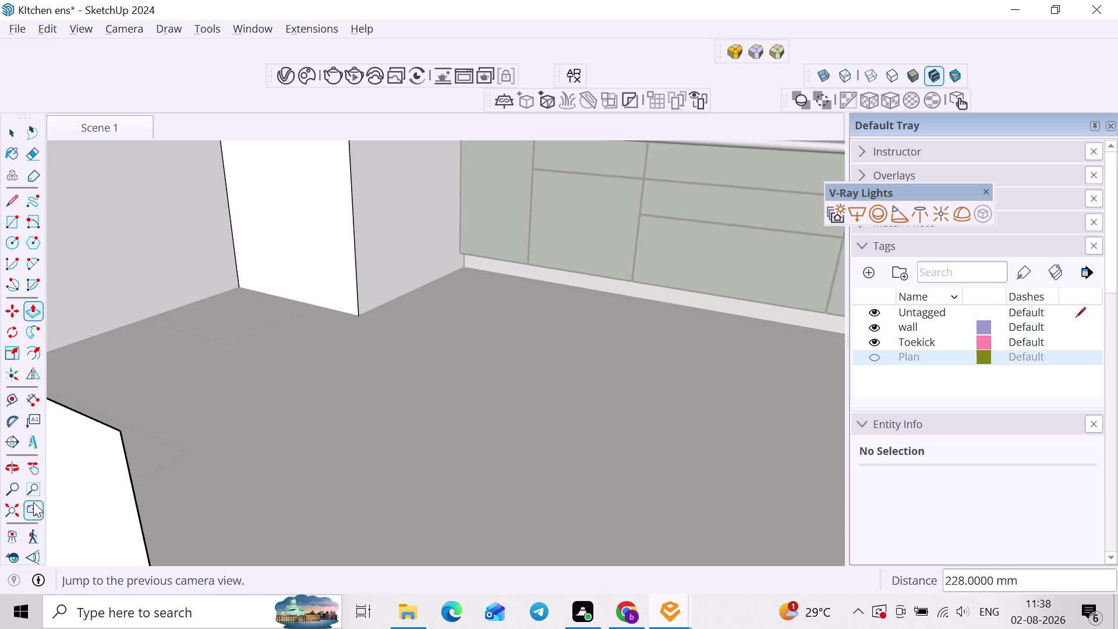
scroll(down, 3)
middle_drag(266, 392, 545, 476)
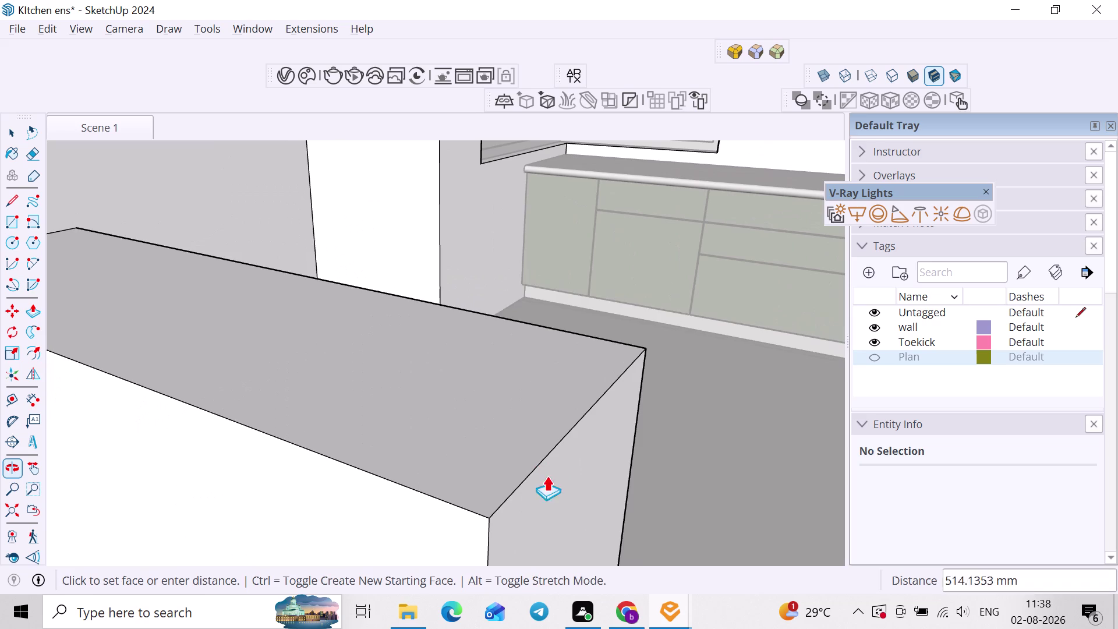
key(2)
key(apostrophe)
key(Return)
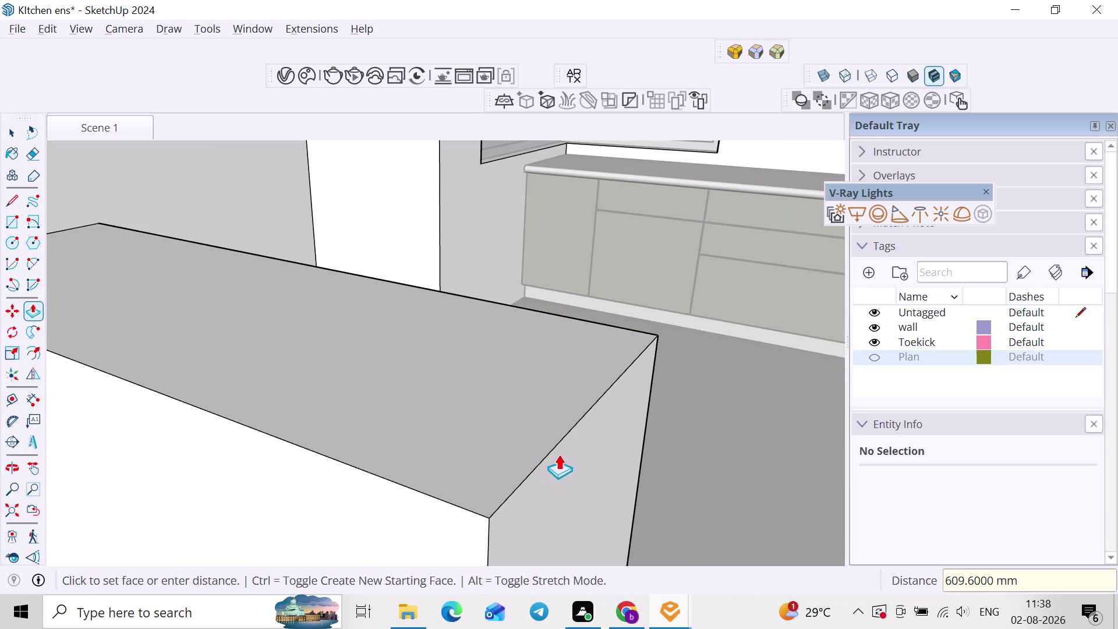
Orbit around the island to its front and select the front face.
scroll(down, 3)
middle_drag(548, 456, 622, 433)
scroll(down, 3)
middle_drag(594, 468, 607, 426)
middle_drag(531, 461, 595, 451)
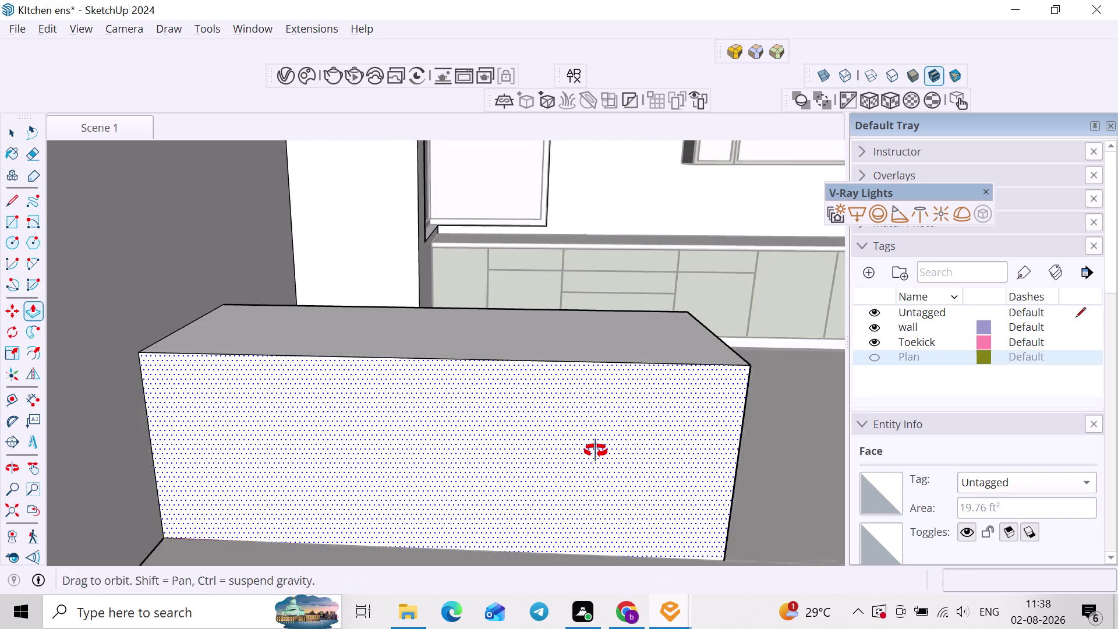
middle_drag(595, 452, 596, 451)
key(space)
middle_drag(589, 467, 525, 444)
scroll(down, 3)
middle_drag(597, 352, 508, 393)
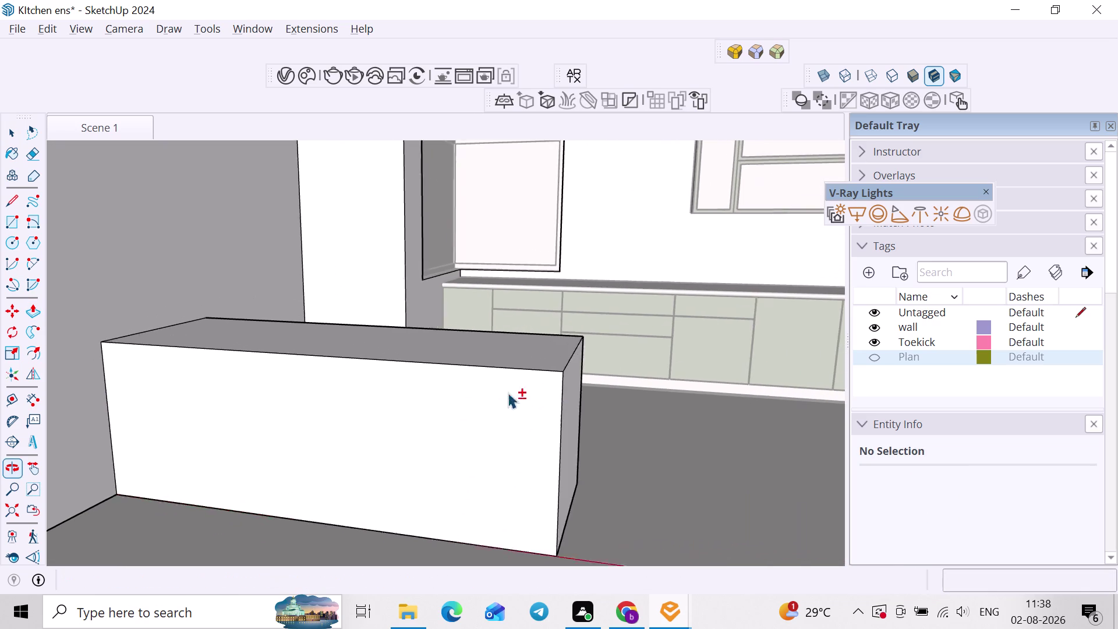
middle_drag(602, 385, 578, 381)
click(455, 387)
Select the island front's top edge and both side edges.
key(f)
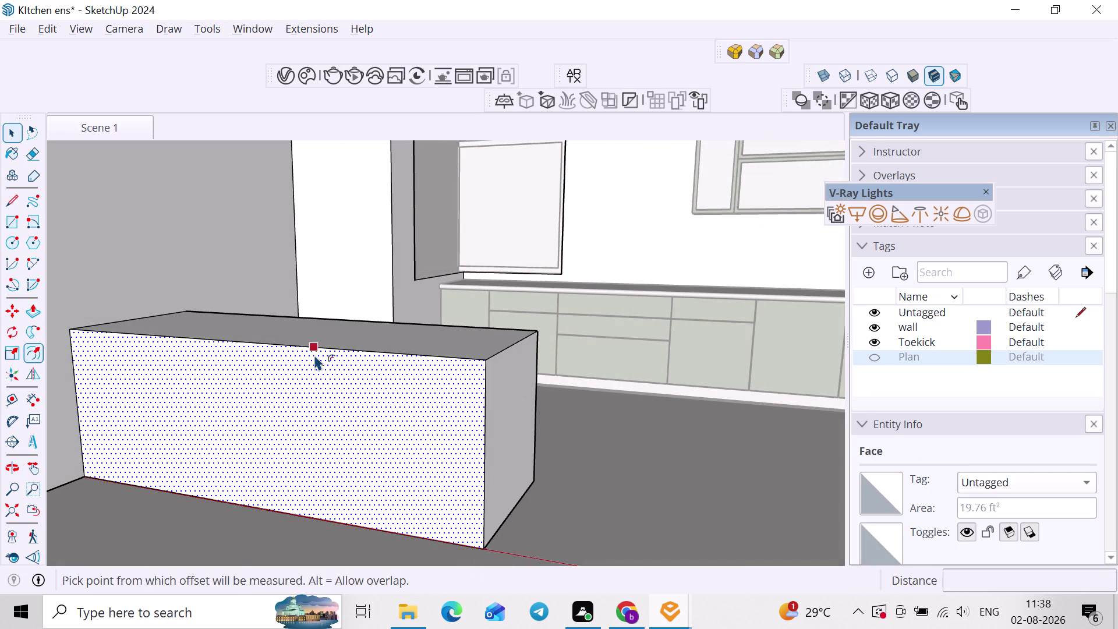
click(313, 355)
key(ctrl+z)
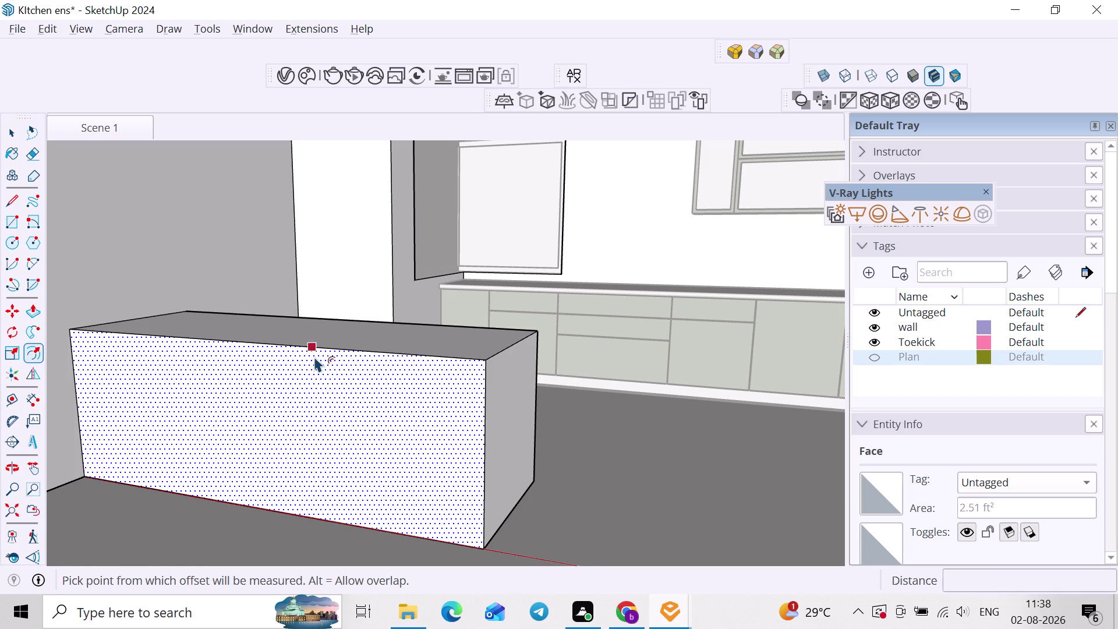
key(space)
click(318, 349)
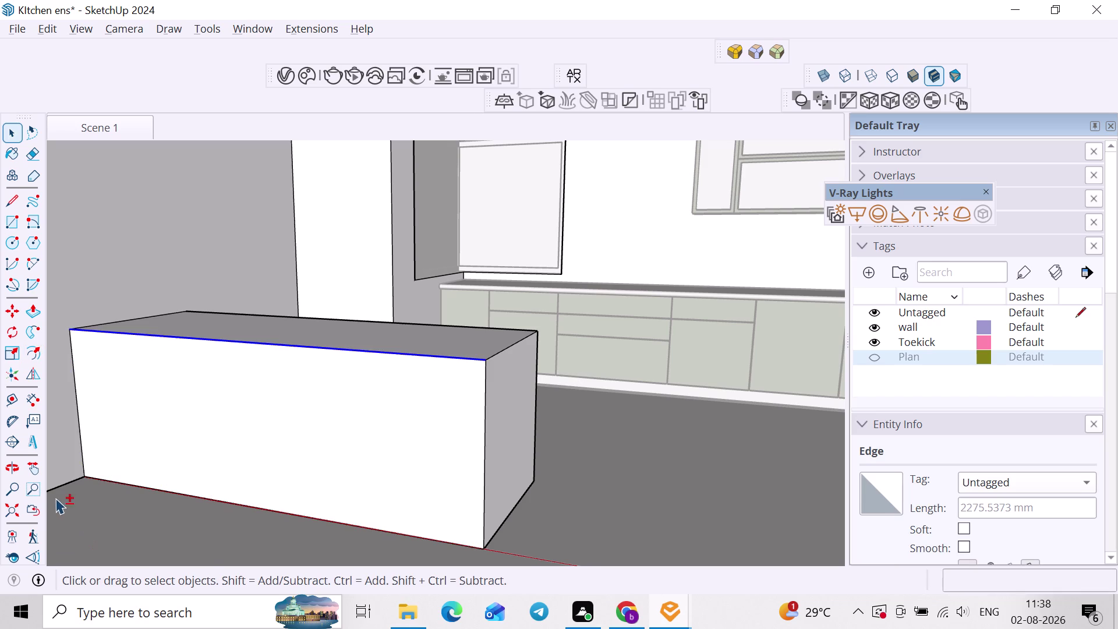
click(80, 450)
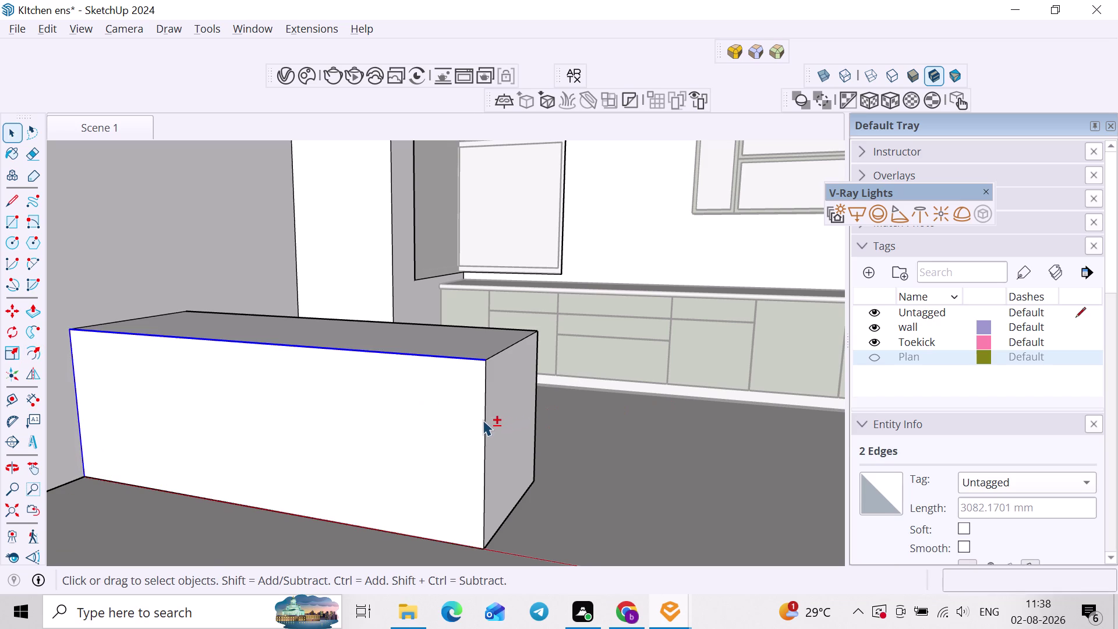
click(487, 420)
Offset the three selected front edges 2" inward.
key(f)
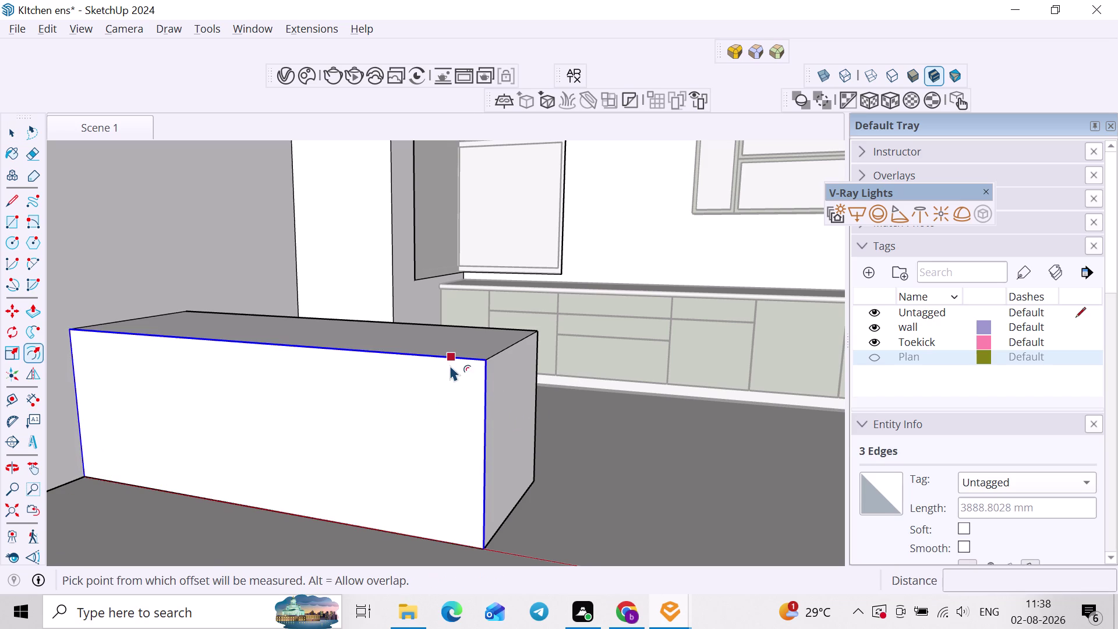
click(451, 365)
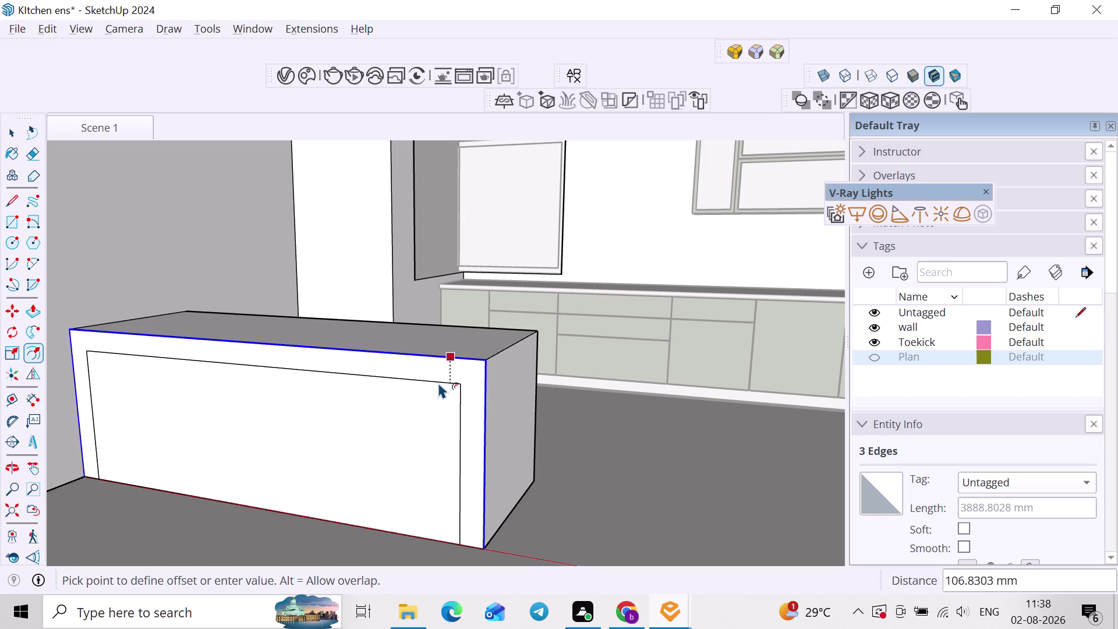
text(2")
key(Return)
Push the inner front panel back into the island to recess it.
key(space)
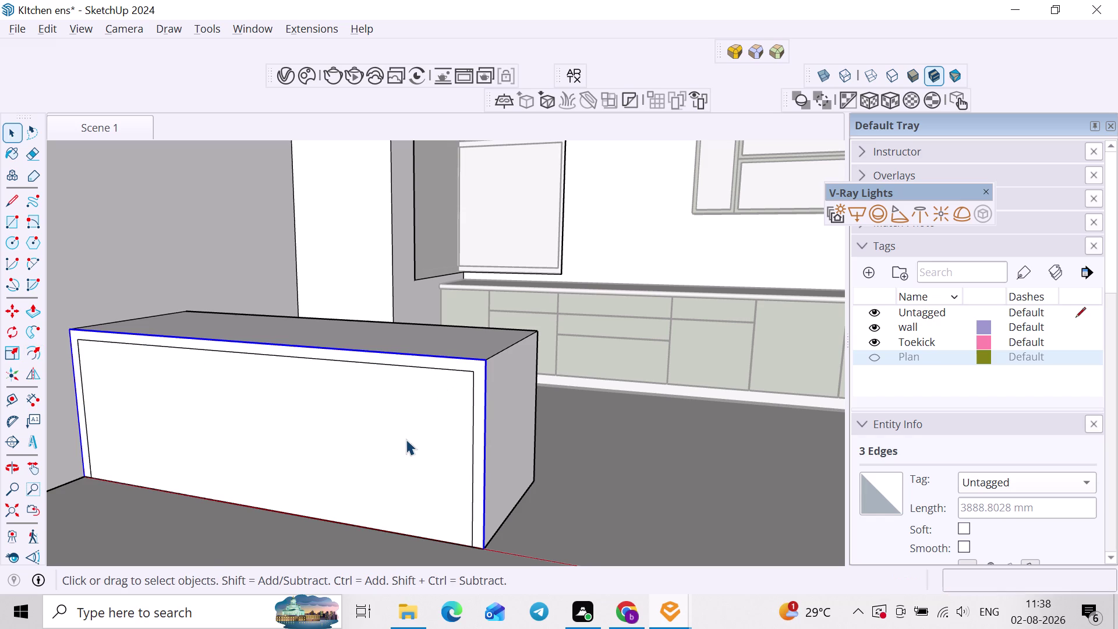
click(406, 439)
key(p)
click(406, 439)
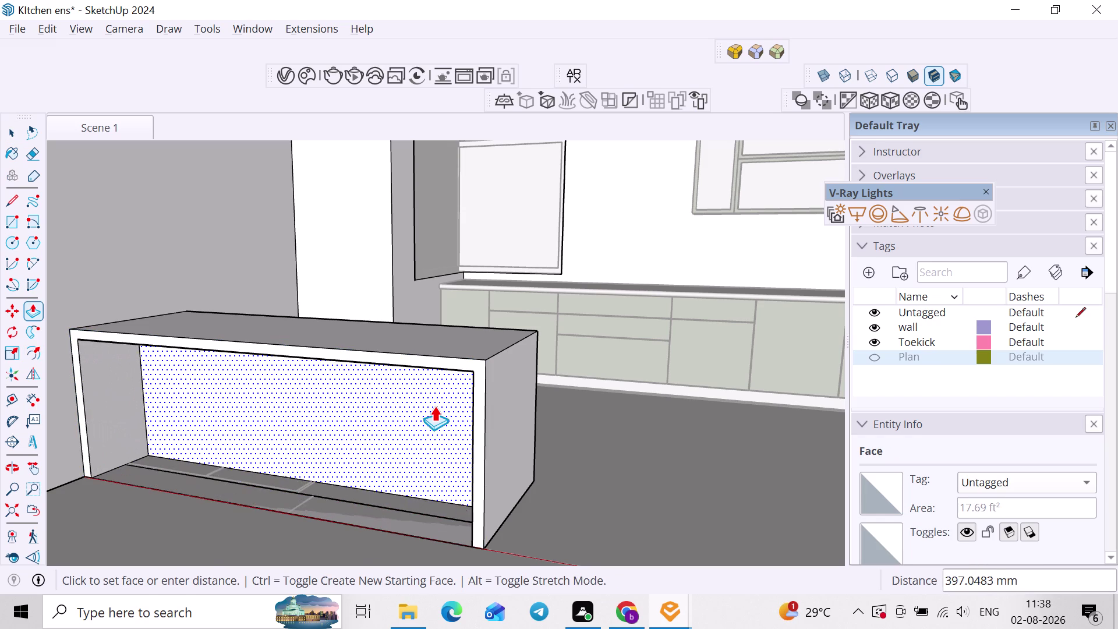
click(439, 402)
key(space)
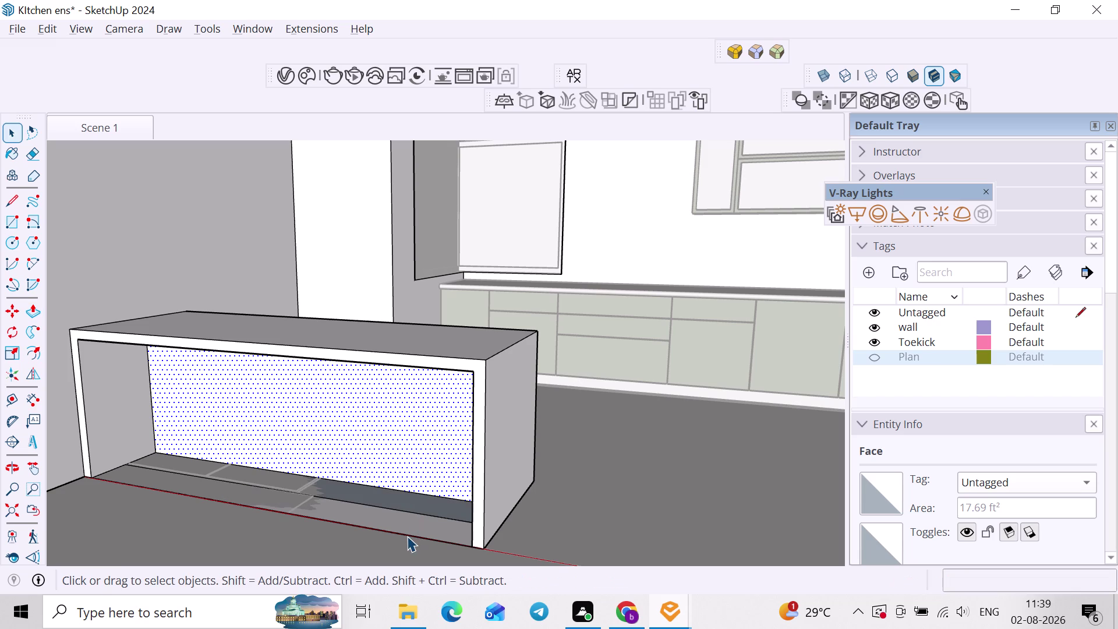
click(407, 535)
key(Delete)
Orbit to view the recessed island front and delete a leftover element.
middle_drag(408, 528, 409, 528)
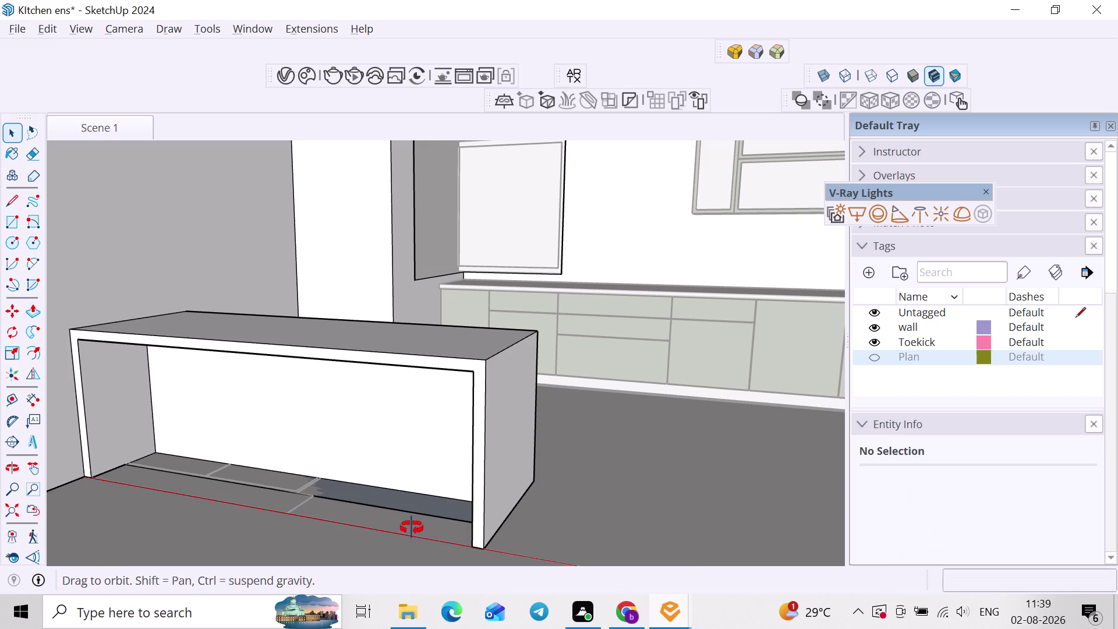
middle_drag(409, 528, 488, 553)
click(496, 543)
key(Delete)
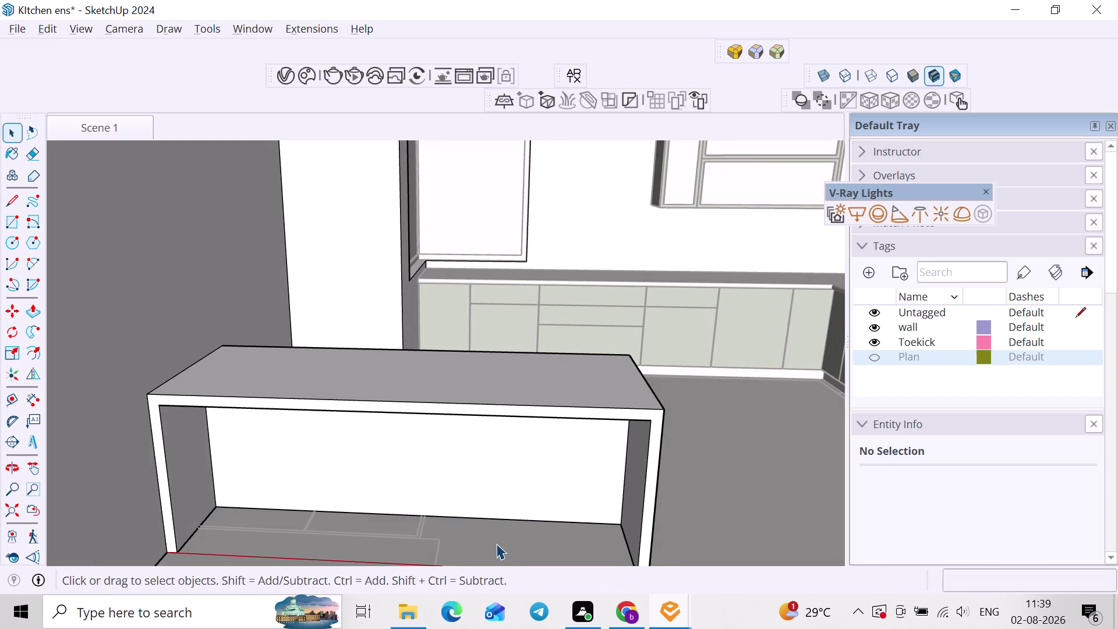
scroll(down, 3)
Check the green Cabinate material in the V-Ray scene materials list.
click(672, 476)
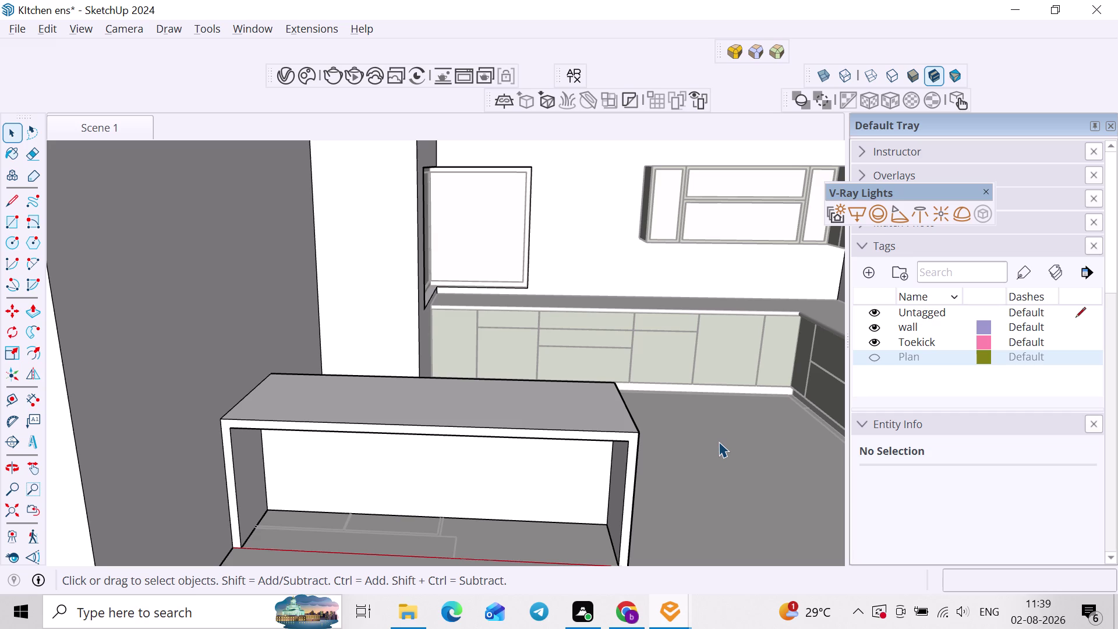
drag(718, 443, 715, 454)
scroll(down, 3)
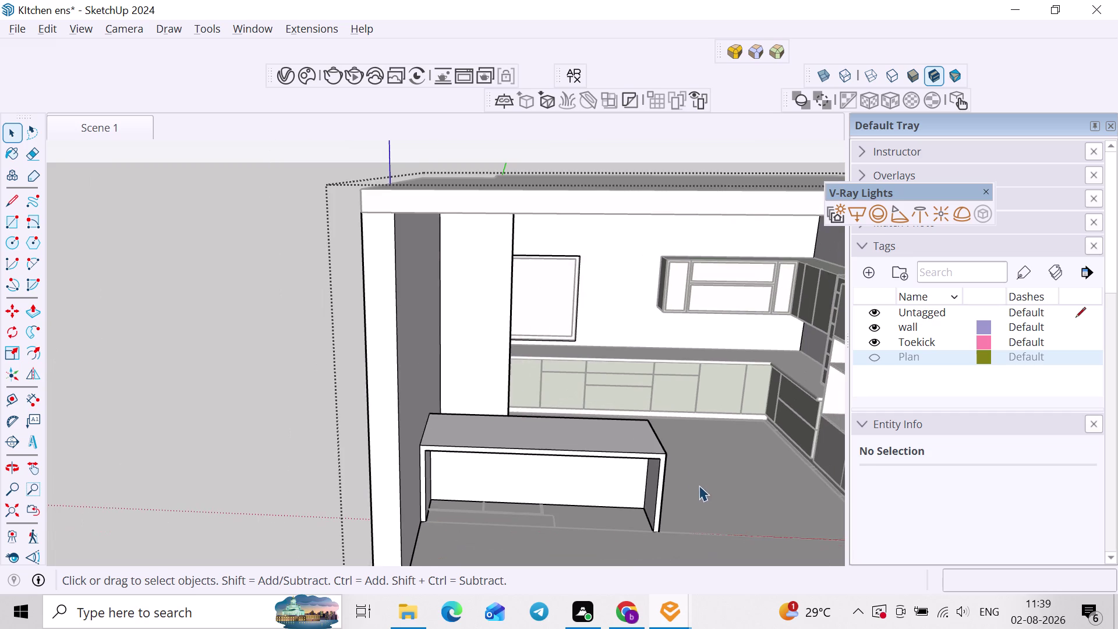
scroll(down, 3)
click(289, 404)
Compare the cabinets against the green kitchen reference image in Chrome.
key(alt+Tab)
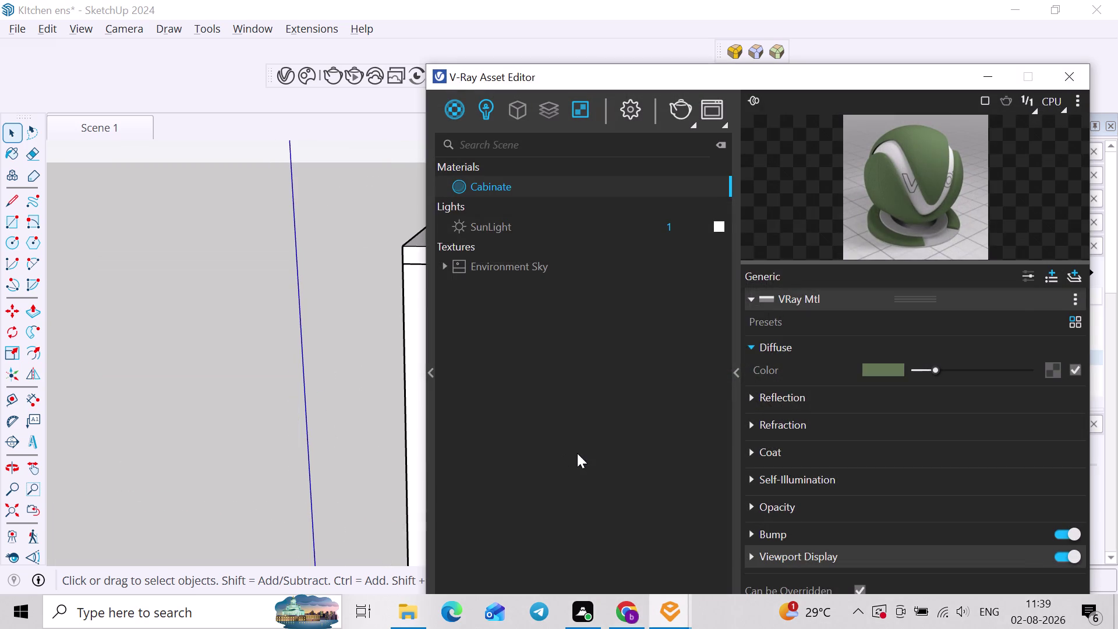
key(alt+Tab)
key(alt+Tab)
click(513, 331)
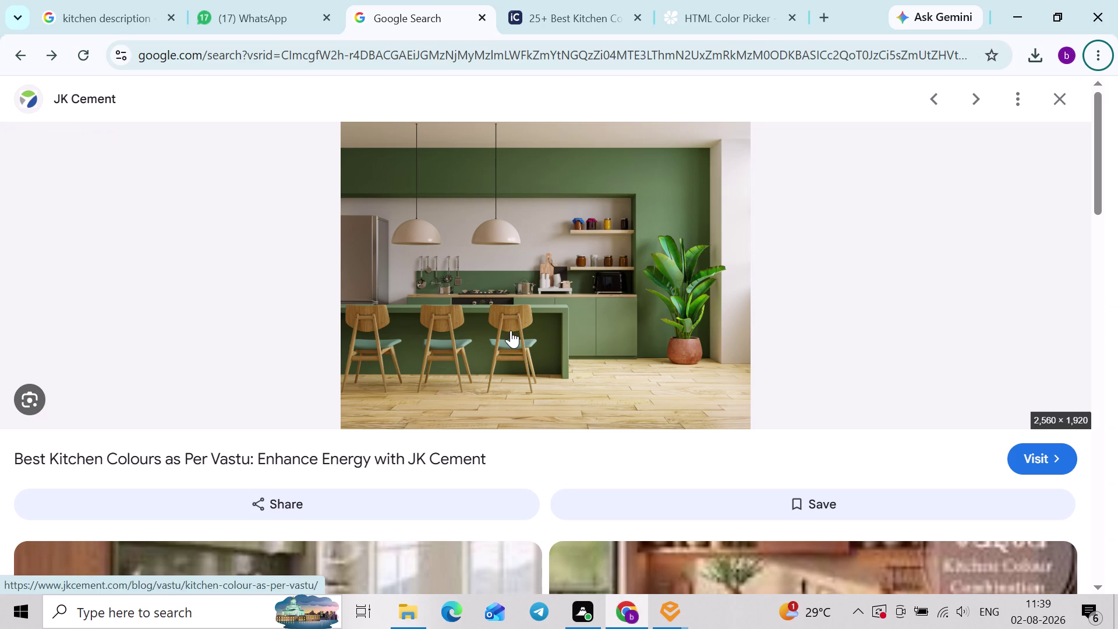
click(1014, 21)
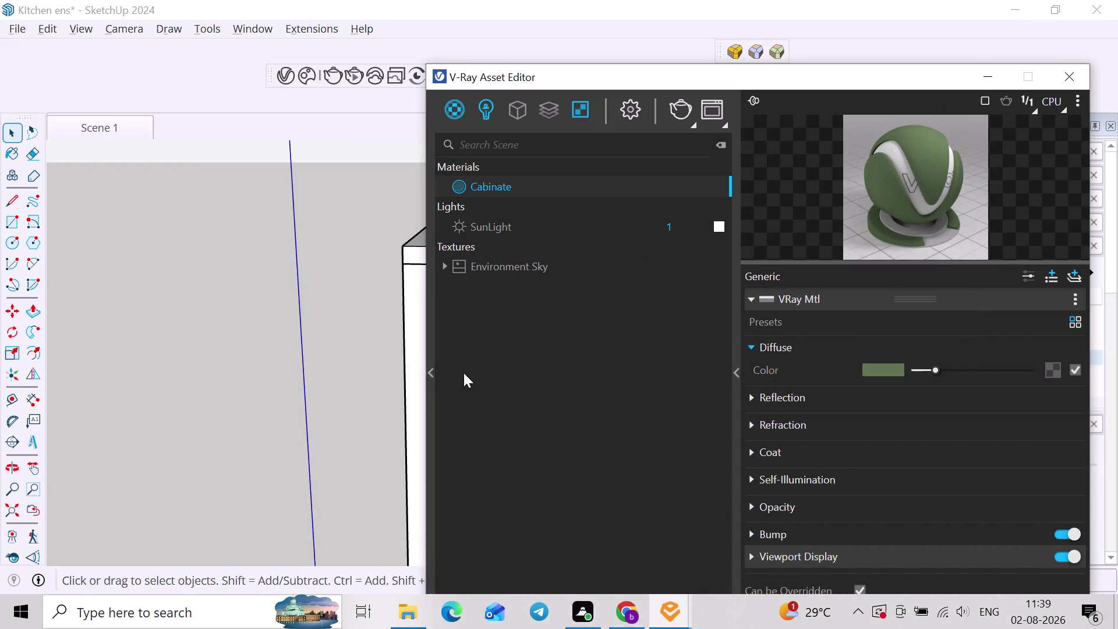
Close the V-Ray material editor and reframe the whole kitchen interior.
click(353, 315)
scroll(down, 3)
middle_drag(352, 314, 193, 348)
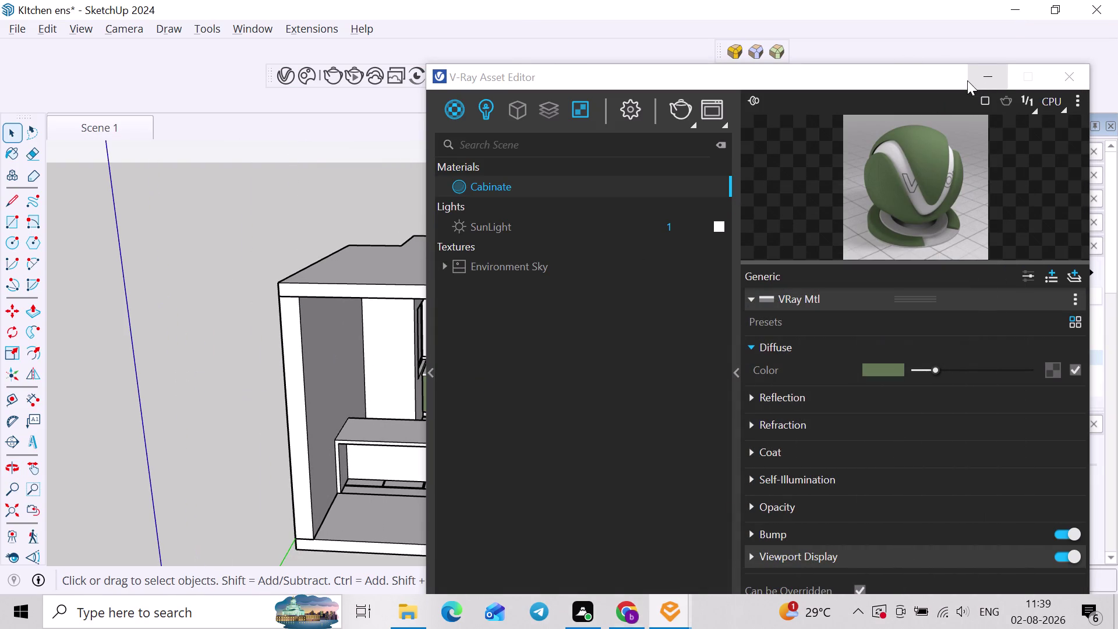
click(1080, 76)
click(829, 269)
middle_drag(671, 240, 684, 155)
scroll(up, 3)
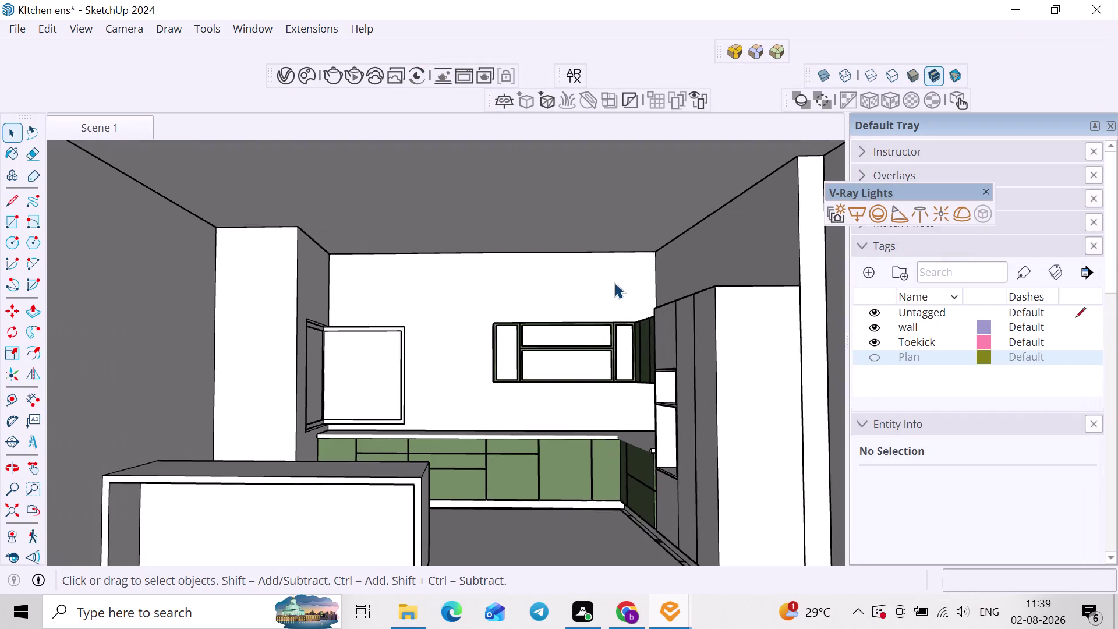
click(125, 134)
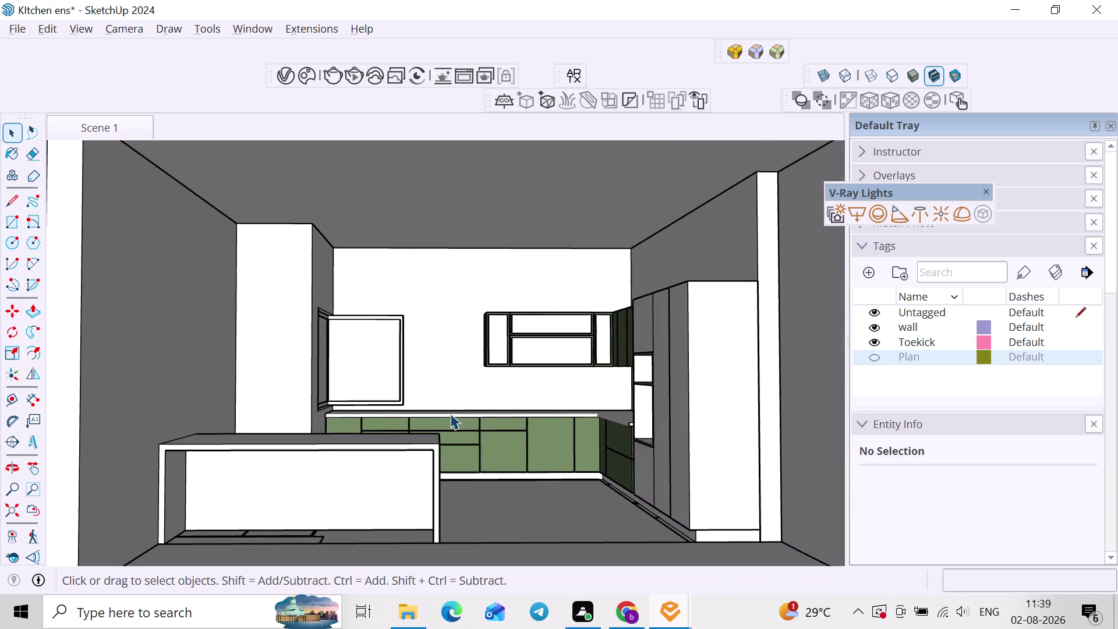
Orbit to frame the kitchen interior toward the green base cabinets.
middle_drag(443, 414, 406, 419)
middle_drag(407, 437, 429, 433)
middle_drag(441, 438, 483, 443)
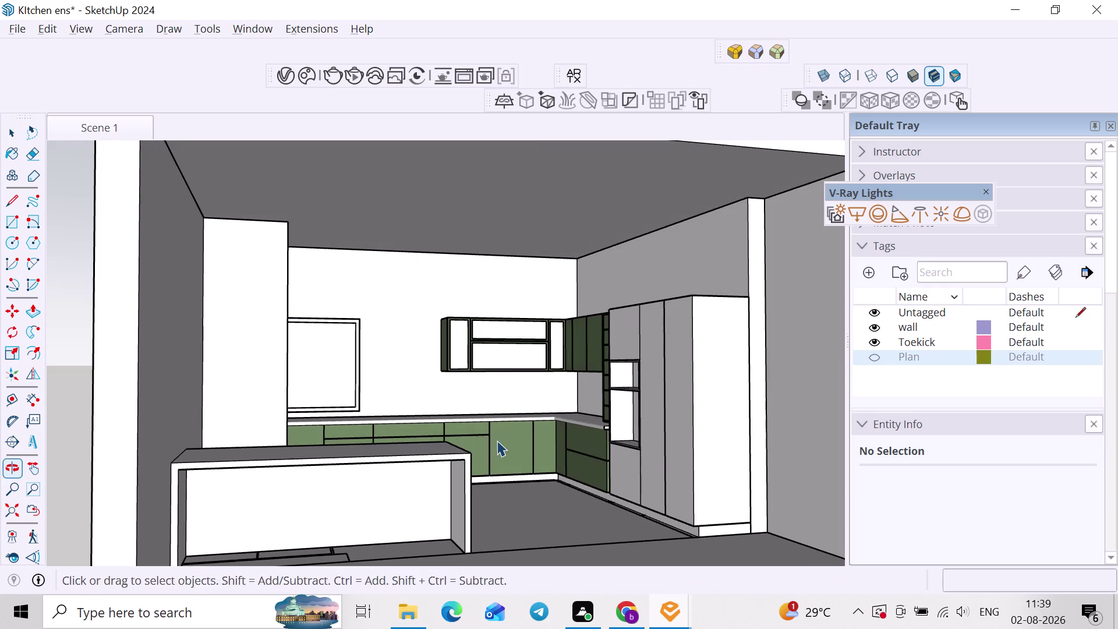
middle_drag(497, 440, 397, 414)
scroll(up, 3)
middle_drag(415, 423, 421, 421)
scroll(down, 3)
middle_click(429, 420)
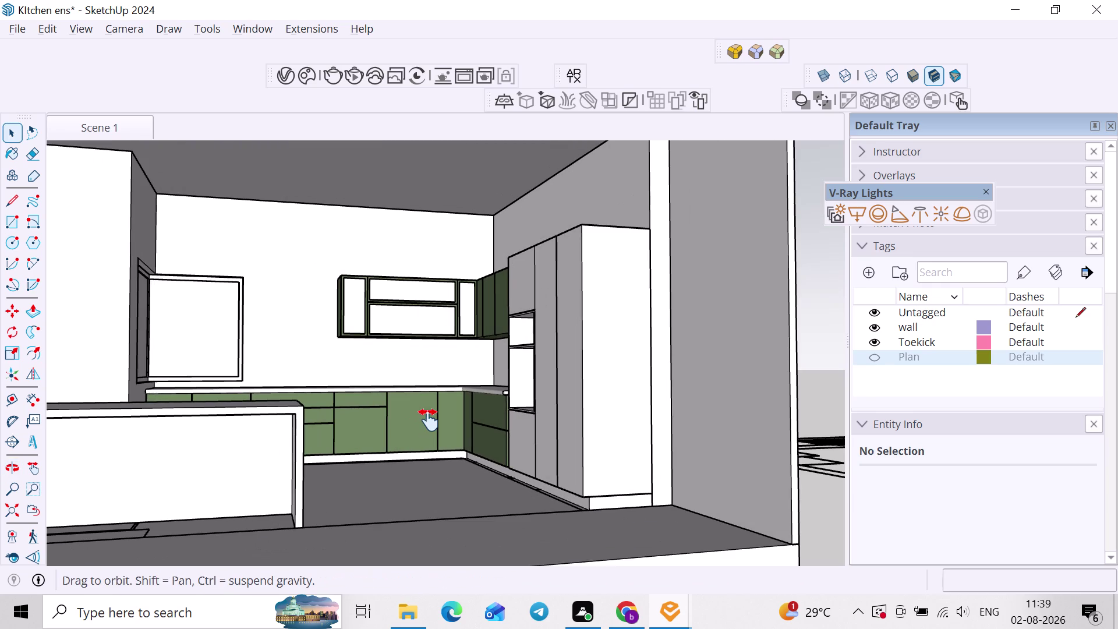
middle_drag(424, 420, 420, 427)
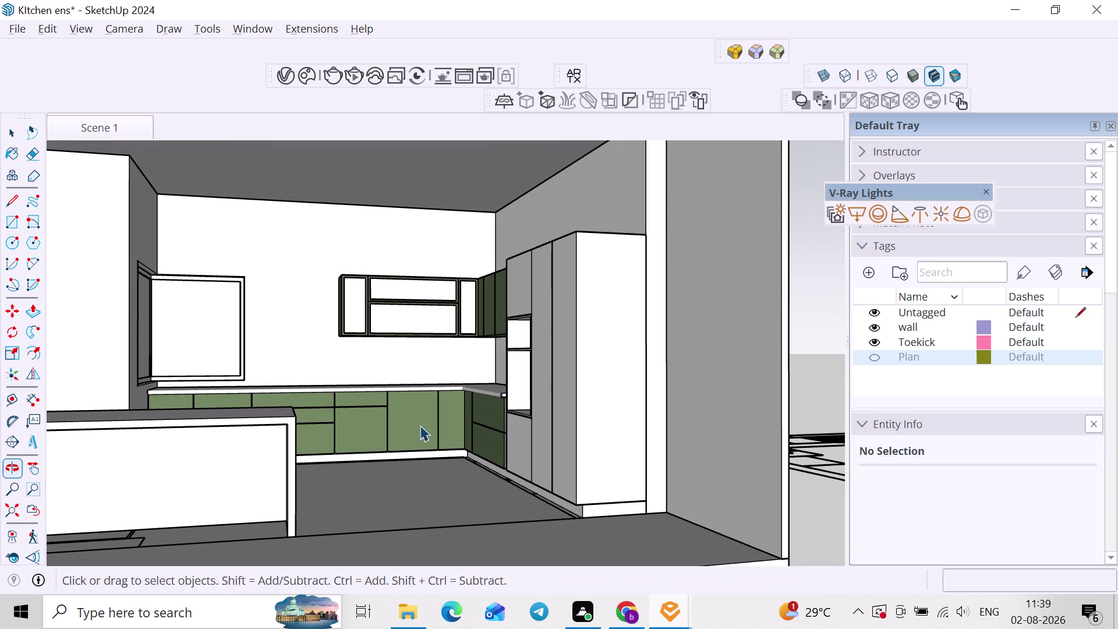
middle_drag(423, 417, 423, 423)
scroll(down, 3)
middle_drag(429, 426, 483, 432)
middle_drag(502, 434, 494, 442)
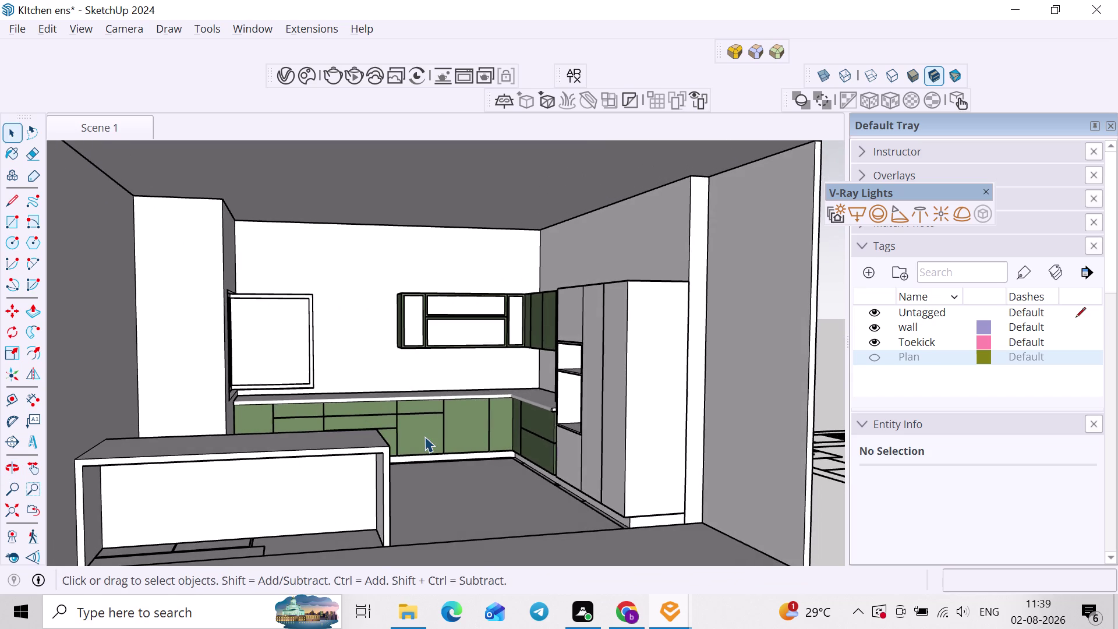
scroll(up, 3)
middle_drag(425, 436, 446, 422)
Switch the camera to Two-Point Perspective and adjust the view.
click(107, 27)
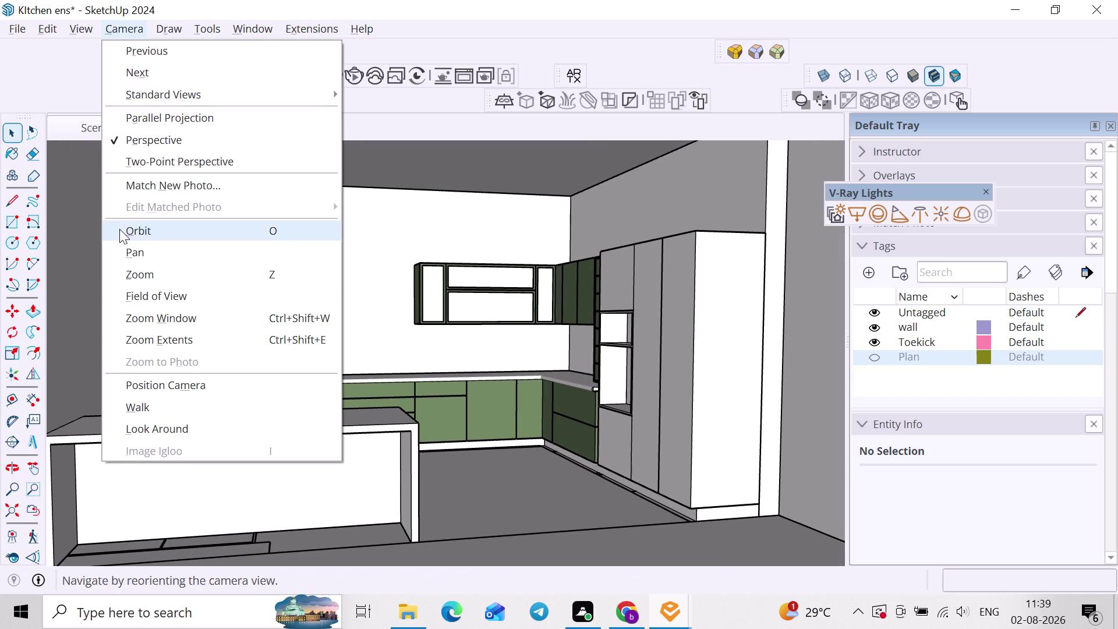
click(155, 160)
middle_drag(294, 259, 296, 229)
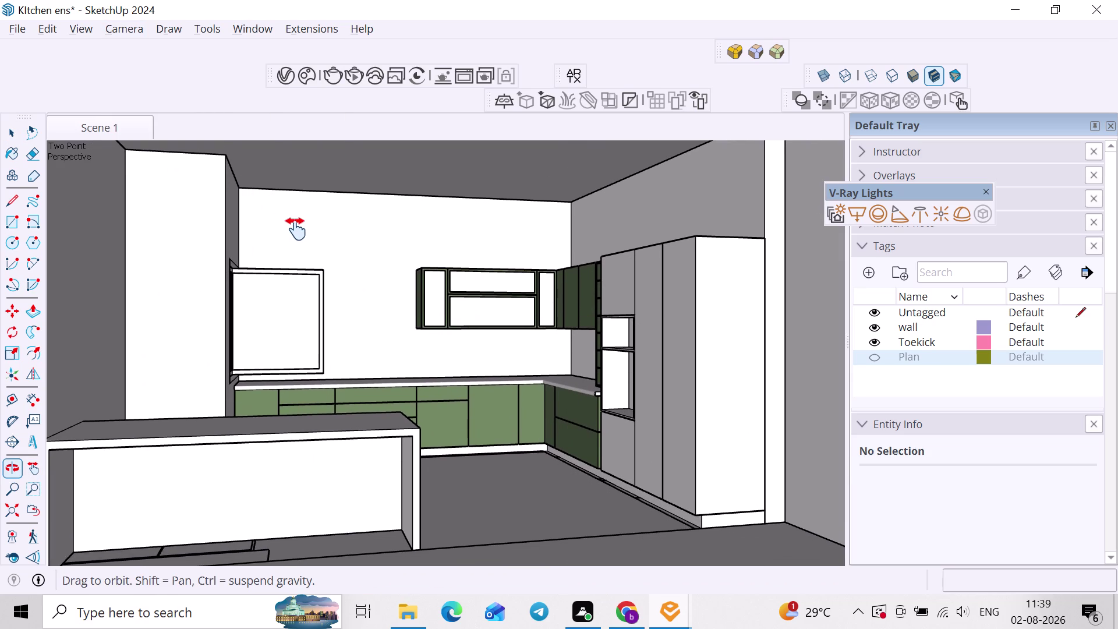
middle_drag(295, 229, 291, 221)
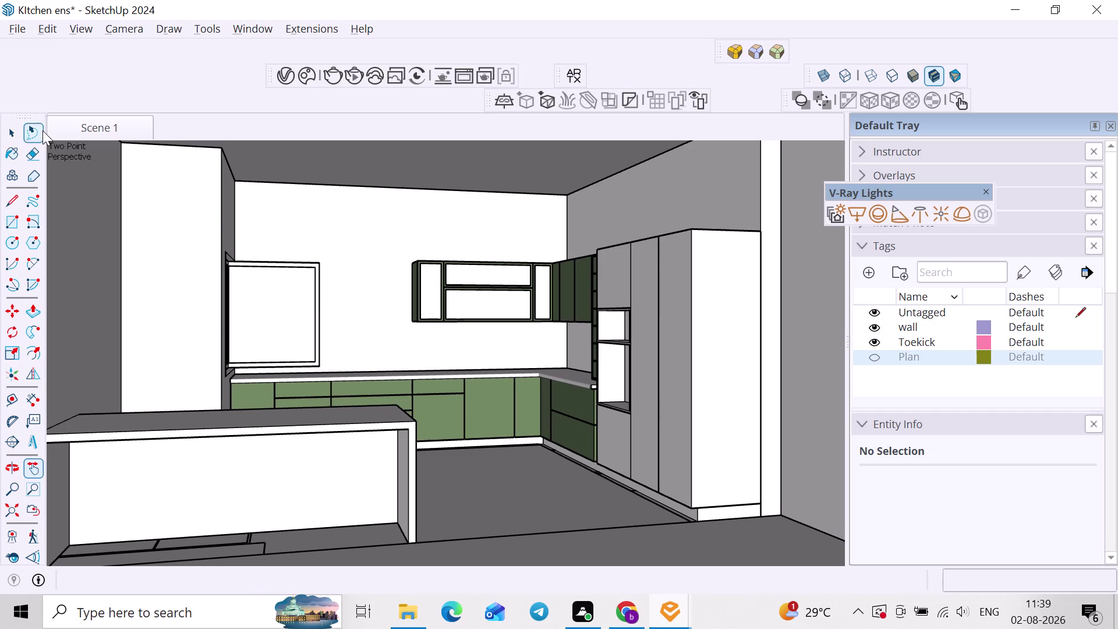
click(86, 28)
Add Scene 2 from the current view, then glance at the reference image.
click(111, 358)
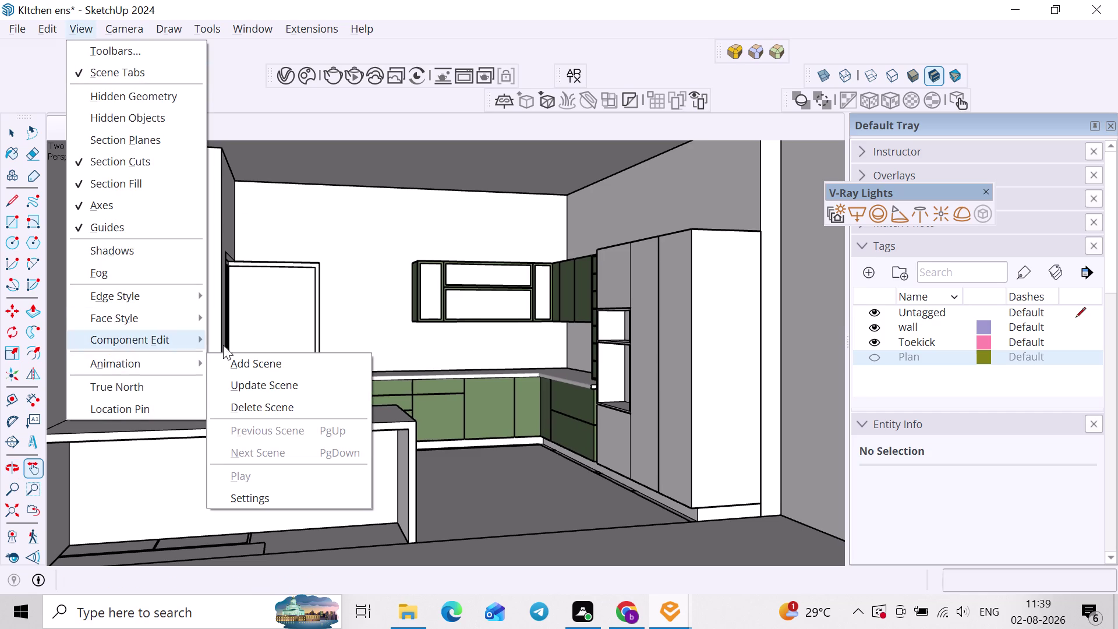
click(252, 362)
key(space)
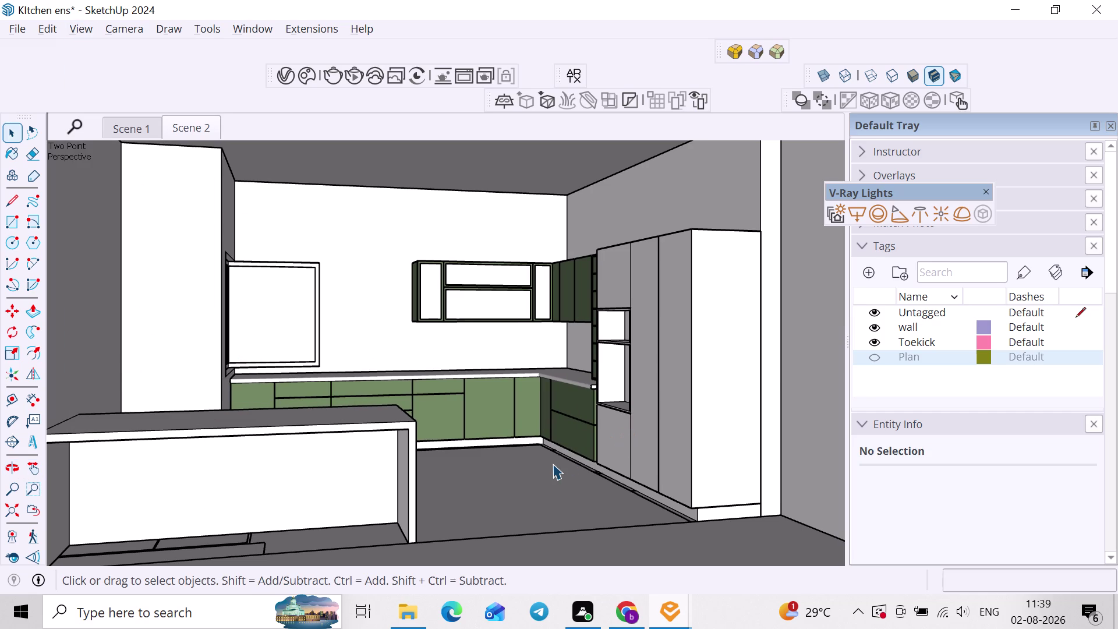
click(553, 463)
key(alt+Tab)
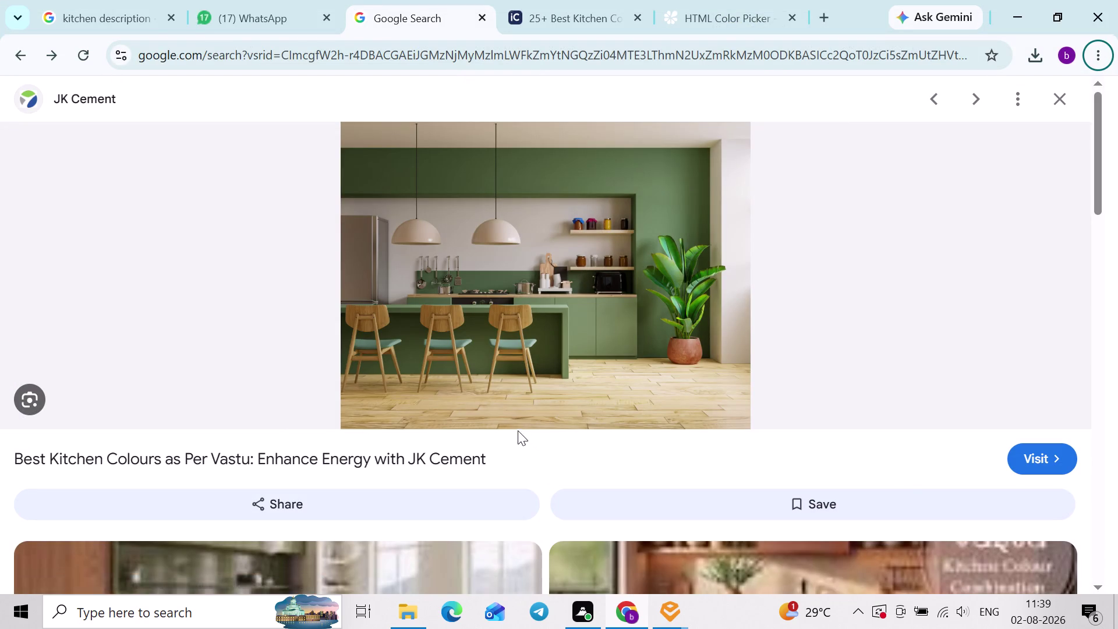
key(alt+Tab)
Collapse the Tags and Entity Info panels and move the V-Ray lights toolbar aside.
click(310, 446)
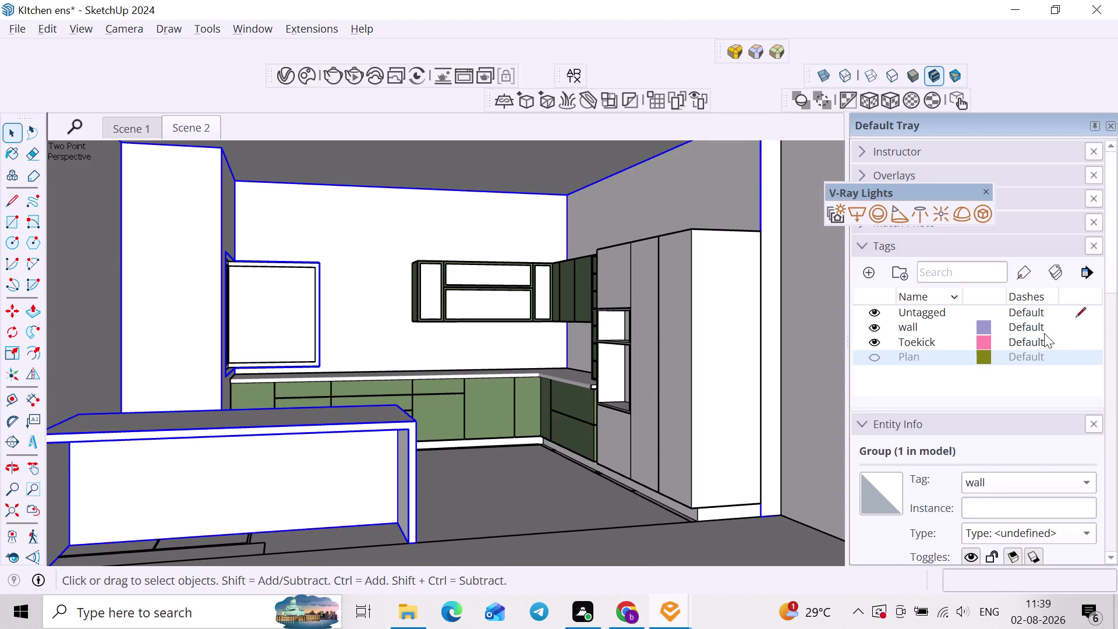
click(878, 252)
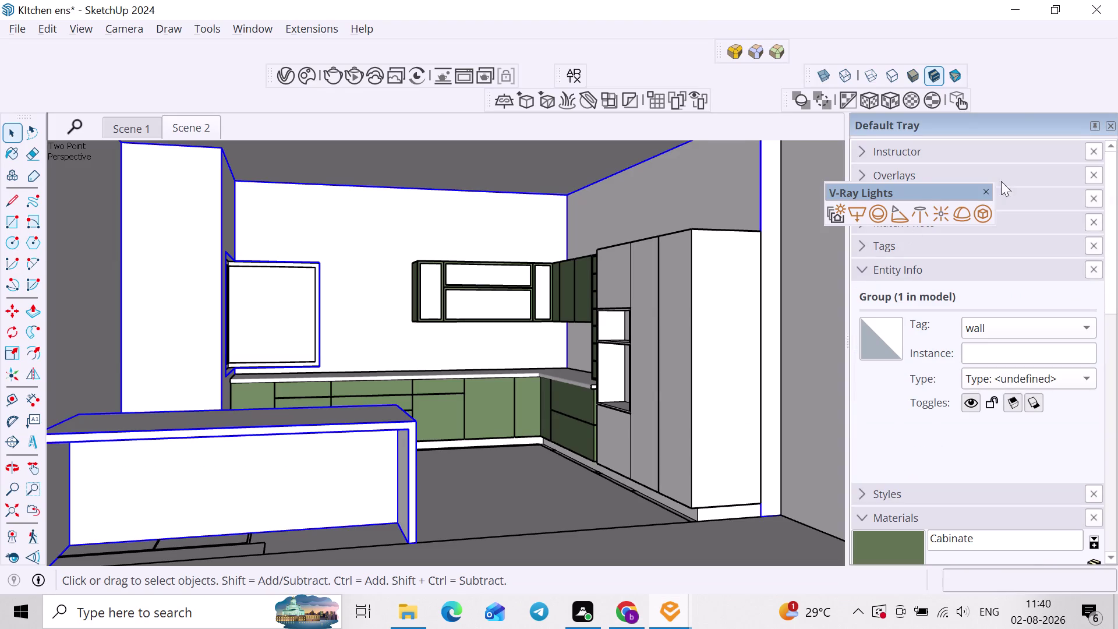
drag(921, 195, 1018, 46)
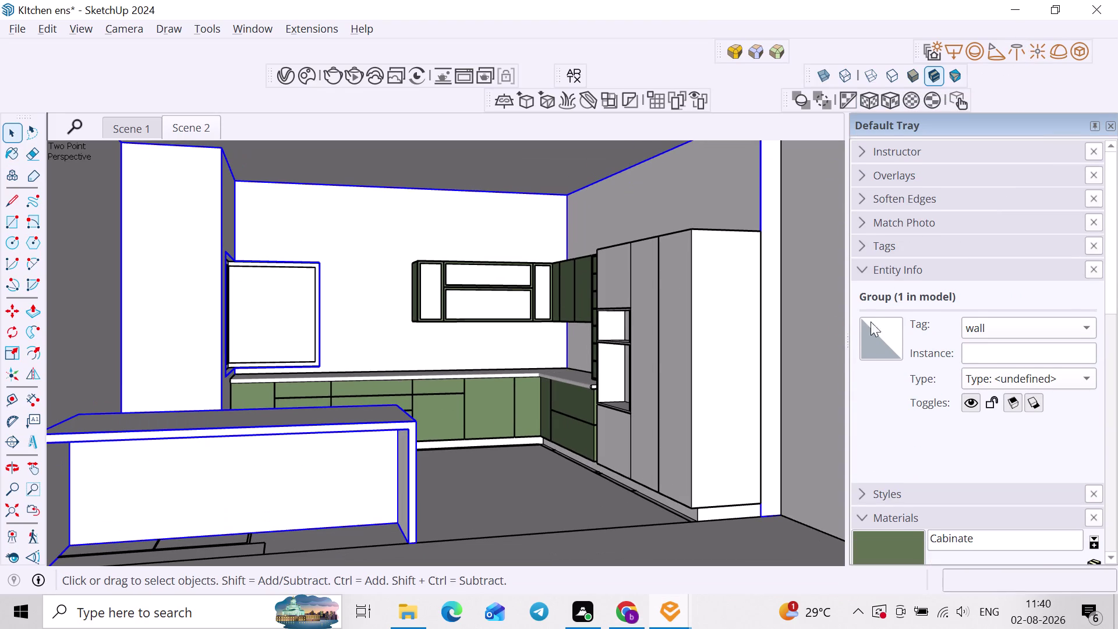
click(869, 256)
click(853, 260)
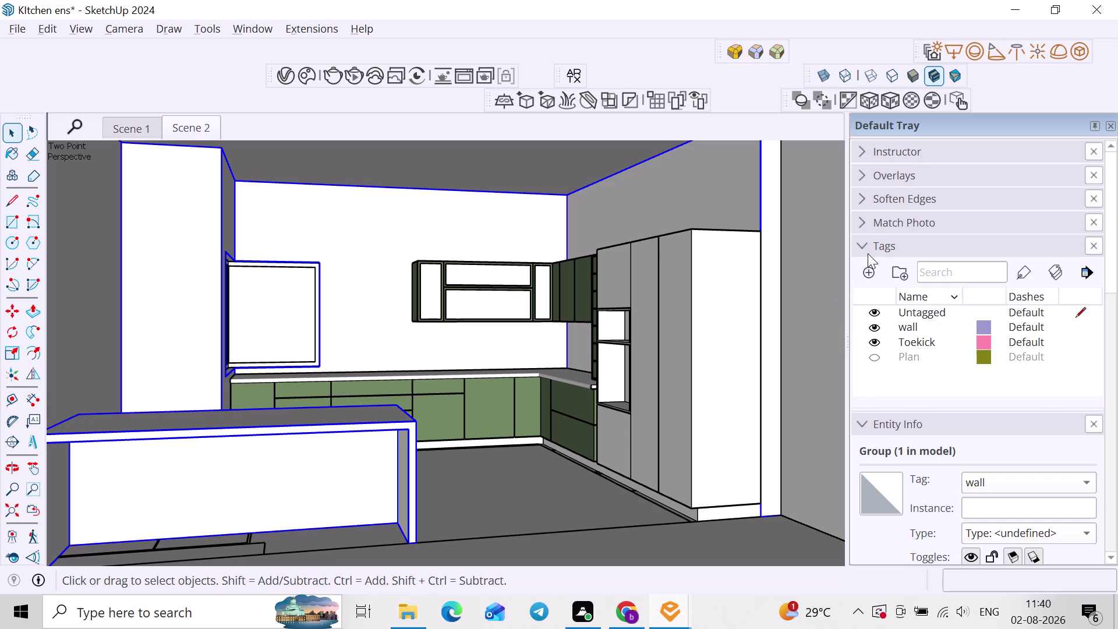
click(868, 253)
click(868, 267)
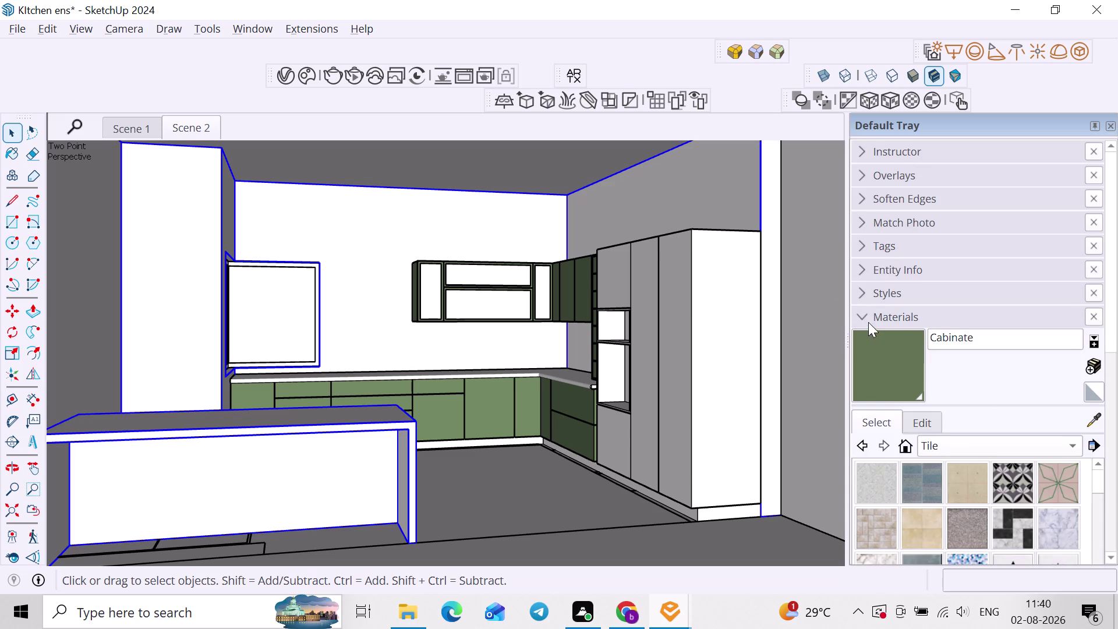
click(868, 322)
click(871, 319)
click(871, 385)
Undo the accidental green wall paint, then open the island group and select its faces.
click(336, 449)
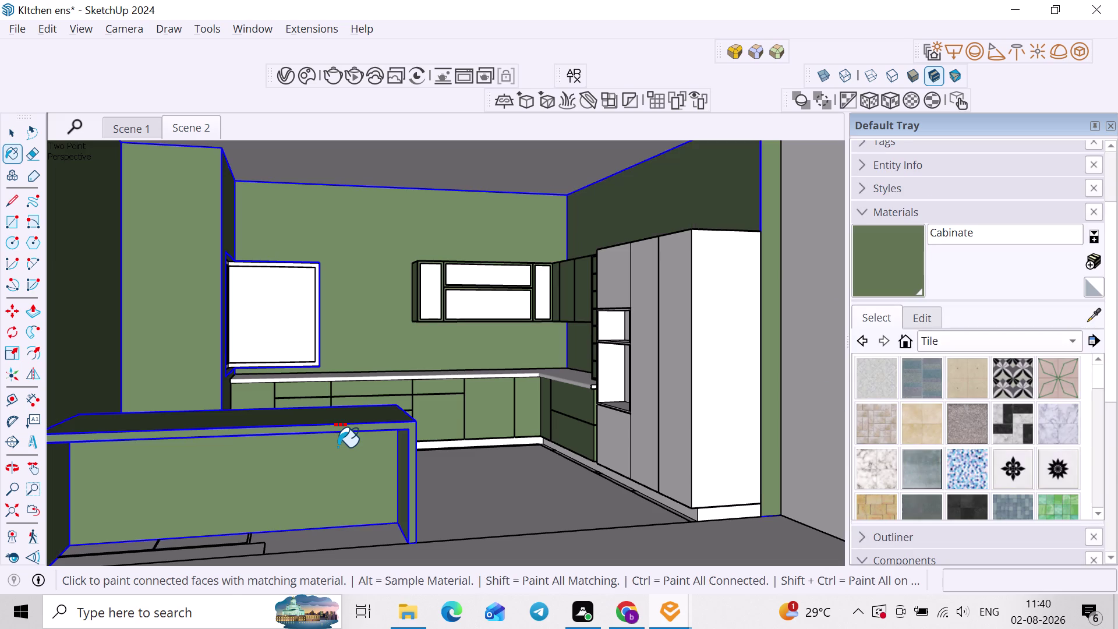
key(ctrl+z)
key(space)
double_click(338, 447)
click(342, 438)
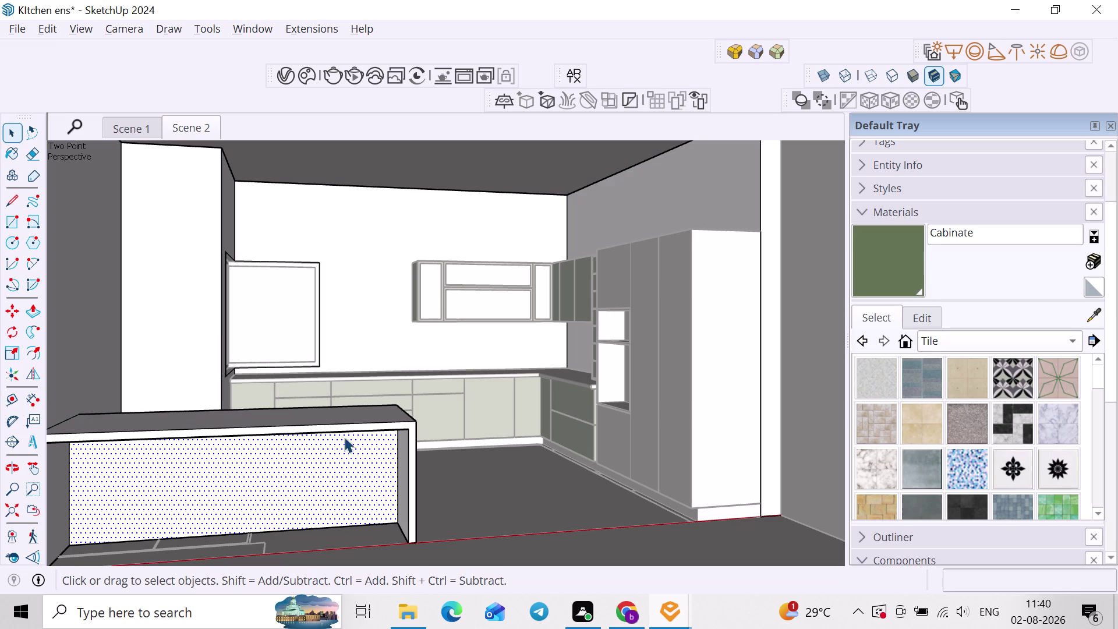
click(381, 419)
triple_click(374, 442)
click(374, 442)
scroll(down, 3)
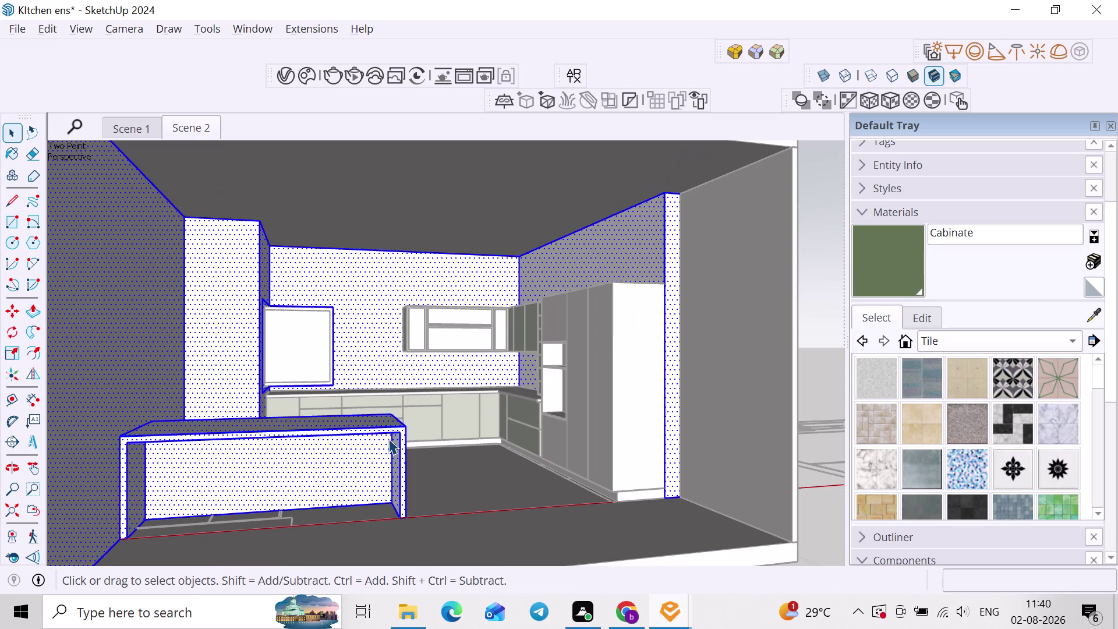
click(388, 438)
Paint the island's front panel, frame and nearby faces with Cabinate green.
click(881, 270)
scroll(up, 3)
click(265, 491)
click(286, 444)
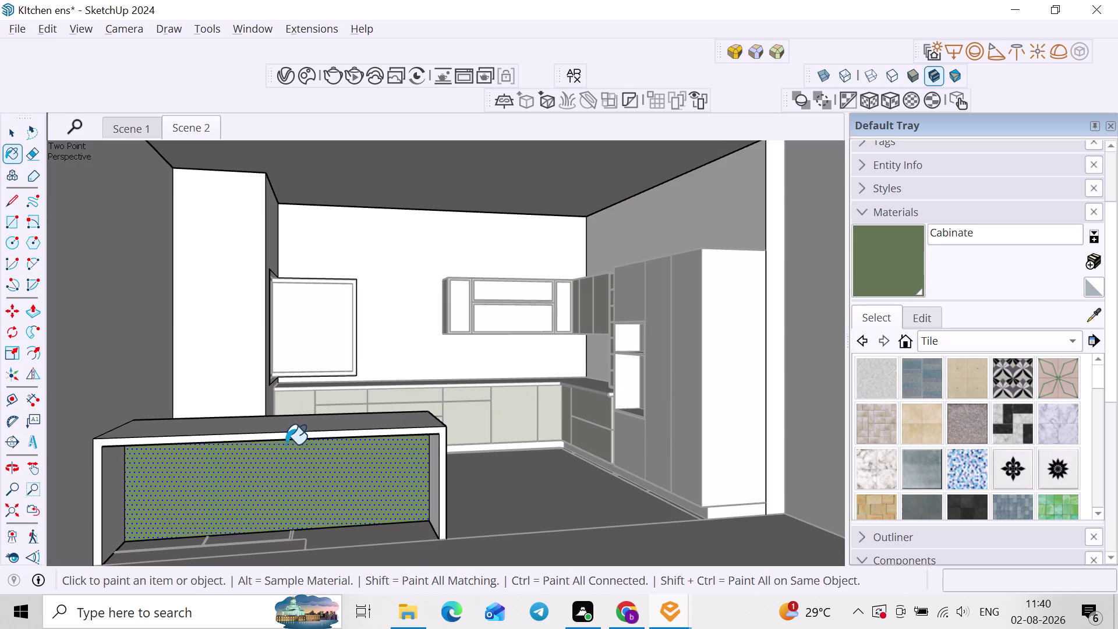
click(297, 431)
scroll(up, 3)
click(122, 437)
middle_drag(174, 425, 173, 426)
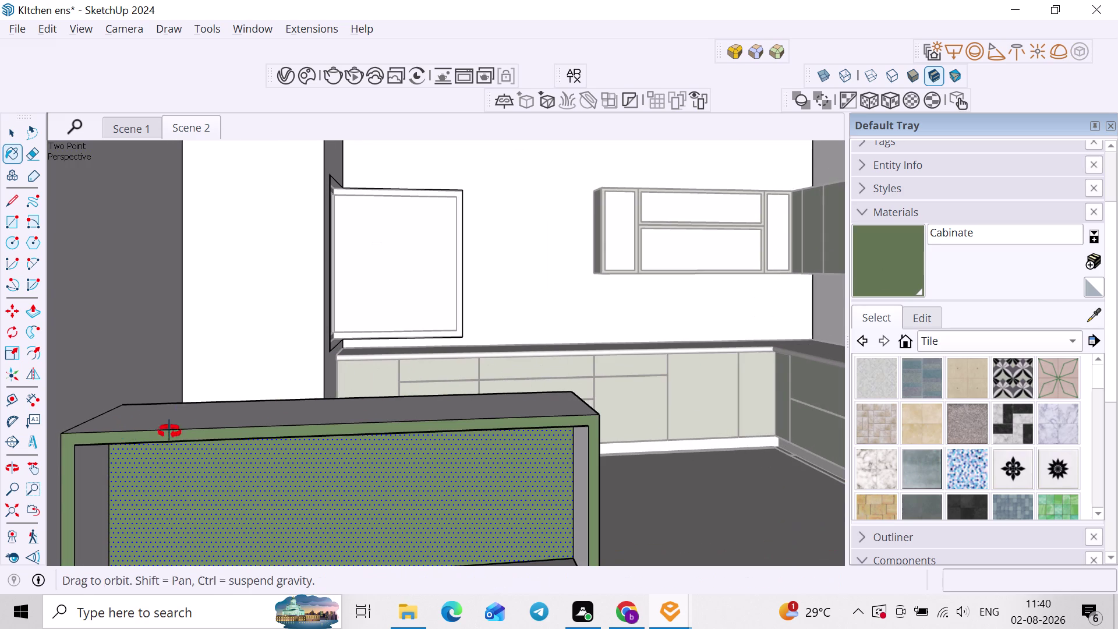
middle_drag(173, 426, 148, 446)
click(275, 453)
Paint the island's side, underside and inner faces green.
middle_drag(364, 474, 269, 448)
middle_drag(379, 449, 453, 449)
click(490, 461)
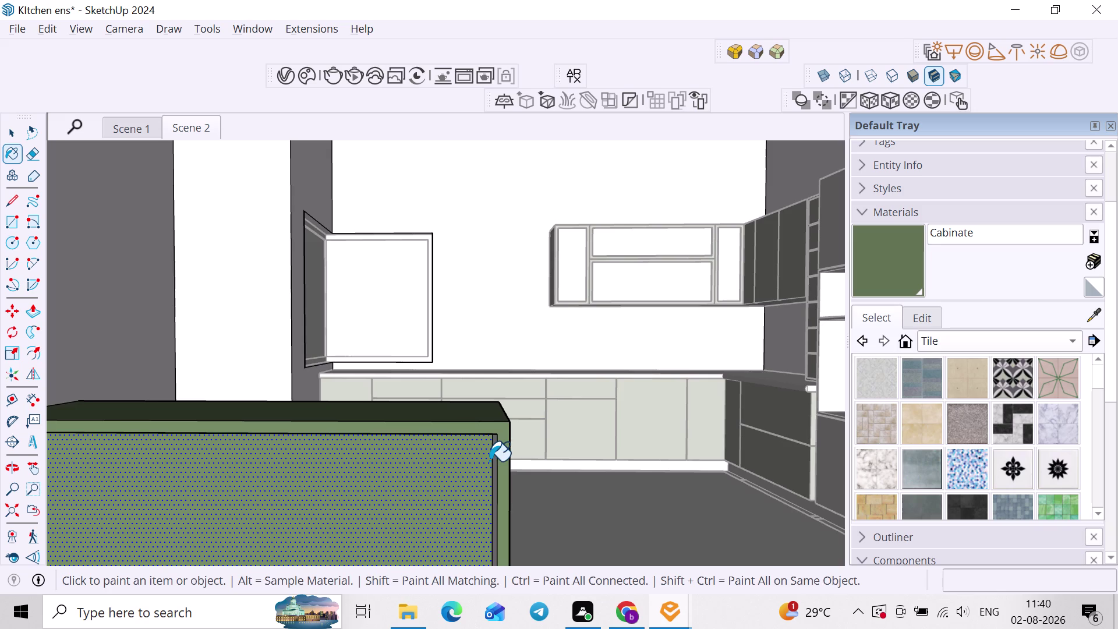
middle_drag(516, 460, 580, 433)
click(632, 419)
middle_drag(597, 411, 519, 335)
middle_drag(512, 320, 515, 374)
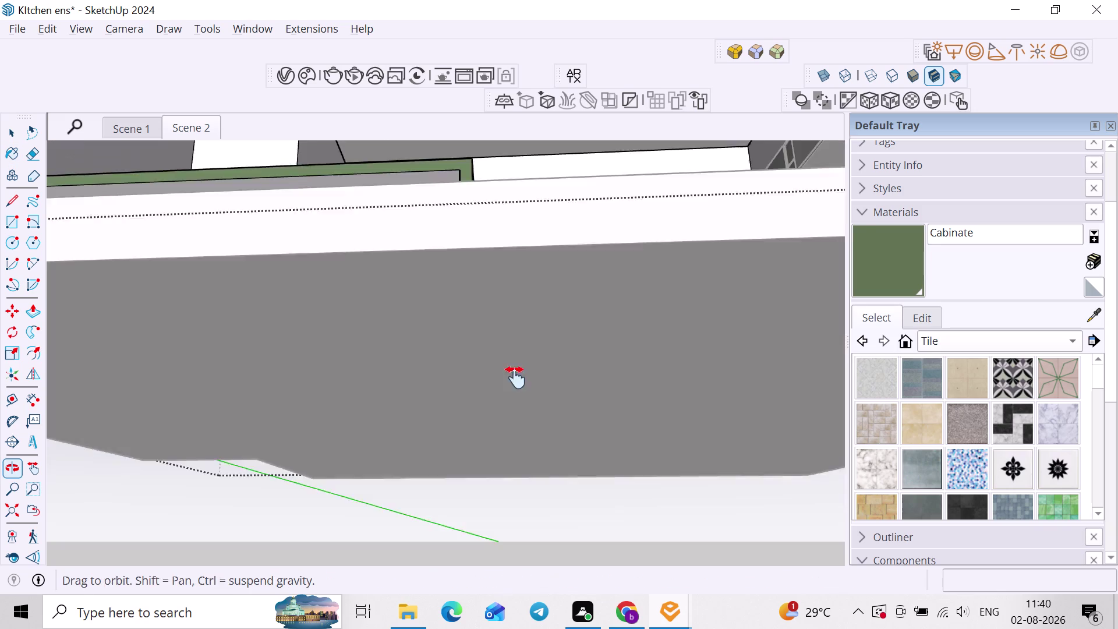
middle_drag(515, 374, 521, 483)
middle_drag(405, 332, 425, 316)
click(427, 275)
Paint the island's remaining front and end faces green, then review the result.
middle_drag(357, 279, 512, 336)
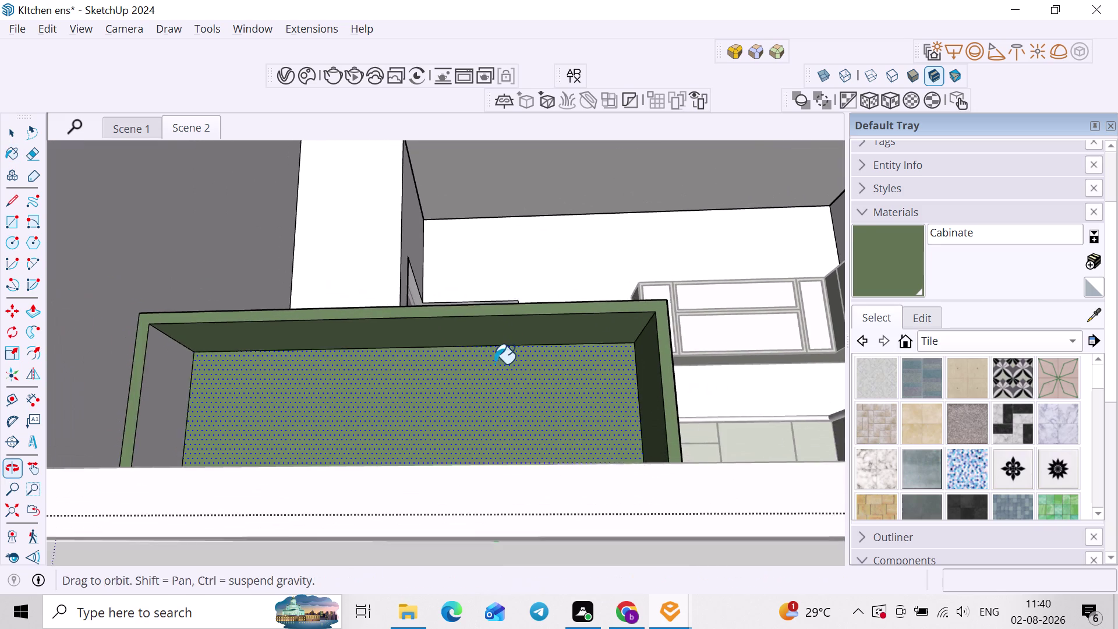
click(169, 370)
middle_drag(293, 361, 195, 412)
middle_drag(356, 397, 346, 399)
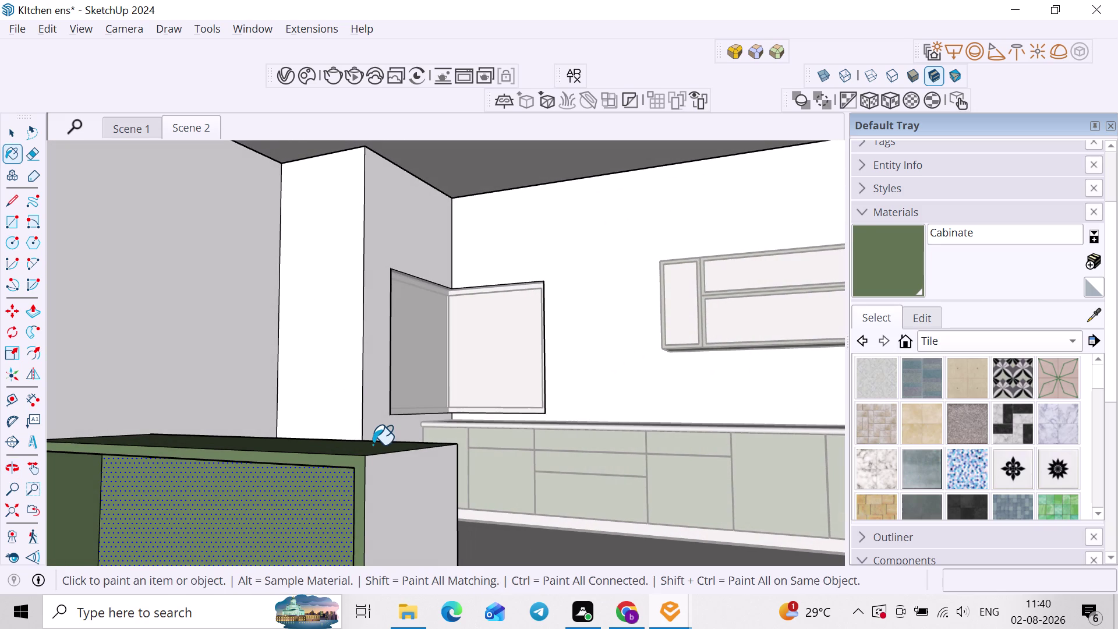
click(412, 498)
middle_drag(415, 502, 465, 510)
scroll(down, 3)
key(space)
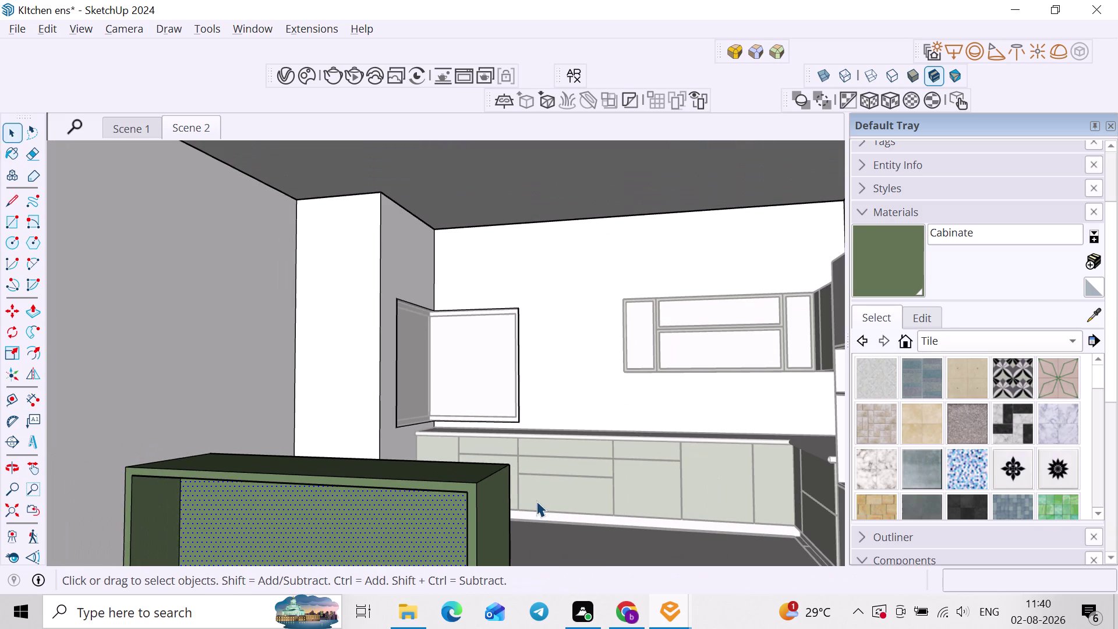
click(537, 498)
scroll(down, 3)
click(264, 317)
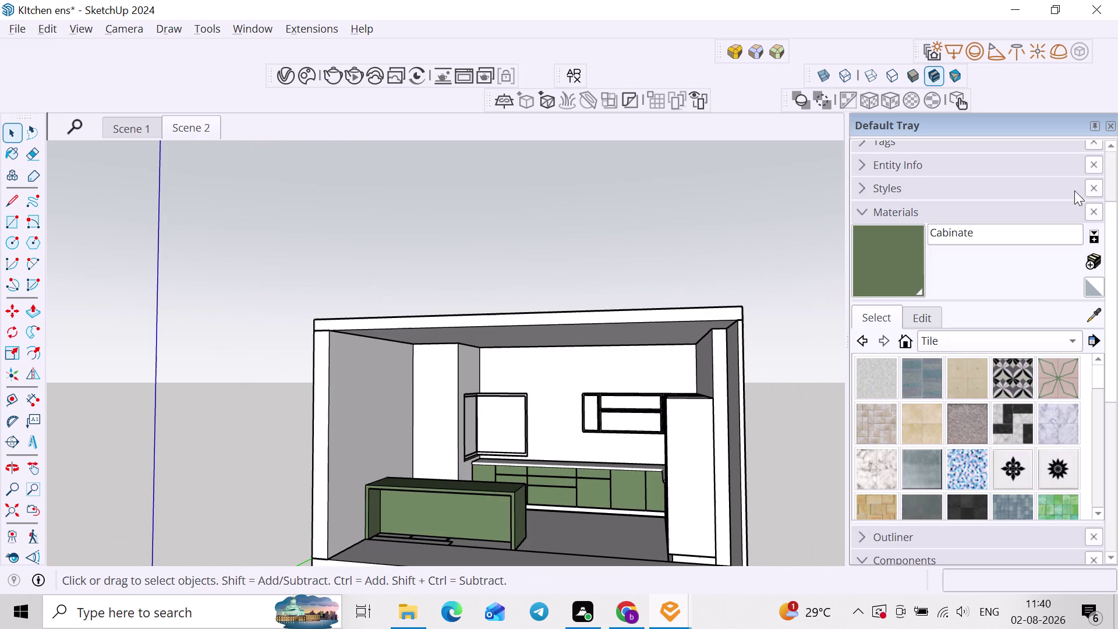
Search the Architextures library for 'beige' and open the Cascade Beige texture.
click(570, 75)
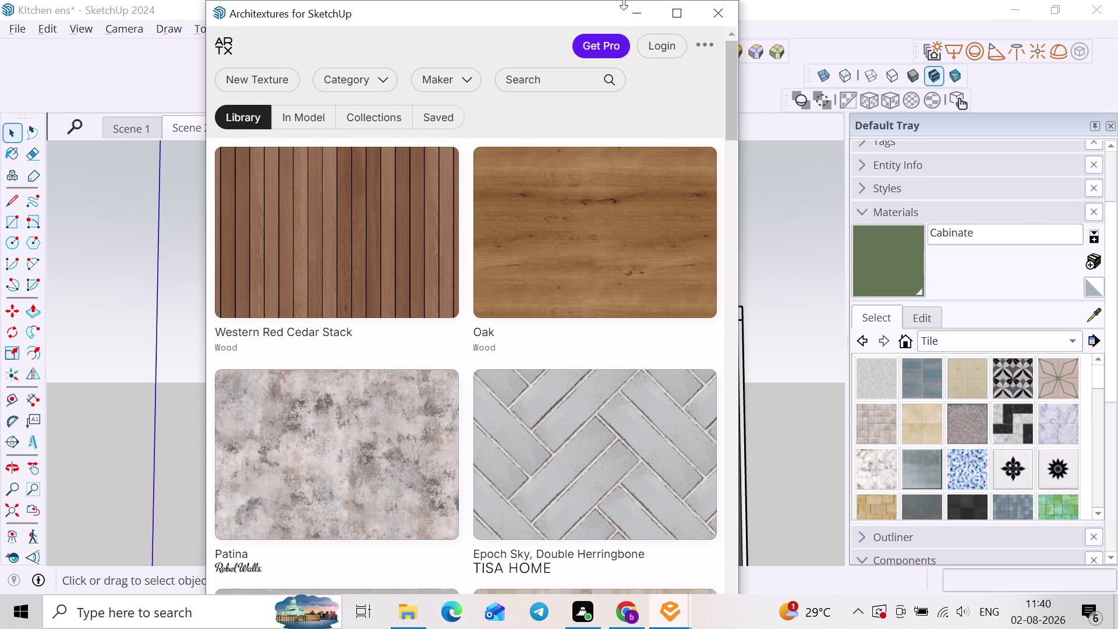
click(557, 79)
text(b)
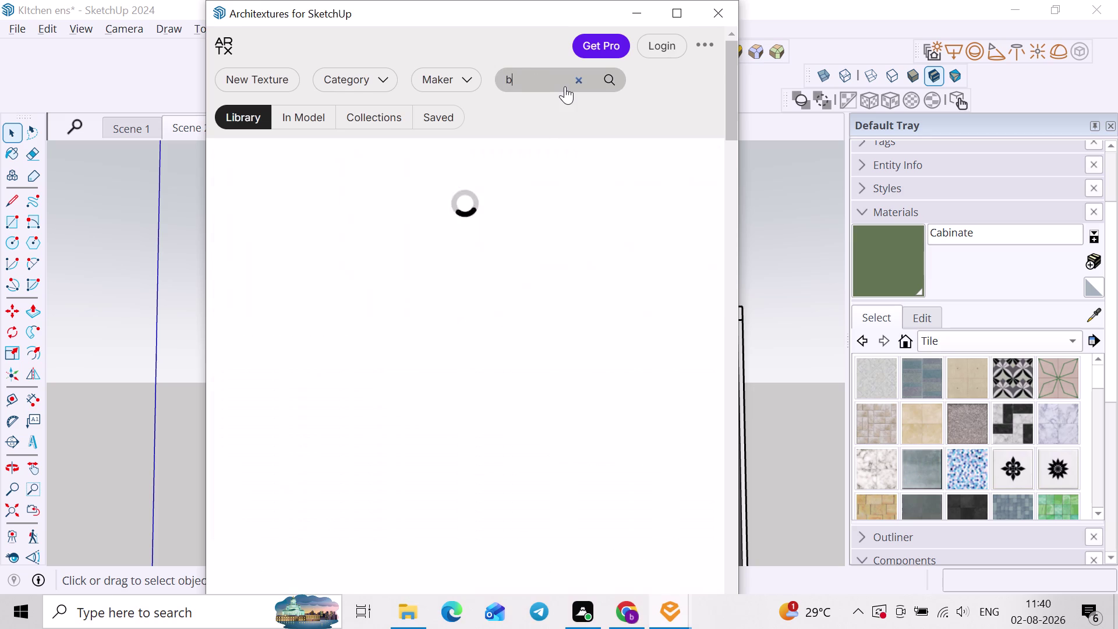
text(eige)
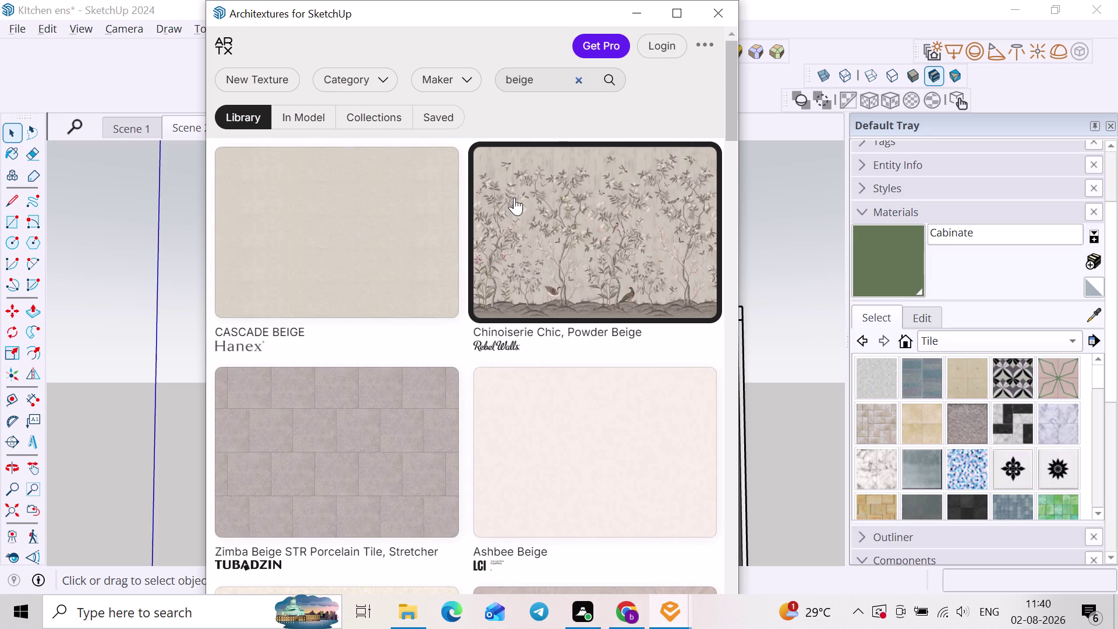
click(350, 250)
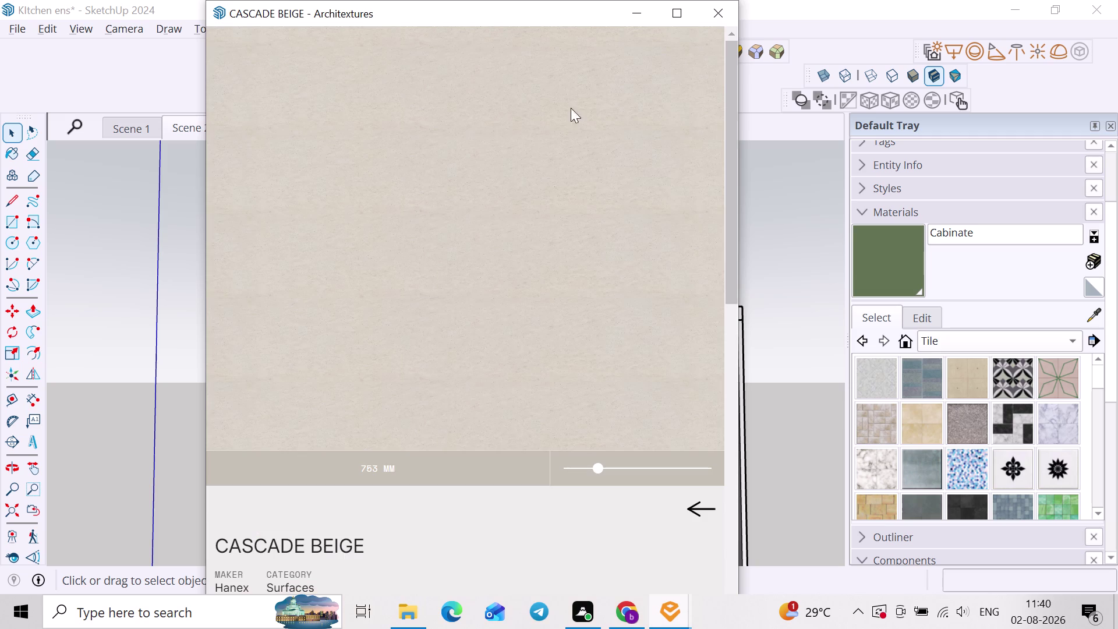
Import Cascade Beige into the model as the active paint material.
scroll(down, 3)
scroll(down, 3)
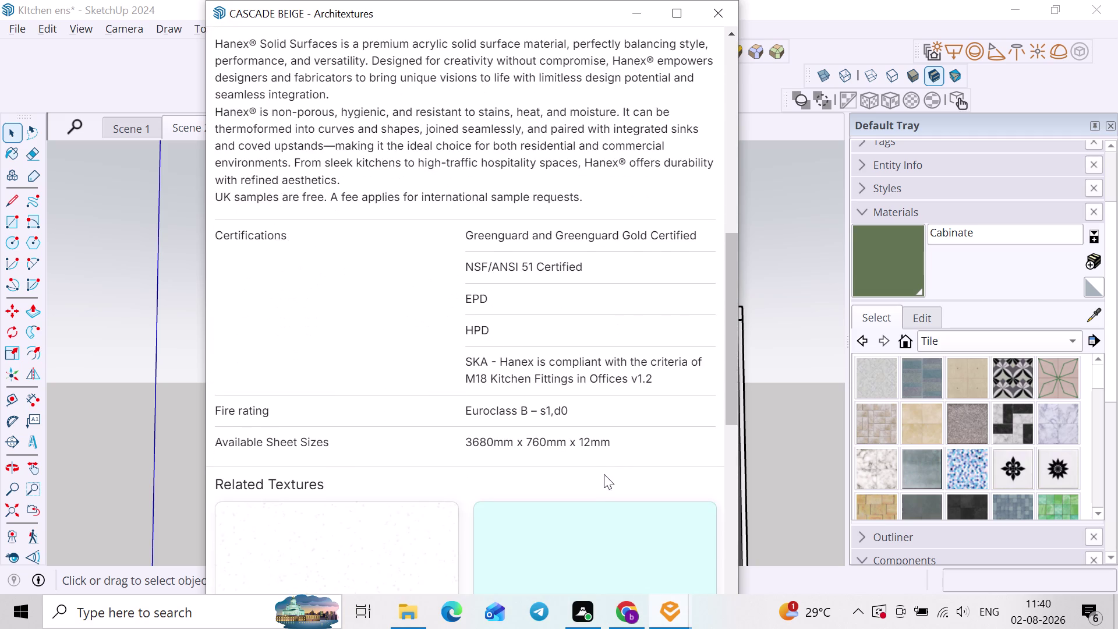
scroll(up, 3)
scroll(up, 3)
click(286, 267)
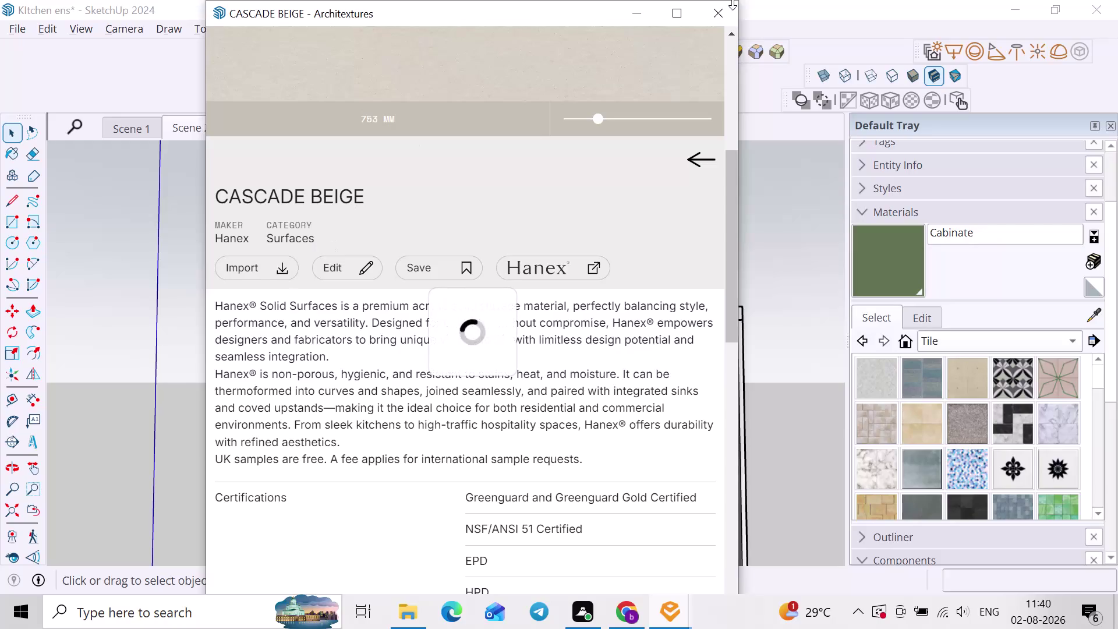
click(734, 19)
scroll(up, 3)
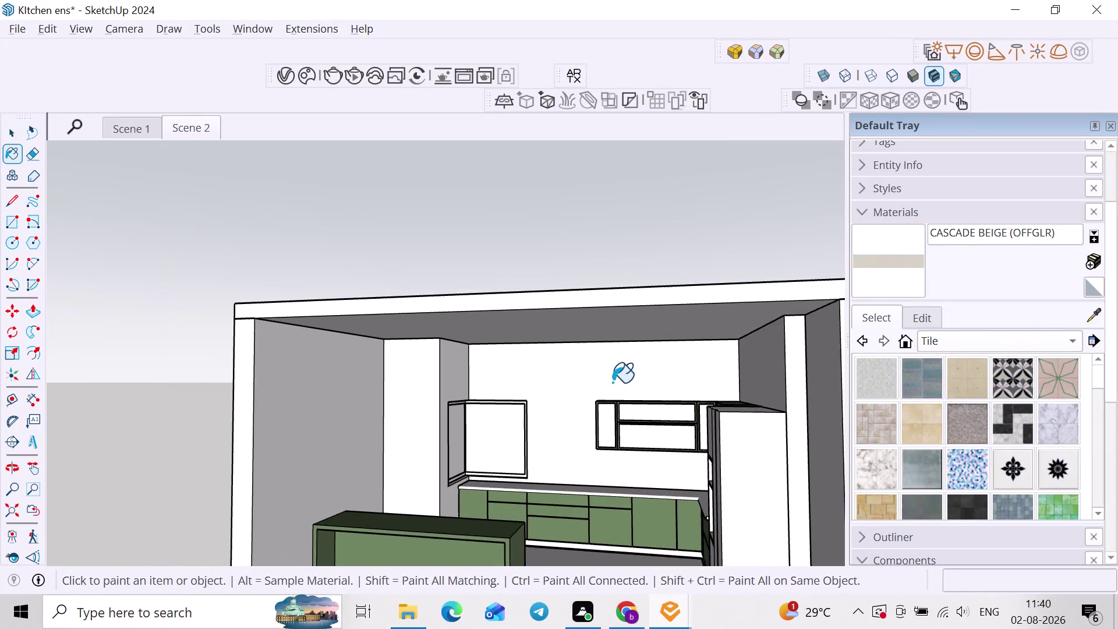
Open the kitchen room group and select four of its wall faces.
middle_drag(597, 389, 561, 398)
scroll(up, 3)
key(space)
click(583, 376)
double_click(585, 375)
scroll(up, 3)
scroll(down, 3)
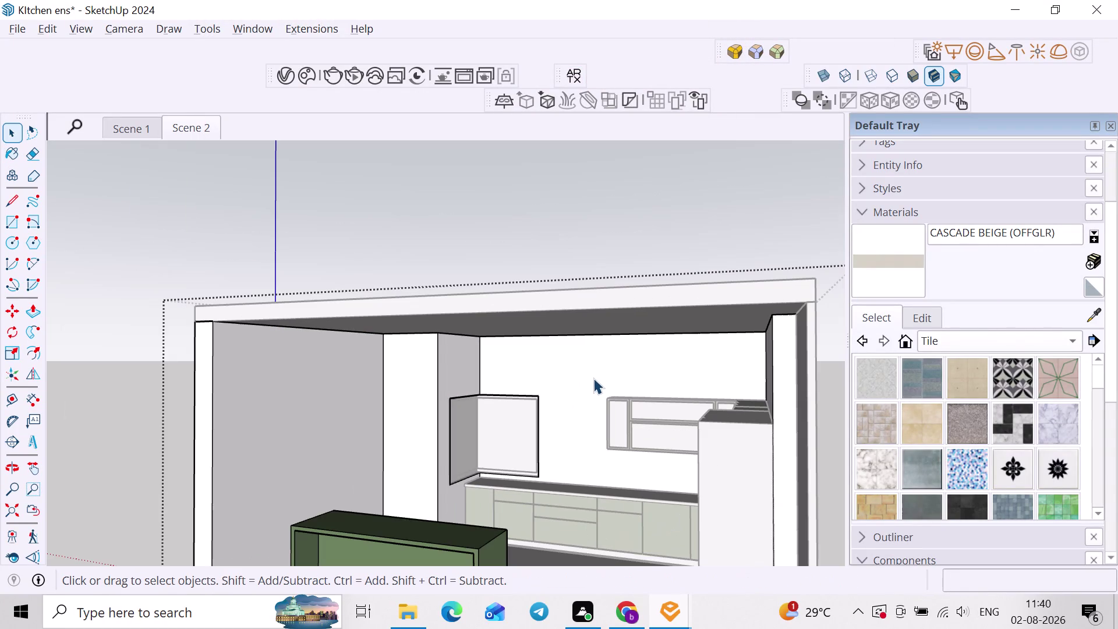
click(593, 378)
click(456, 373)
click(415, 376)
click(324, 388)
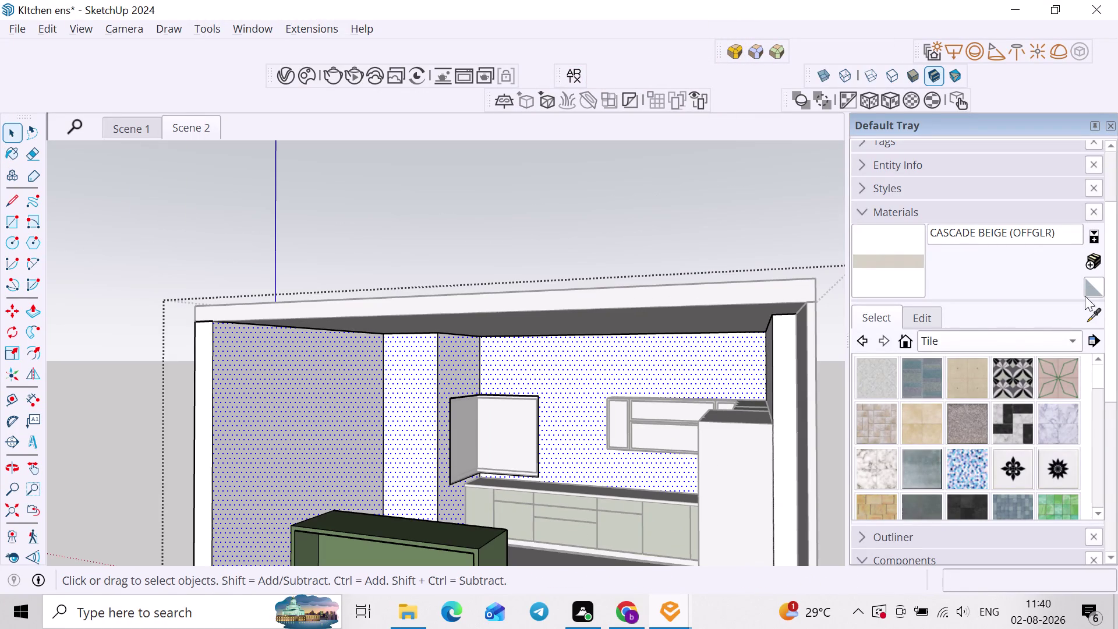
Paint the interior walls with Cascade Beige (OFFGLR).
click(909, 261)
click(554, 364)
scroll(down, 3)
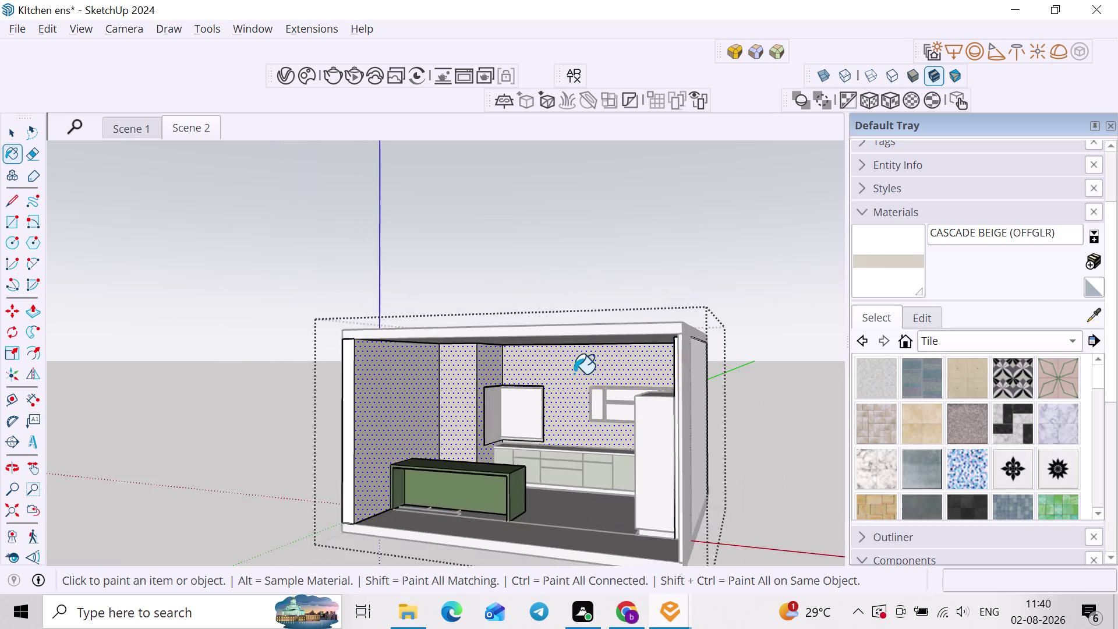
middle_drag(610, 387, 749, 403)
middle_drag(649, 370, 509, 355)
middle_drag(558, 374, 601, 349)
scroll(up, 3)
click(548, 351)
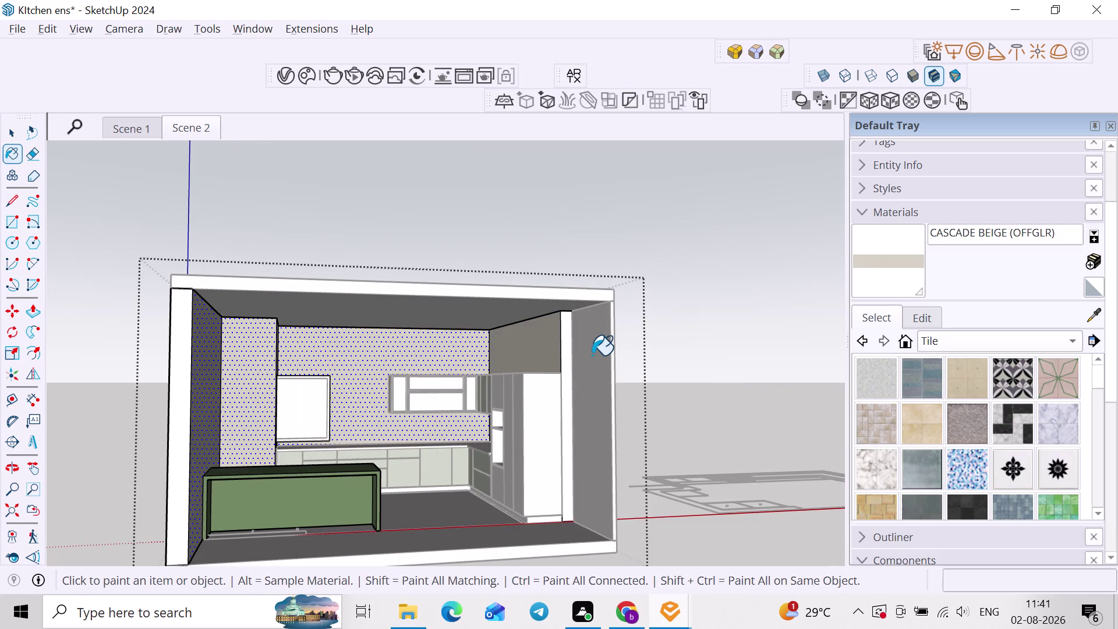
click(592, 356)
scroll(up, 3)
click(562, 343)
scroll(down, 3)
Paint the outer walls and the back wall Cascade Beige.
middle_drag(470, 368, 508, 352)
click(274, 387)
middle_drag(282, 389, 576, 443)
click(529, 431)
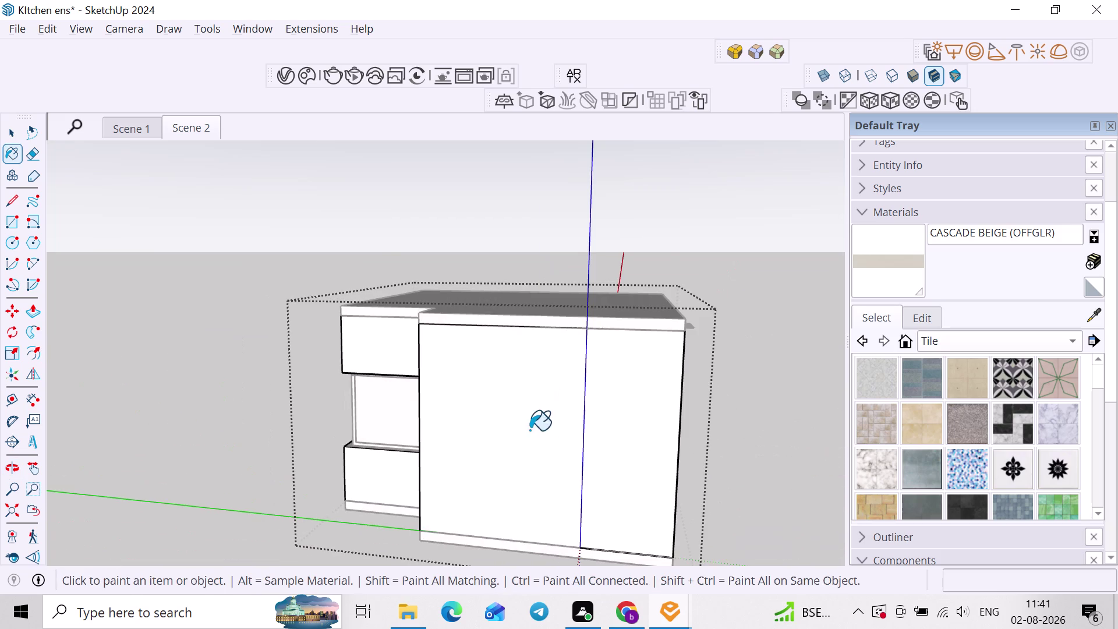
middle_drag(712, 483, 1089, 530)
click(607, 364)
click(550, 355)
click(506, 373)
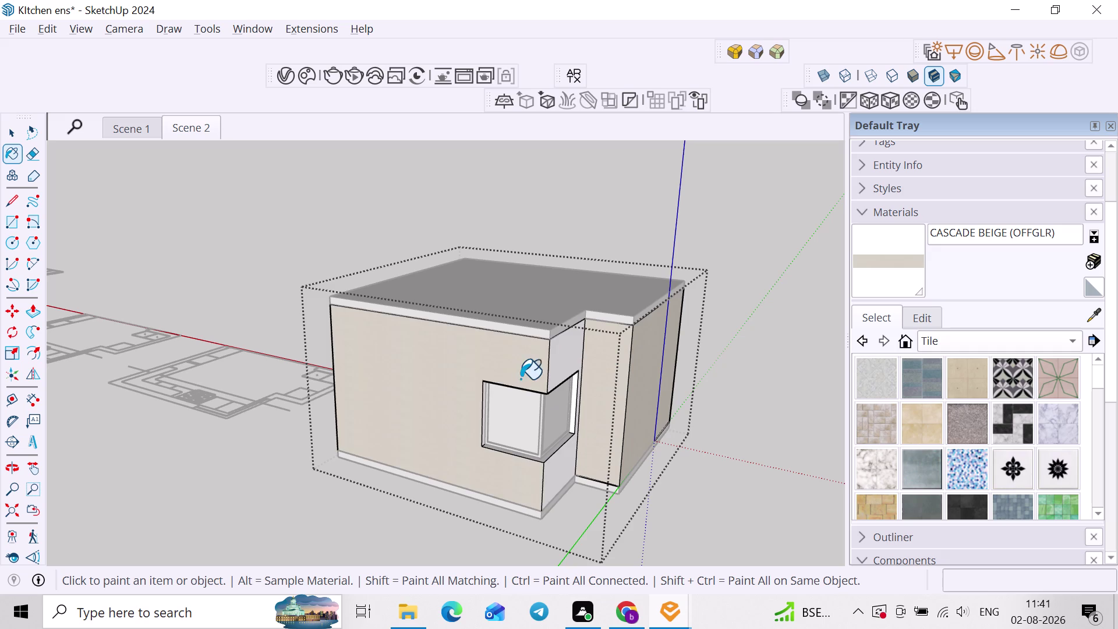
click(551, 370)
Paint the remaining side wall beige and orbit back toward the kitchen interior.
scroll(down, 3)
middle_drag(492, 468, 826, 467)
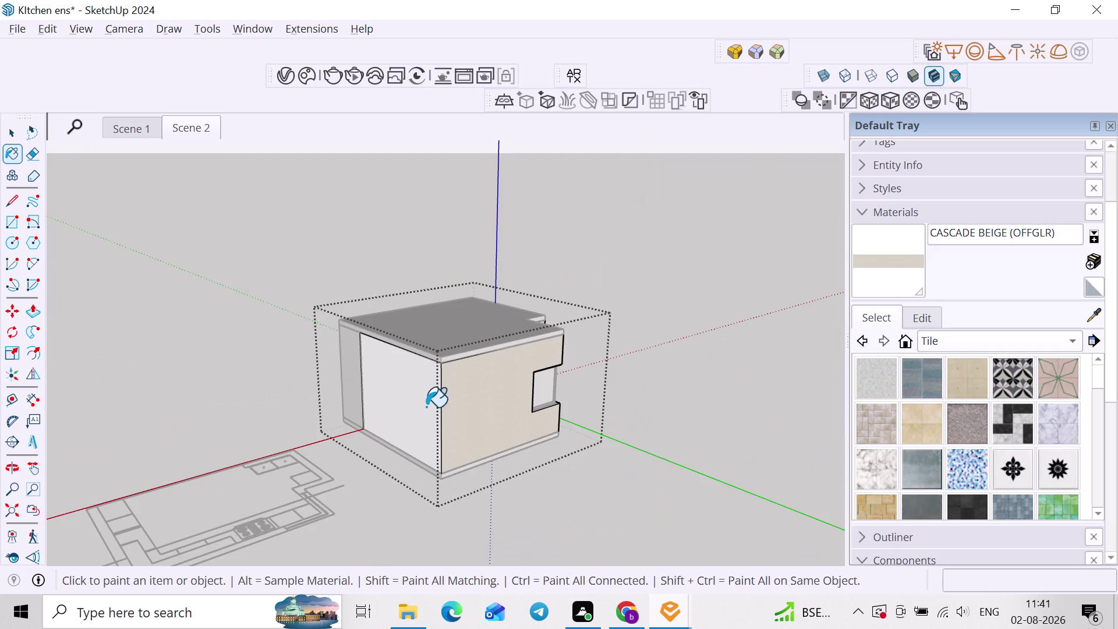
click(424, 409)
middle_drag(411, 424, 781, 426)
middle_drag(288, 395, 572, 385)
scroll(up, 3)
middle_drag(559, 402, 677, 382)
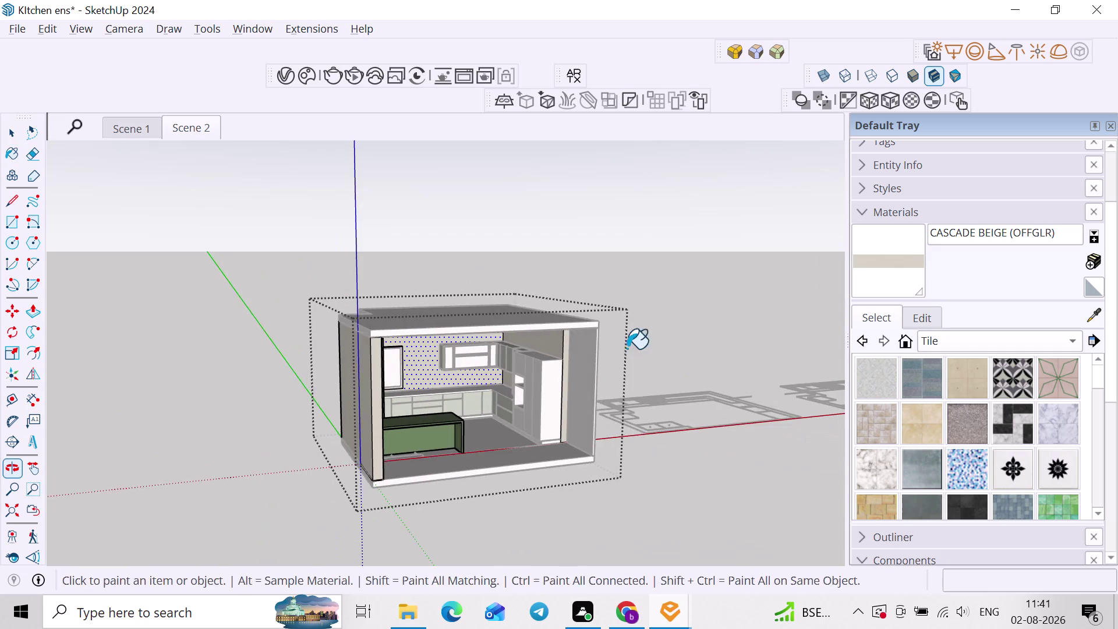
Clear the selection, view the kitchen interior and switch to the Scene 2 camera.
key(space)
click(635, 335)
scroll(up, 3)
click(581, 367)
click(906, 267)
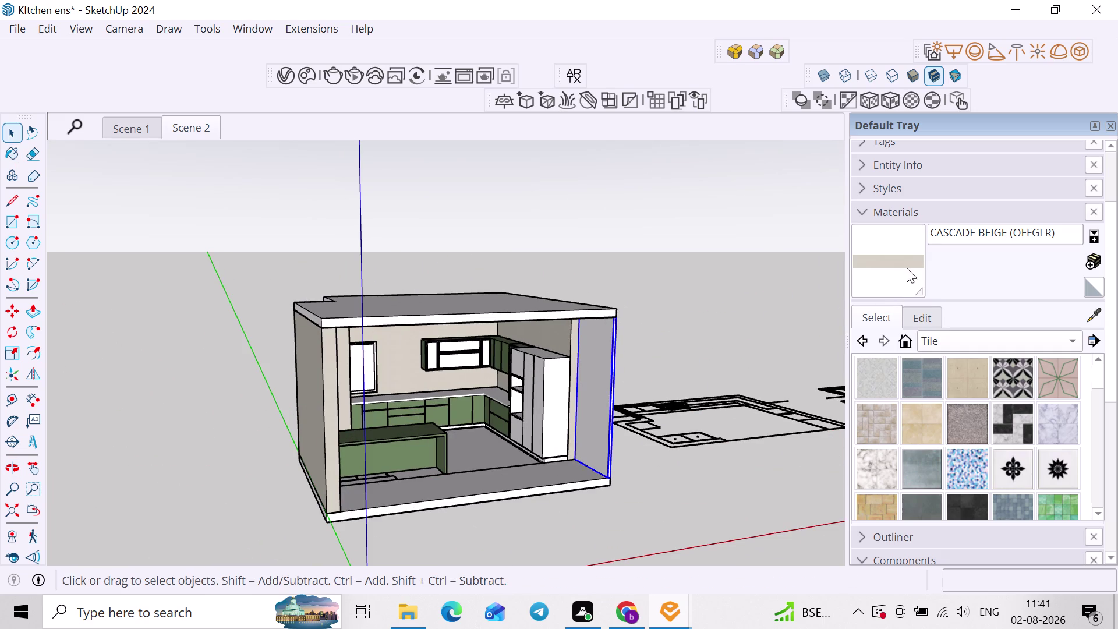
click(602, 399)
key(space)
click(685, 318)
scroll(up, 3)
middle_drag(607, 369, 641, 347)
scroll(up, 3)
scroll(down, 3)
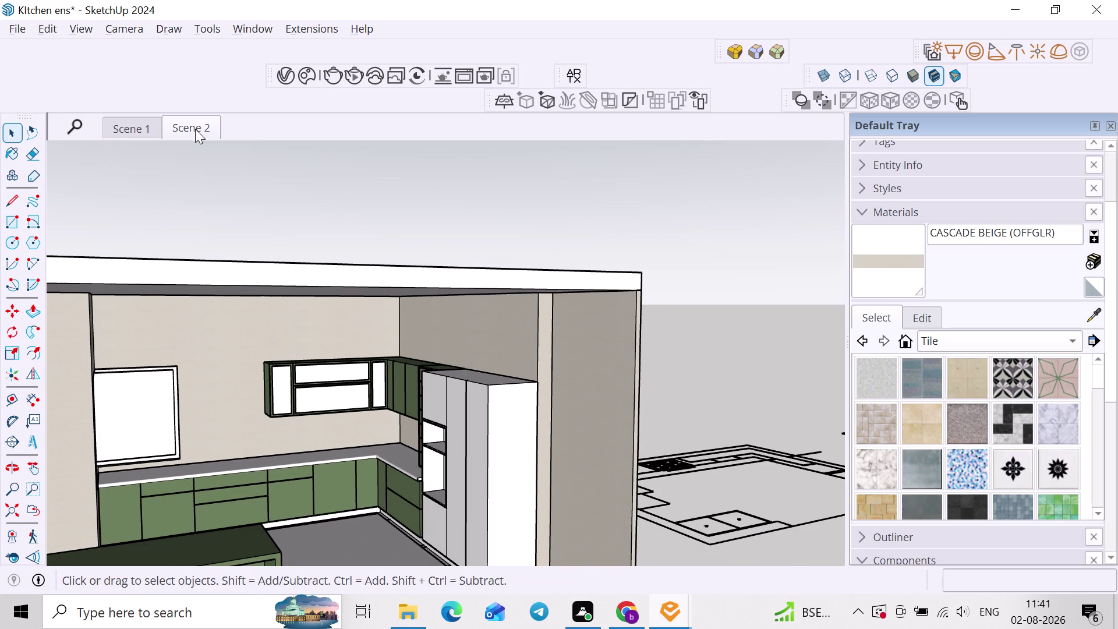
click(195, 128)
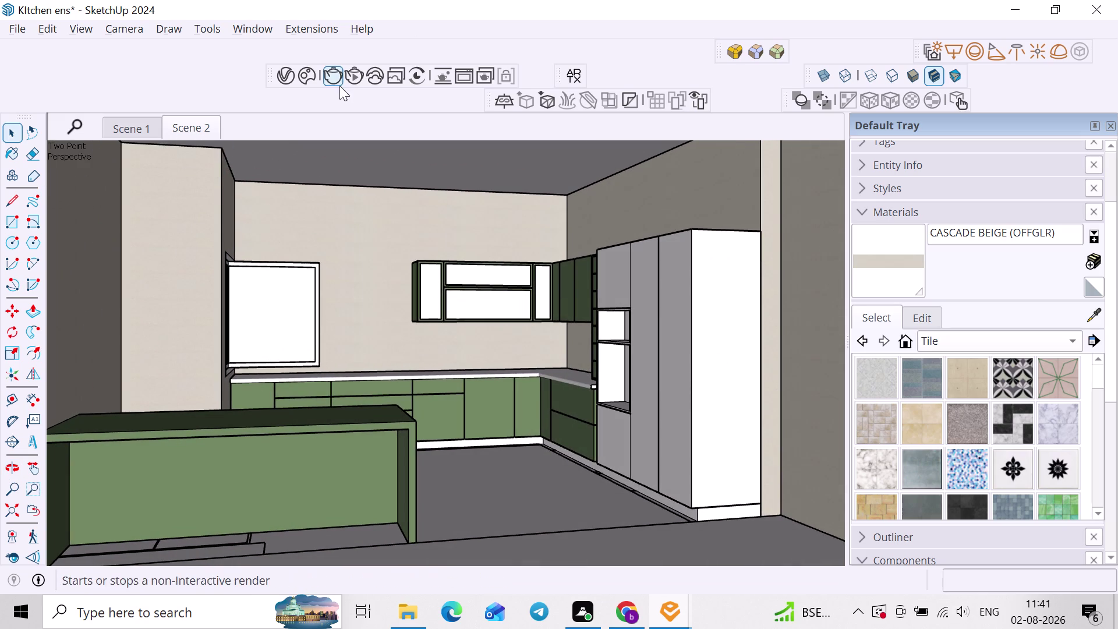
Run a V-Ray test render of the Scene 2 view, then close the Frame Buffer.
click(352, 77)
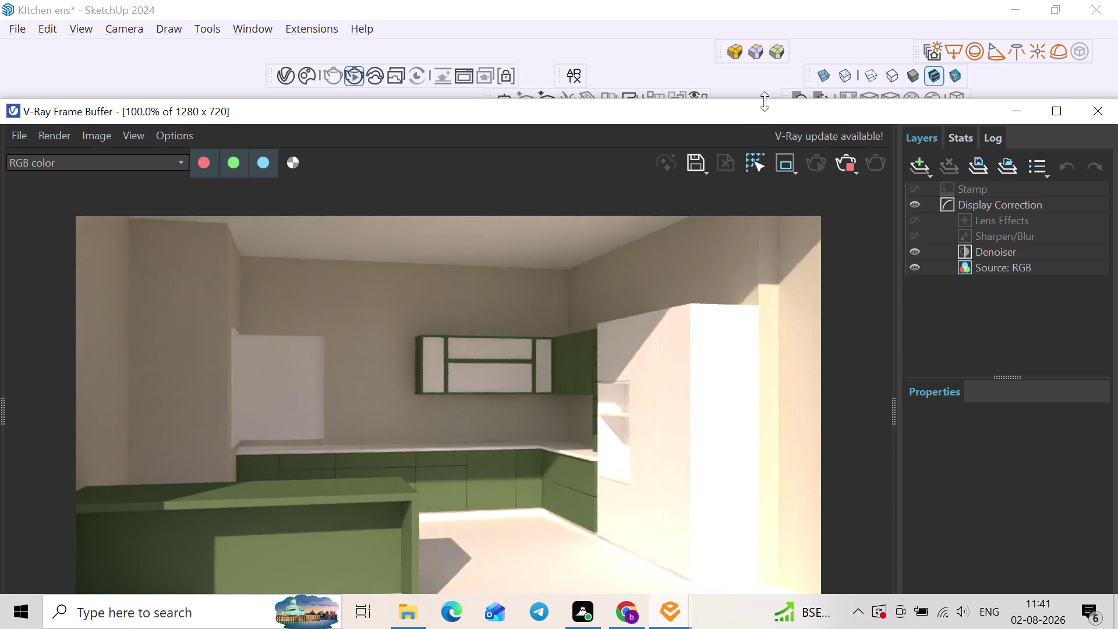
drag(765, 104, 754, 61)
click(828, 124)
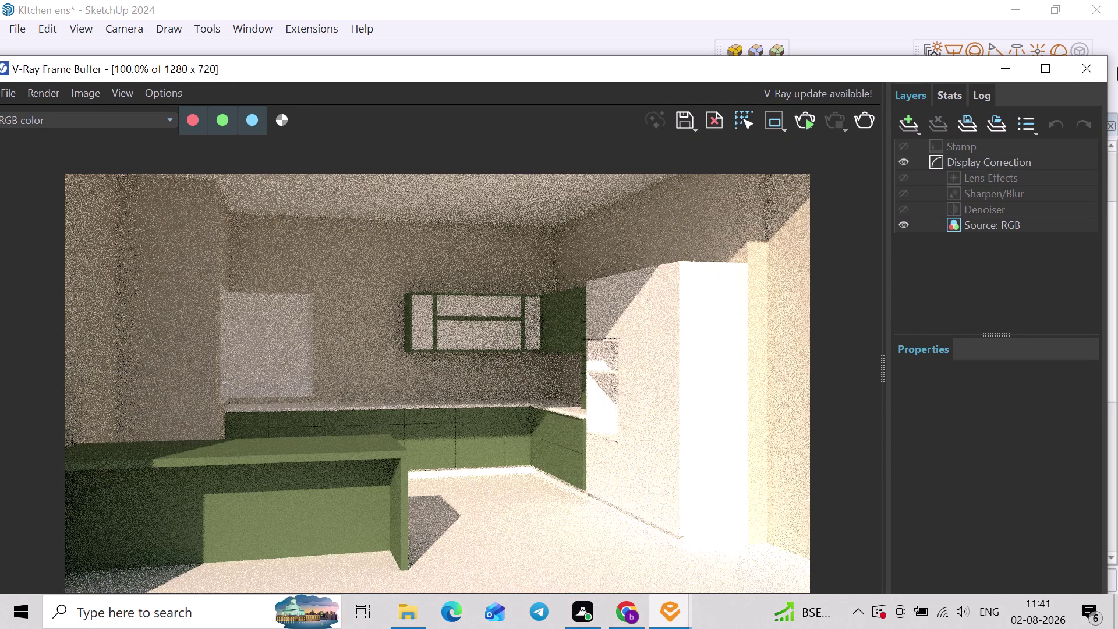
click(1080, 68)
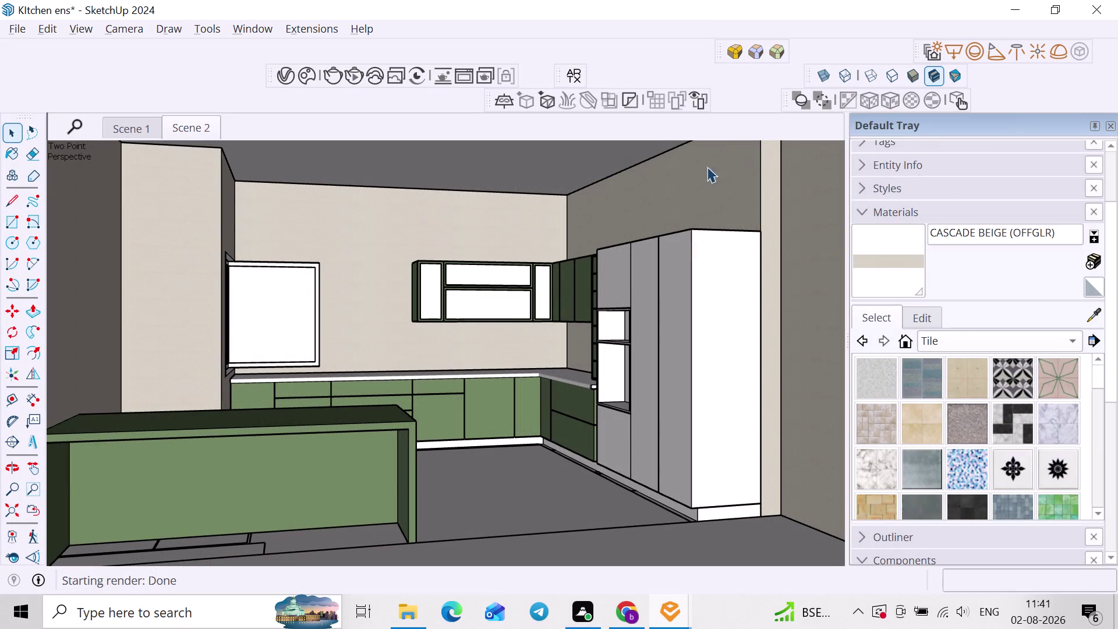
Zoom in on the upper wall cabinet and open the V-Ray Asset Editor.
scroll(up, 3)
click(424, 255)
double_click(425, 254)
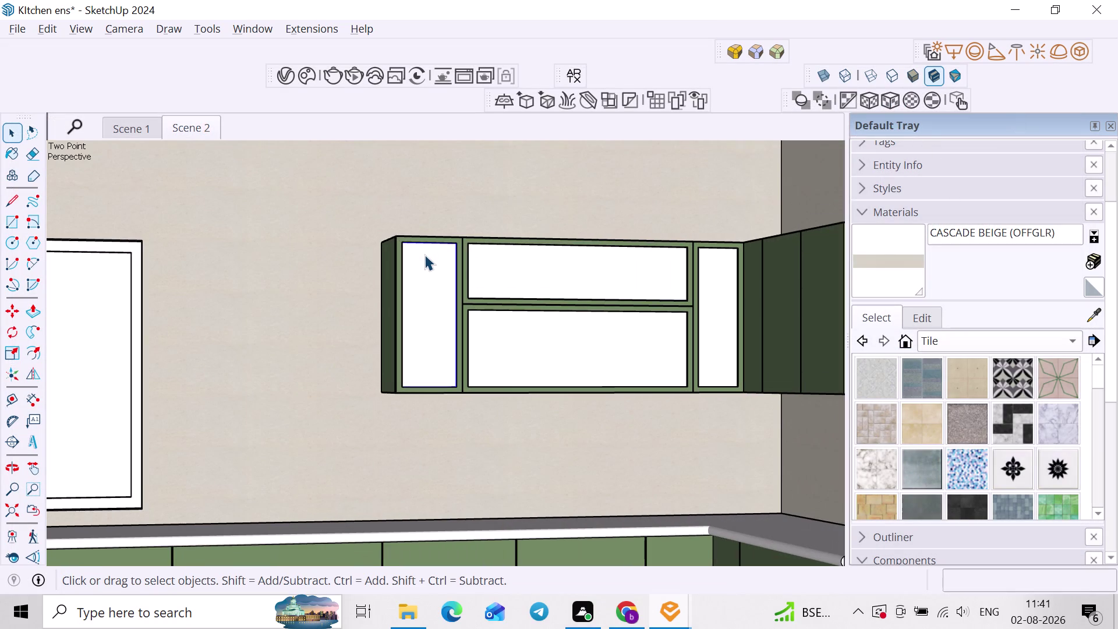
scroll(up, 3)
middle_drag(425, 255, 415, 262)
click(680, 249)
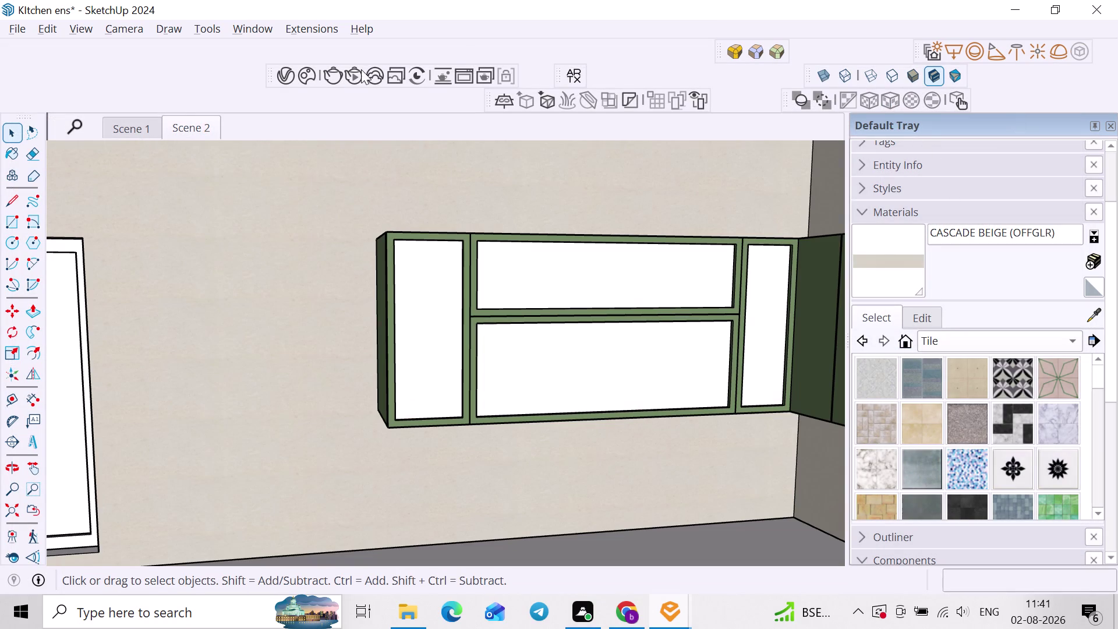
click(280, 75)
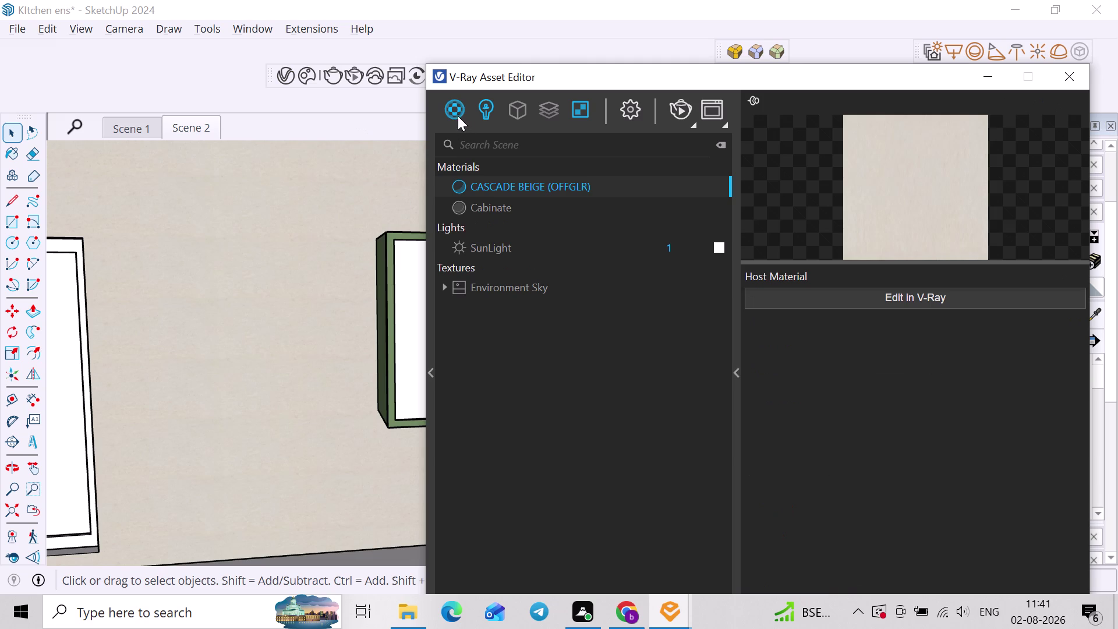
Add a new Generic V-Ray material and rename it 'Glass'.
right_click(454, 114)
click(487, 147)
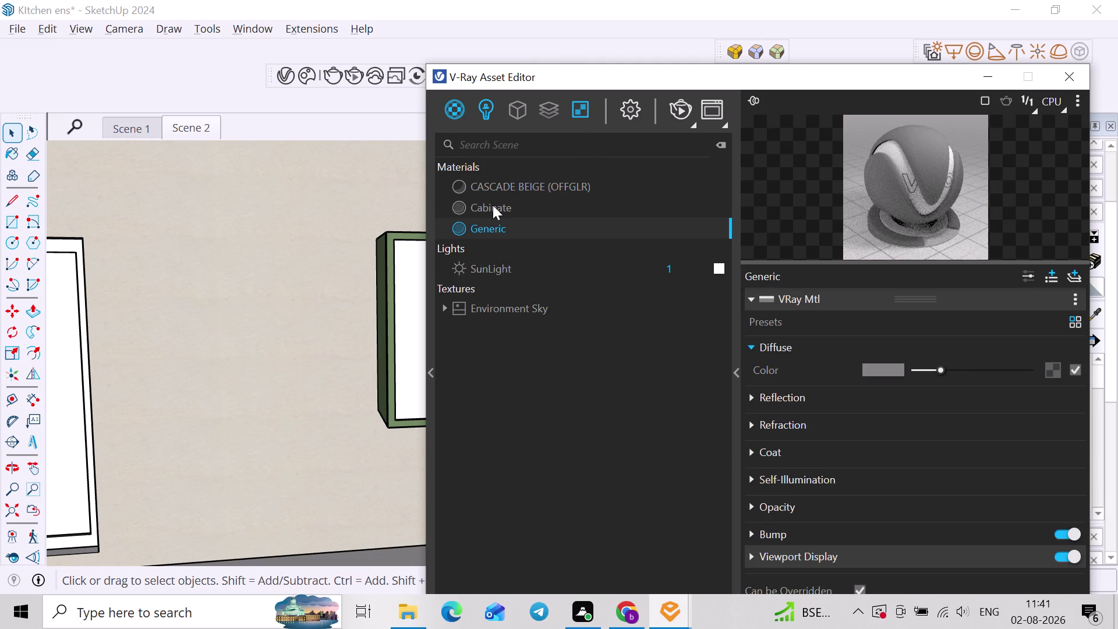
key(shift+g)
click(522, 240)
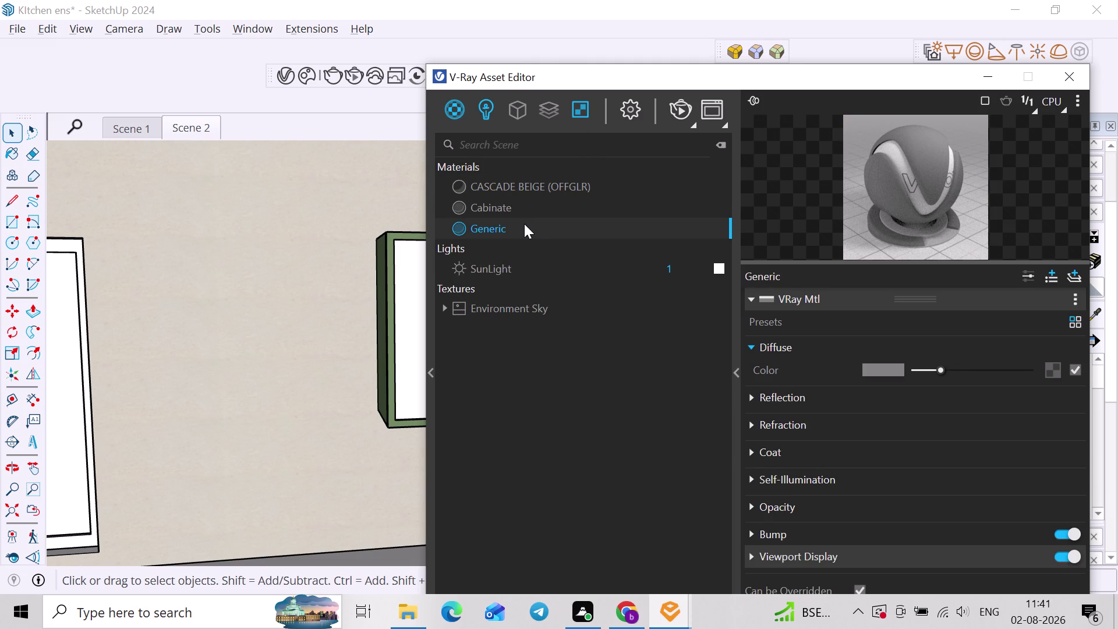
triple_click(524, 224)
text(G)
text(lass)
key(Return)
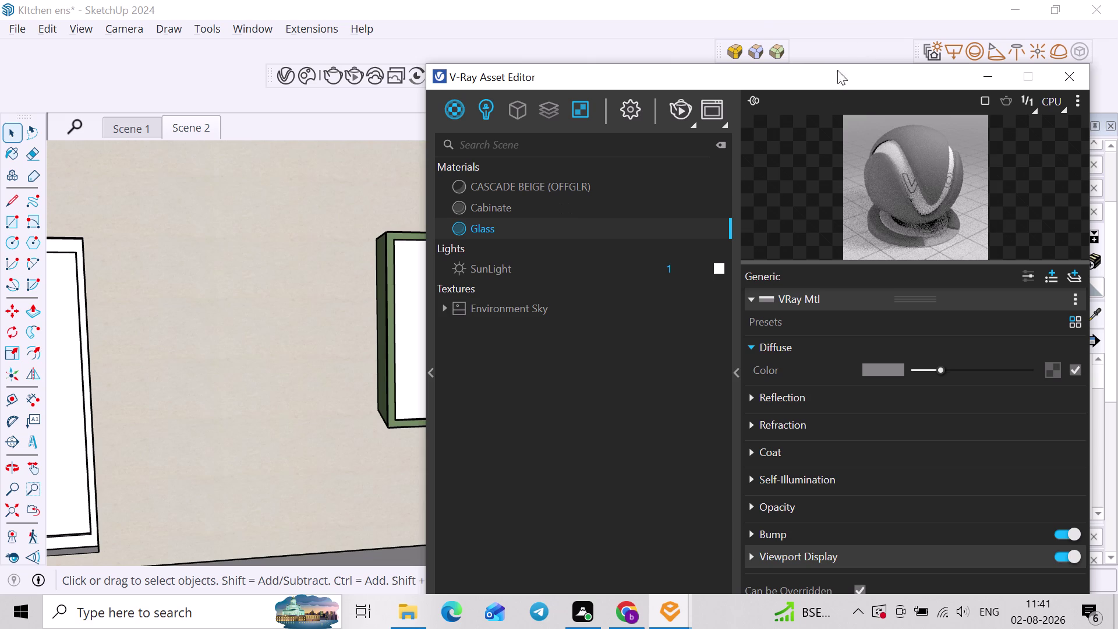
drag(848, 79, 755, 55)
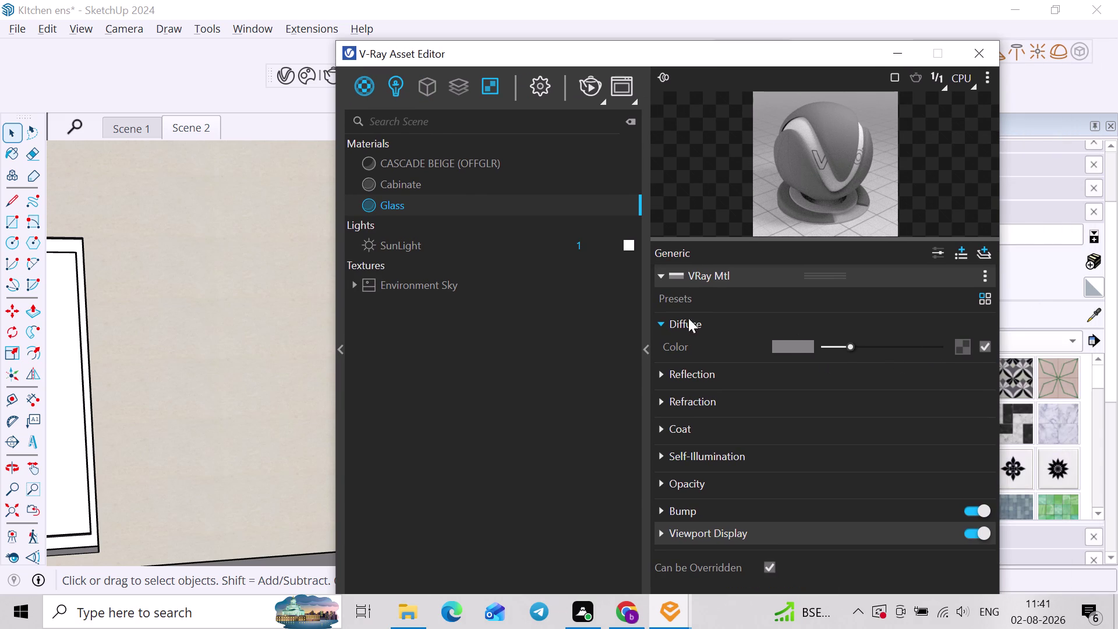
Make CASCADE BEIGE (OFFGLR) editable in V-Ray and copy its diffuse texture.
click(451, 162)
click(863, 277)
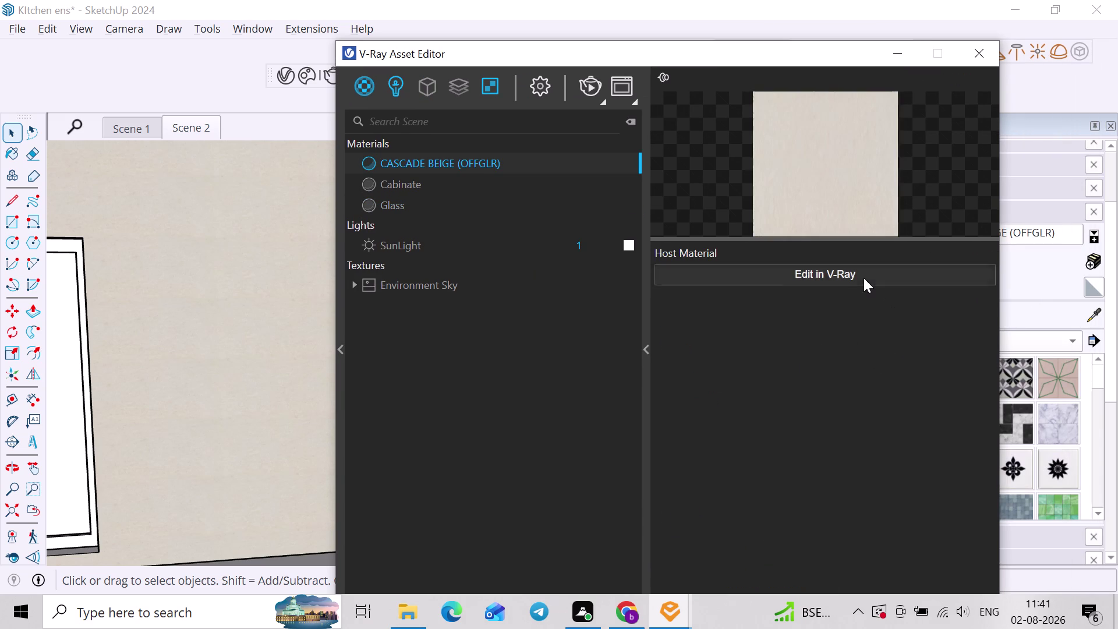
right_click(953, 345)
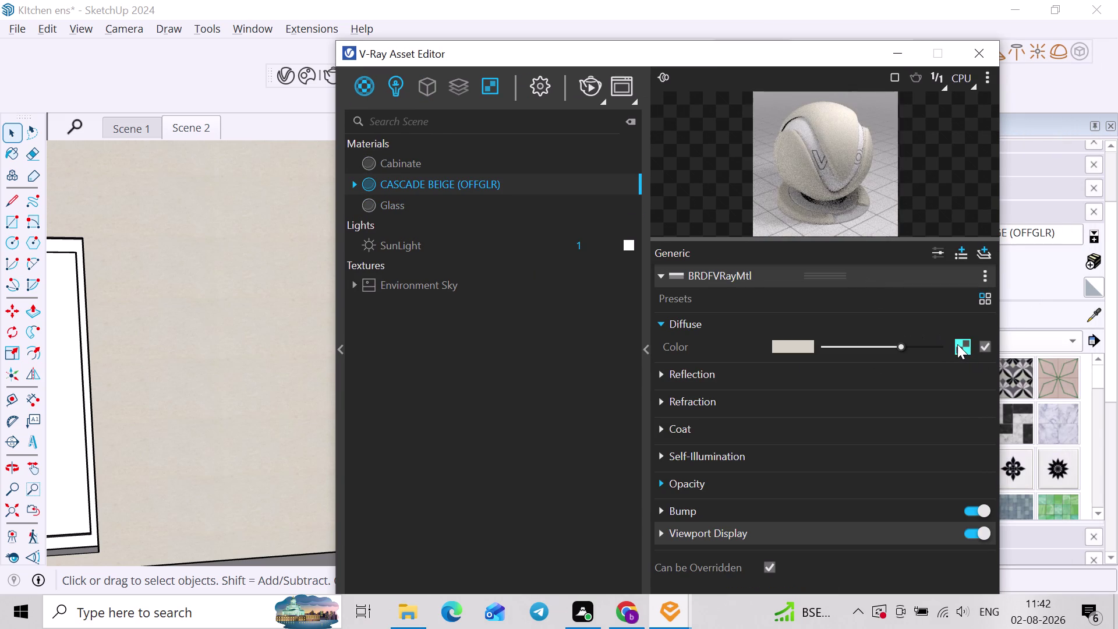
right_click(957, 344)
click(934, 353)
Paste the beige texture as a copy into Cascade Beige's Bump slot and check it.
scroll(down, 3)
click(779, 520)
scroll(down, 3)
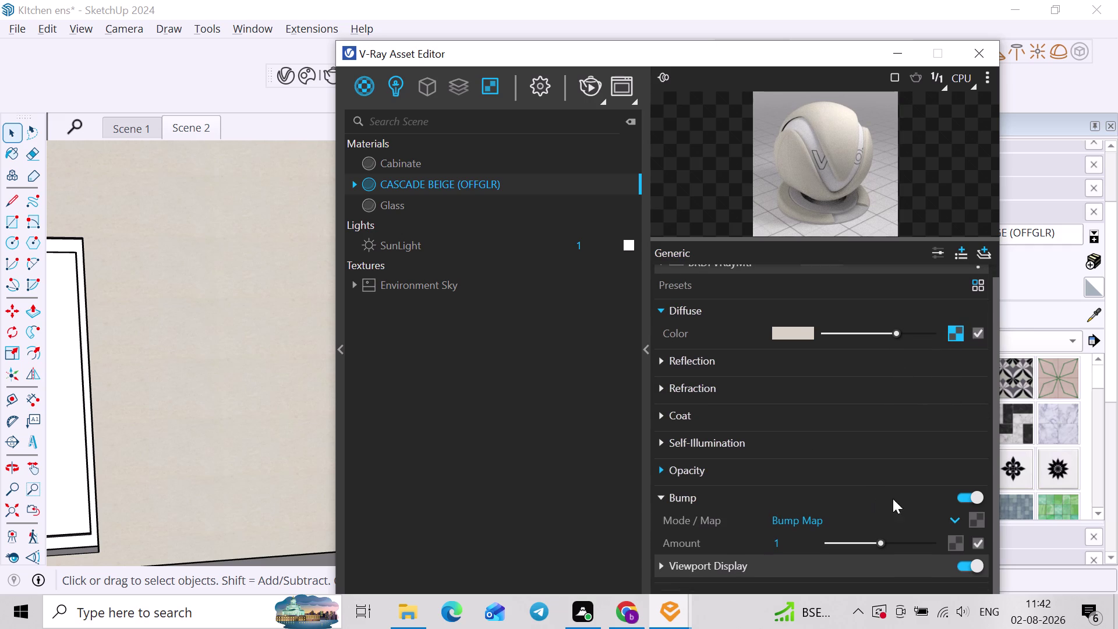
right_click(971, 514)
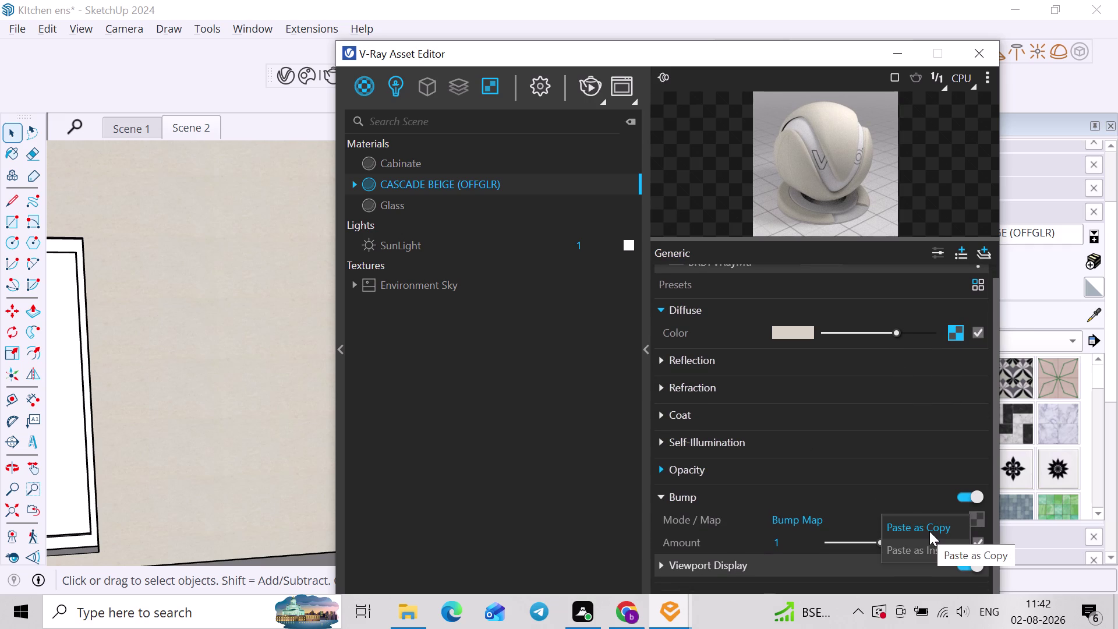
click(930, 531)
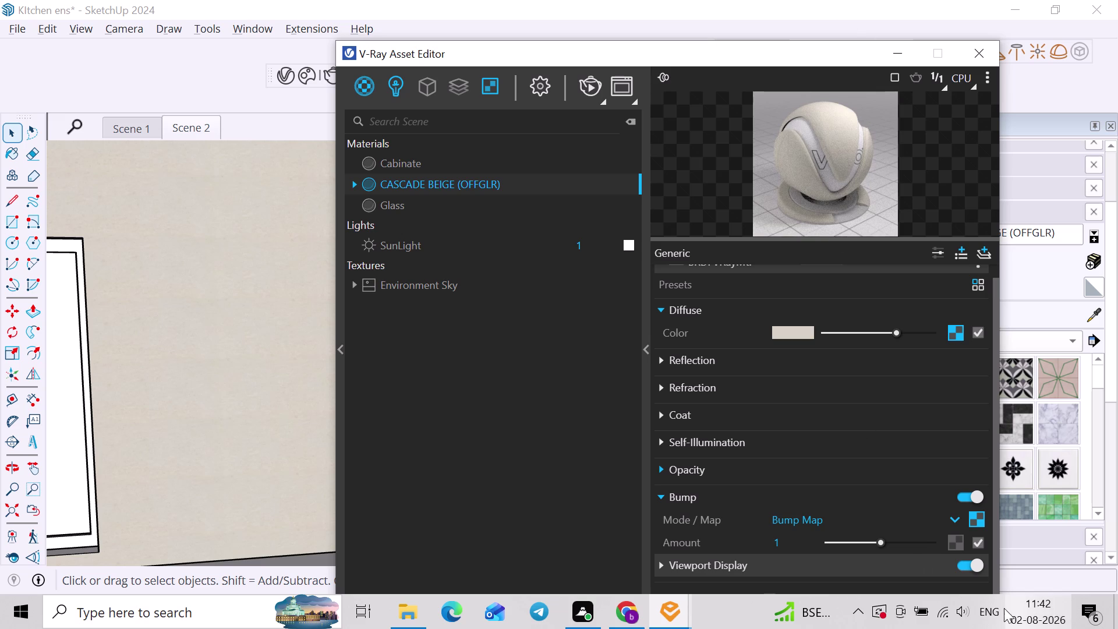
click(968, 527)
click(973, 525)
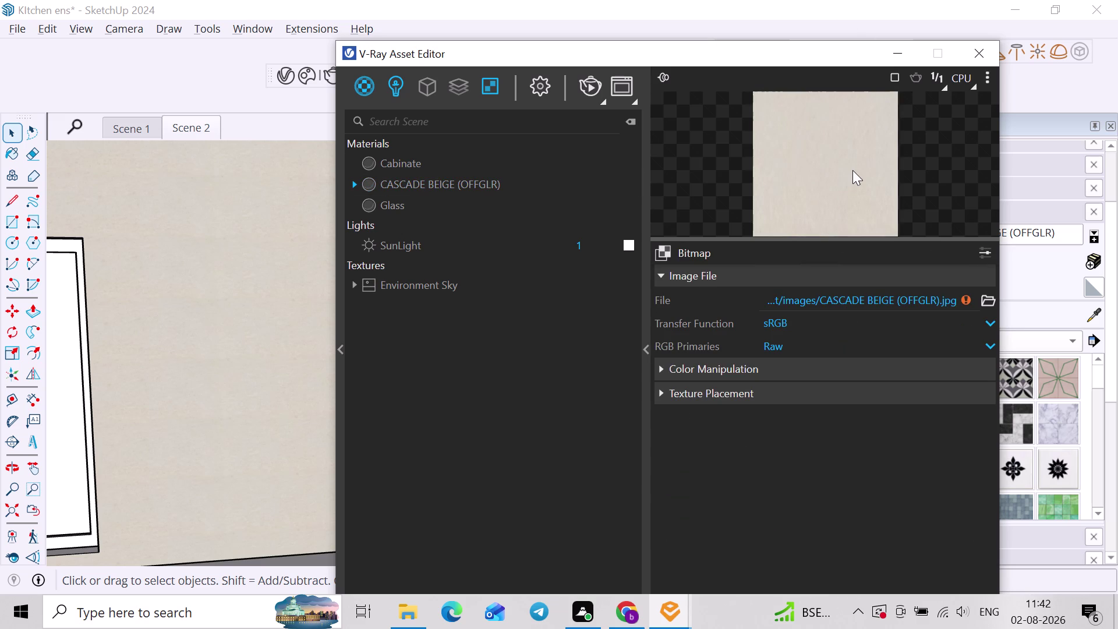
click(370, 184)
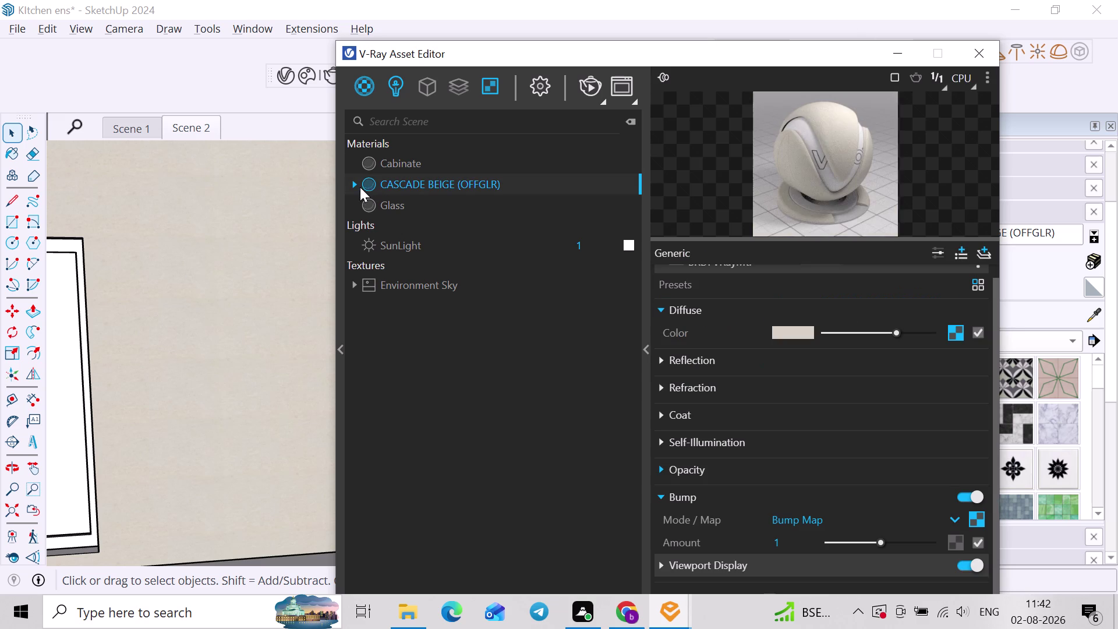
click(366, 162)
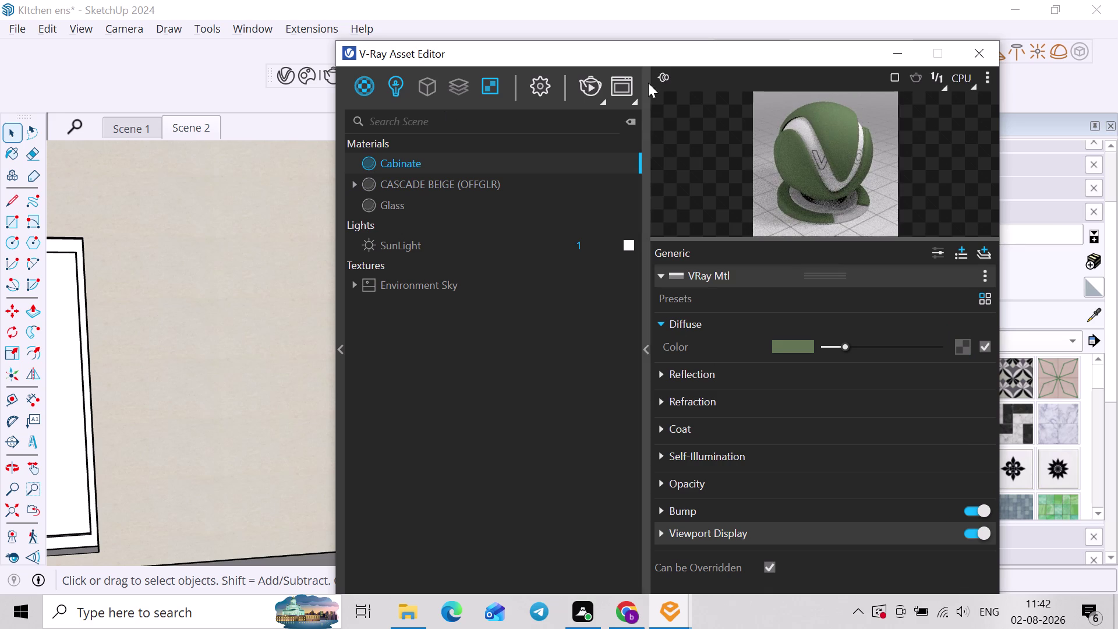
click(890, 57)
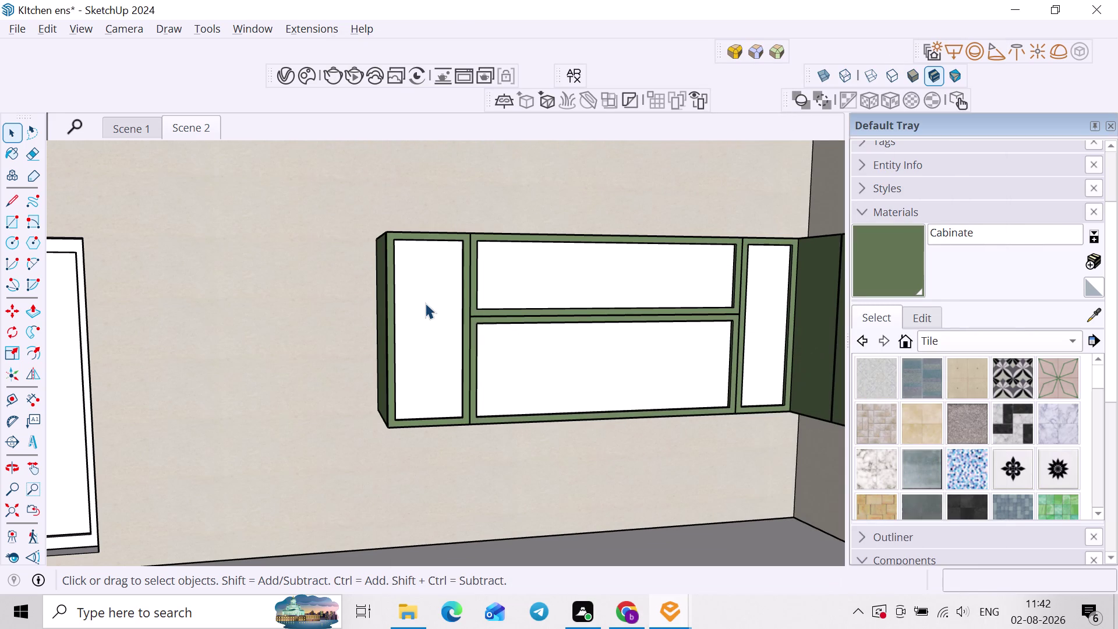
Select the Glass material and set its diffuse colour to black.
click(424, 297)
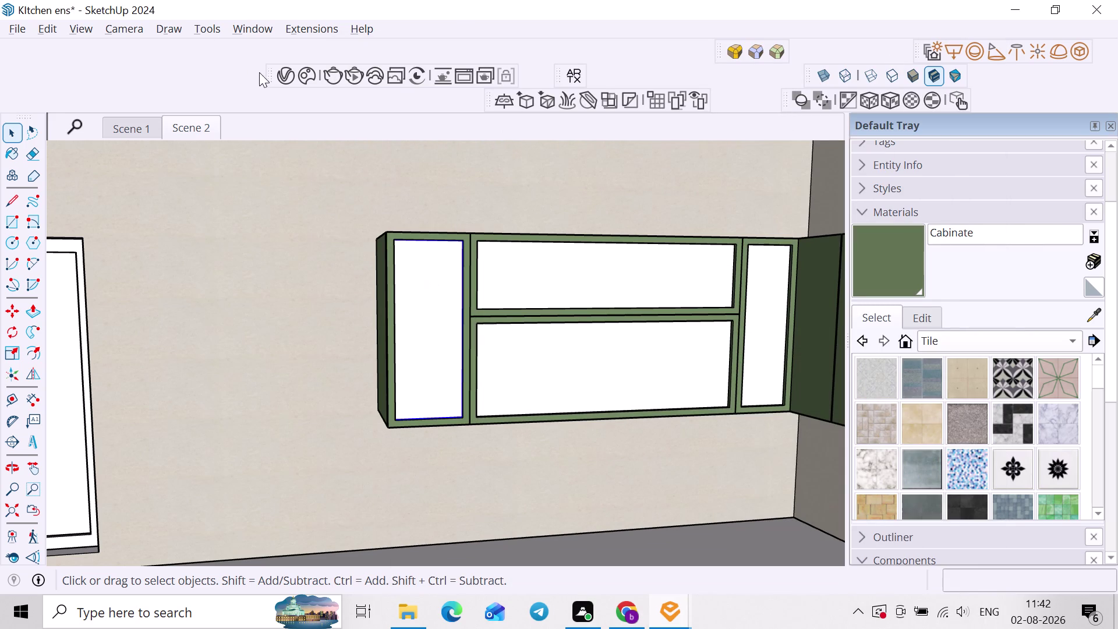
click(266, 71)
click(291, 74)
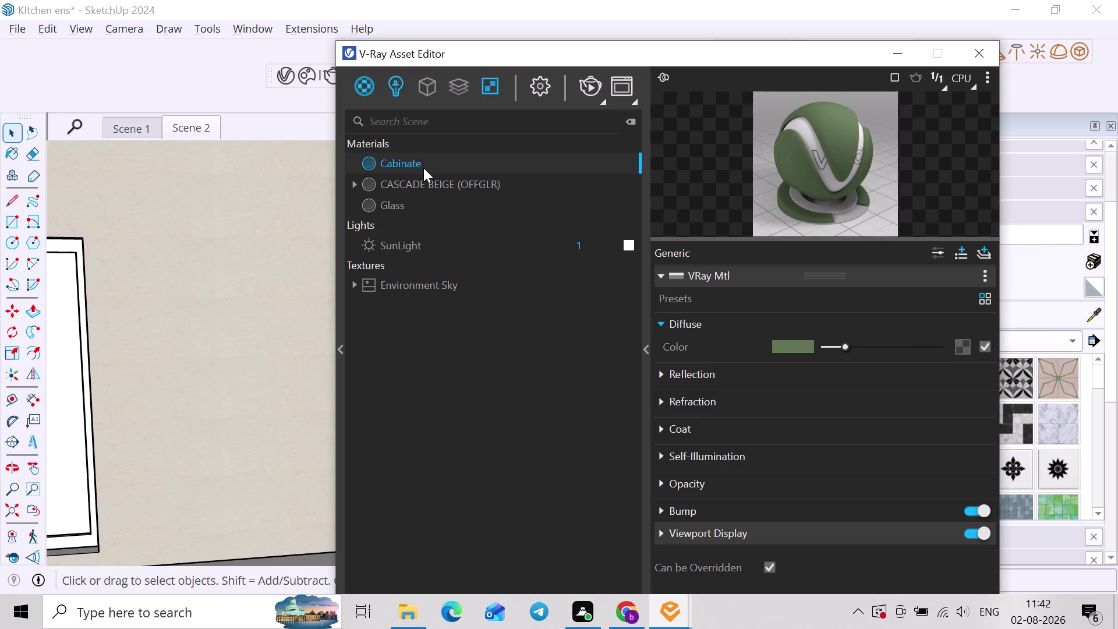
click(402, 199)
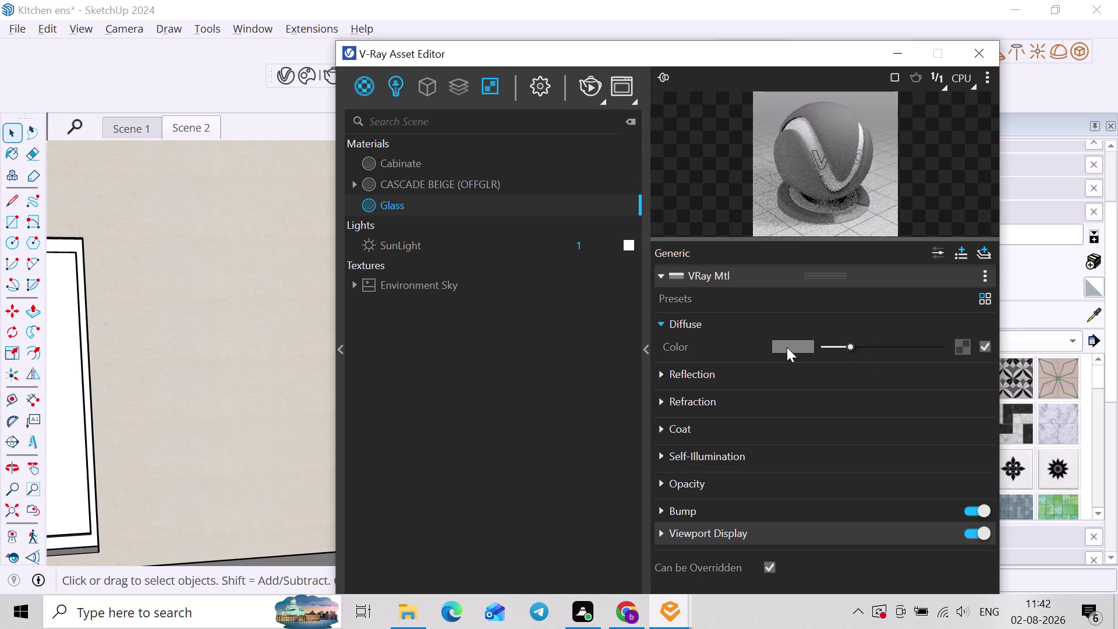
click(786, 347)
click(834, 159)
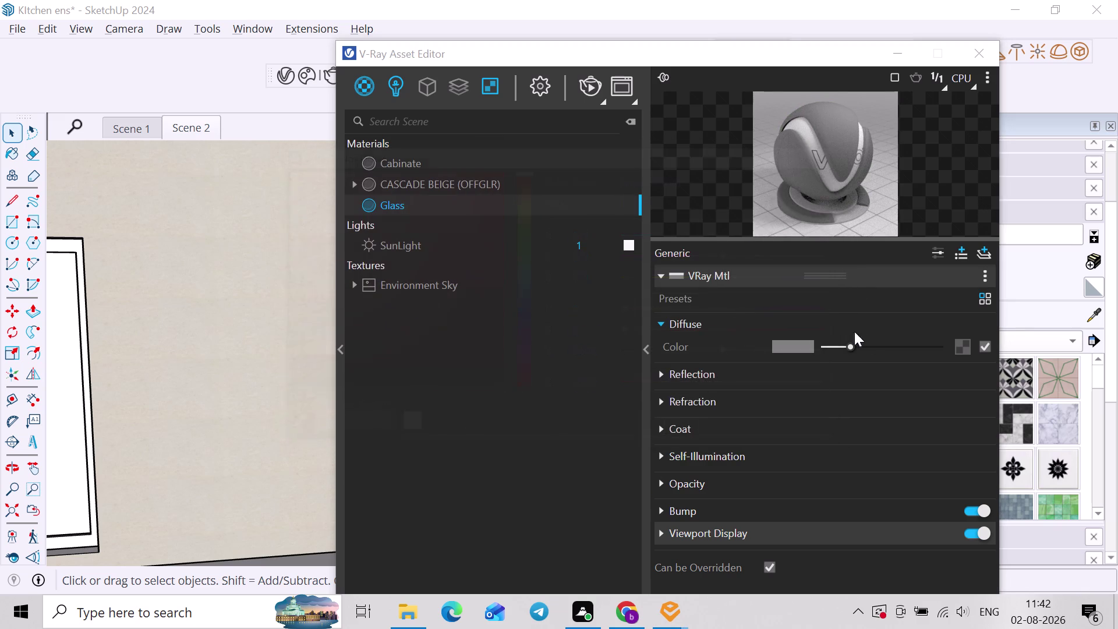
click(806, 349)
click(820, 141)
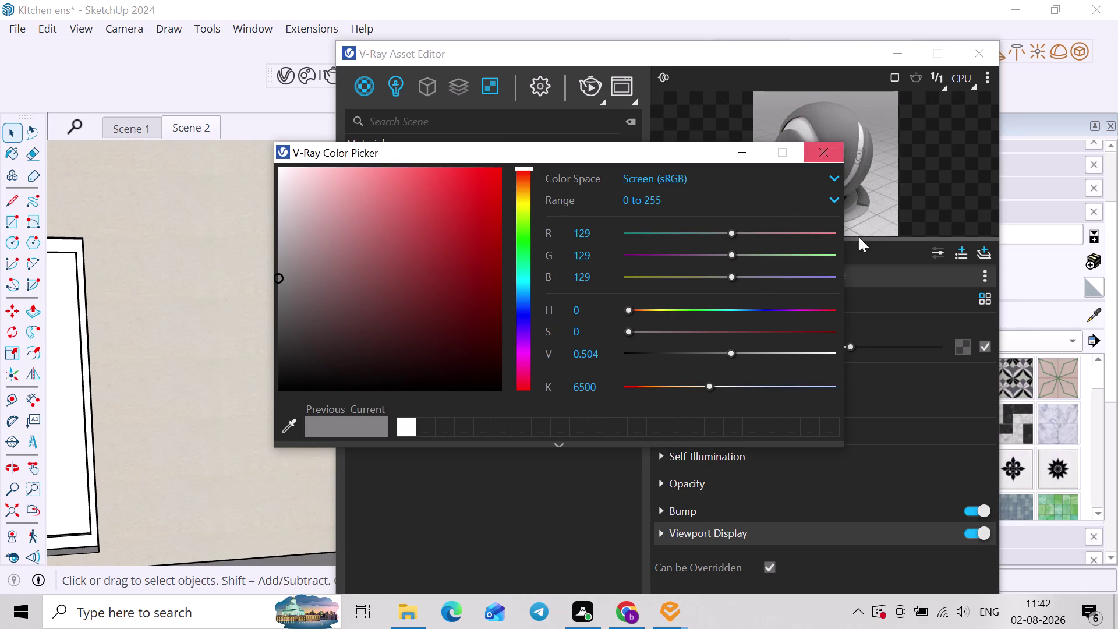
click(827, 153)
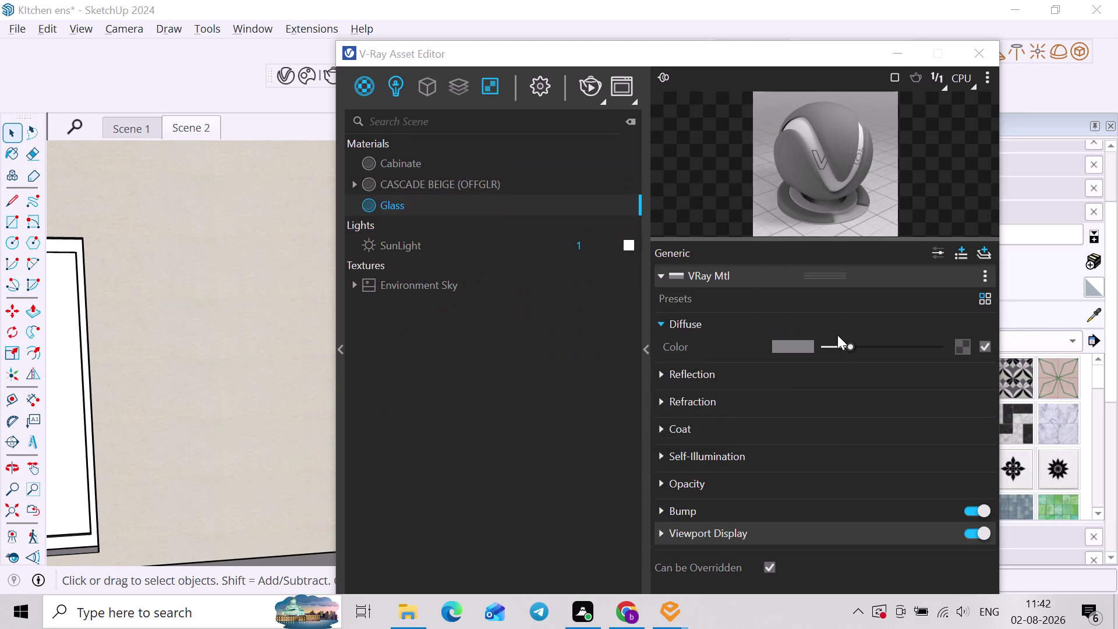
drag(837, 343, 807, 338)
Adjust the Glass reflection and raise its refraction so the glass turns transparent.
click(705, 363)
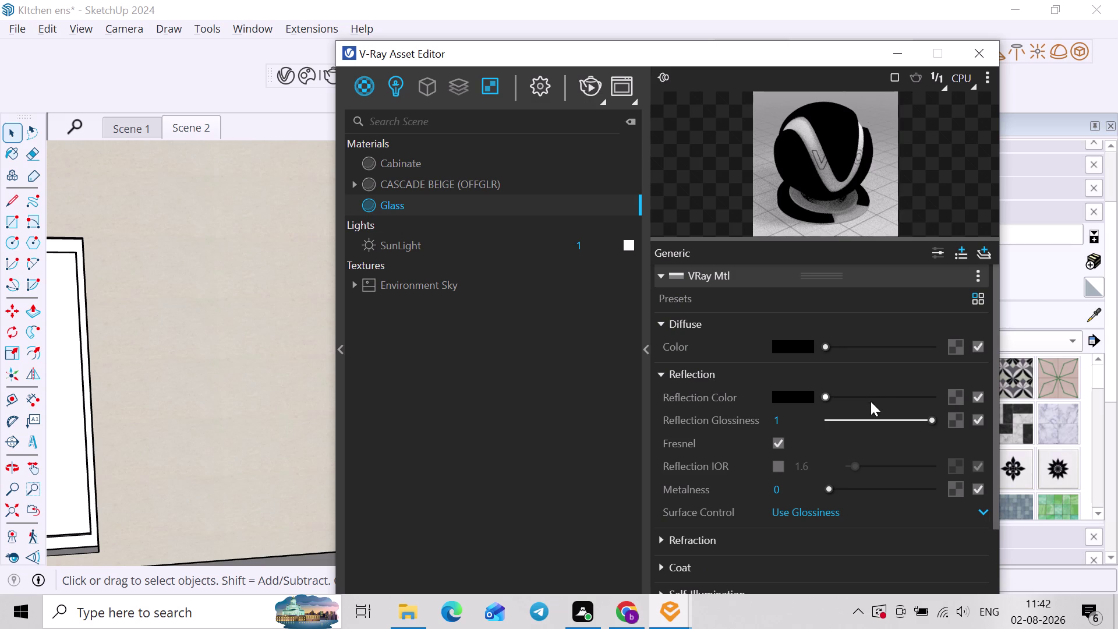
click(877, 398)
click(760, 379)
click(717, 402)
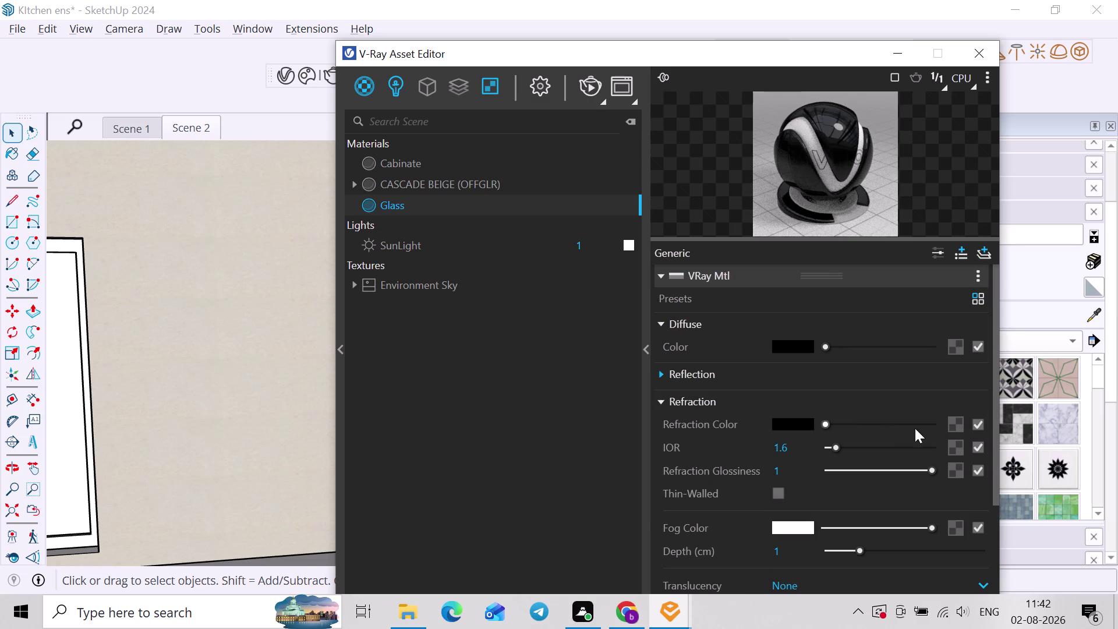
drag(827, 422, 960, 425)
click(713, 405)
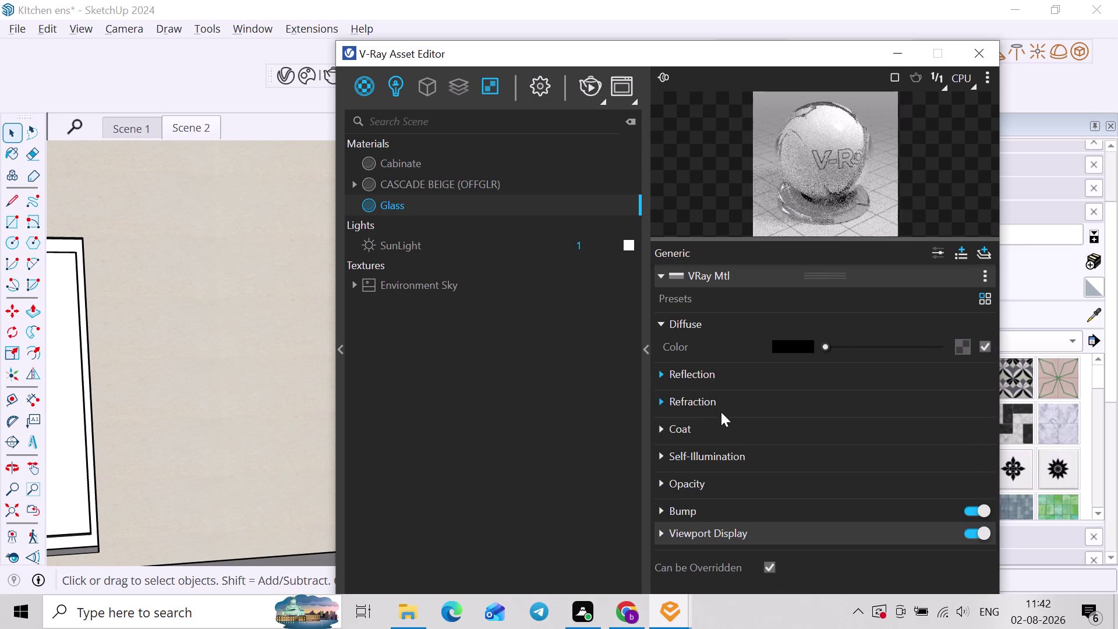
scroll(down, 3)
Try a Bitmap texture for the Glass bump, then cancel the image file dialog.
click(699, 507)
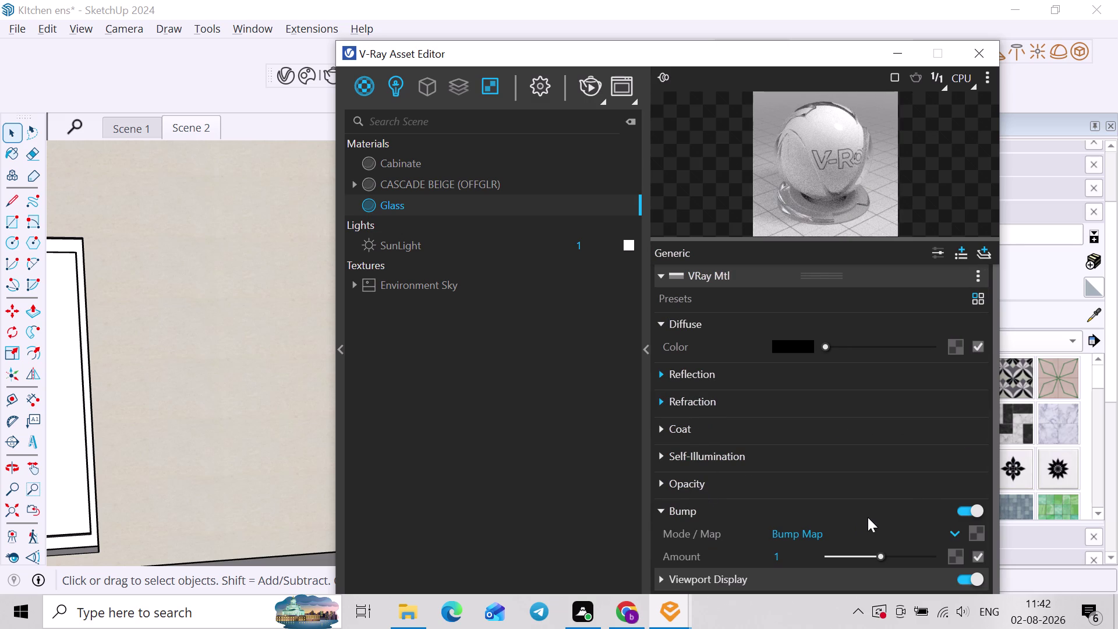
click(970, 532)
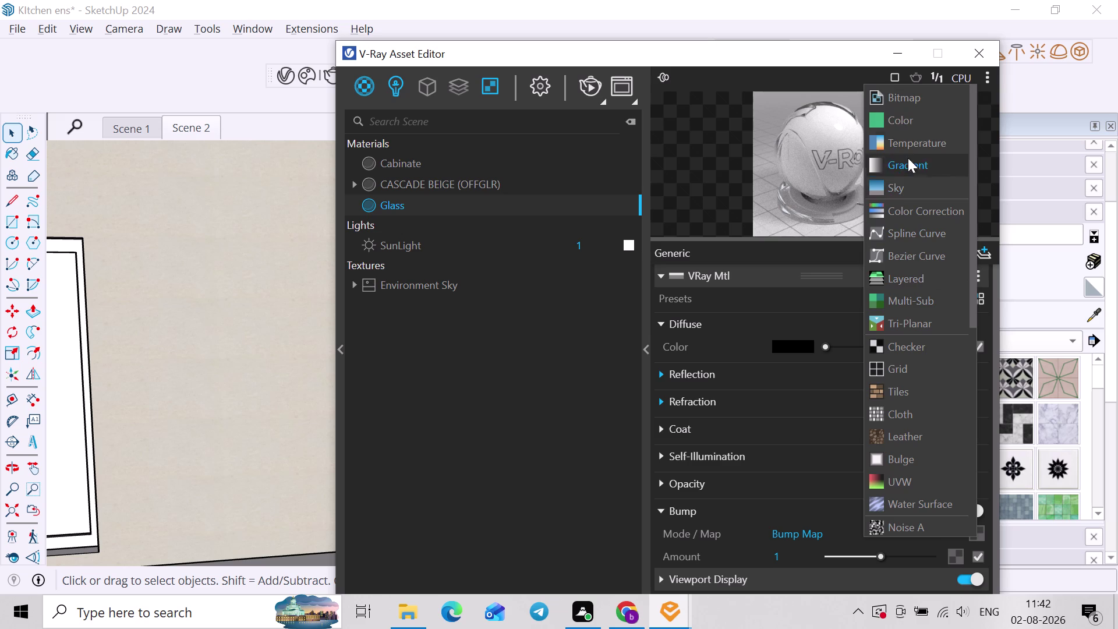
click(905, 101)
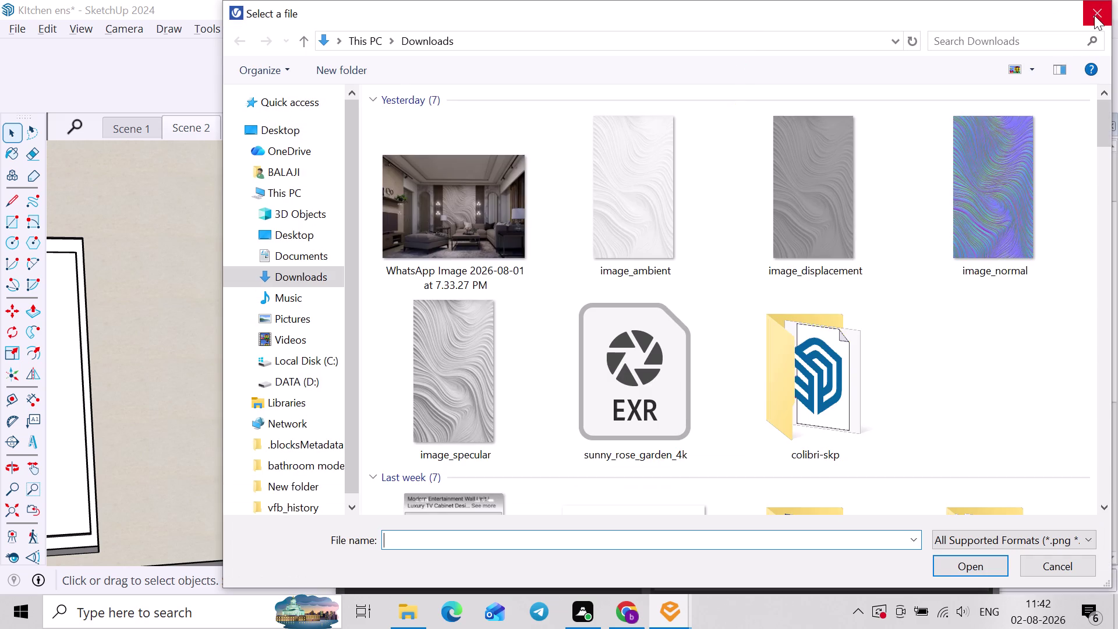
click(1095, 15)
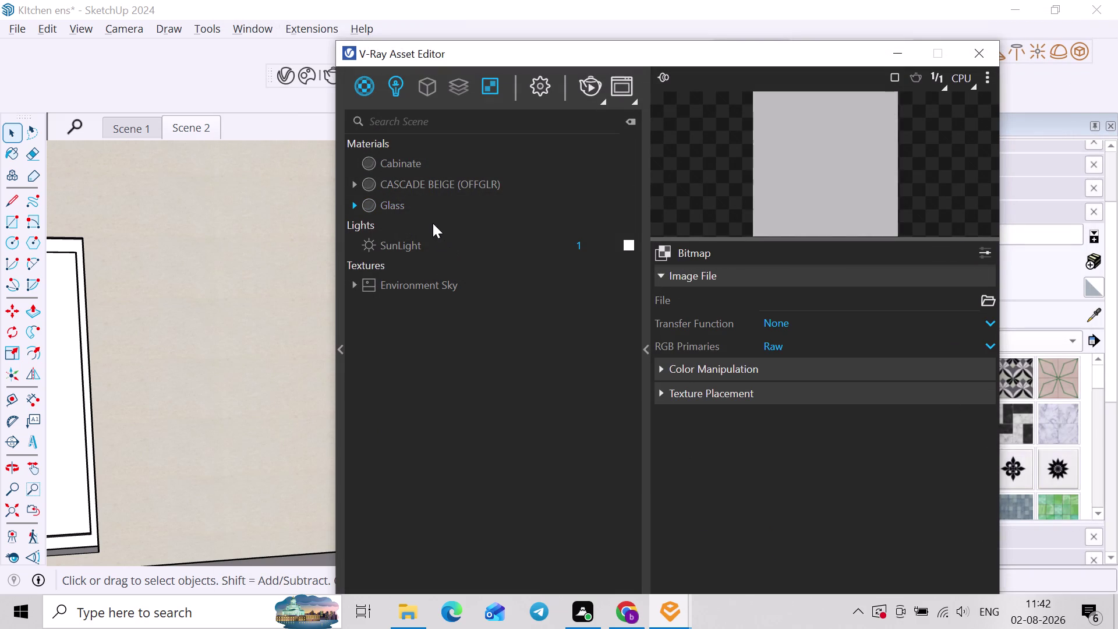
click(430, 206)
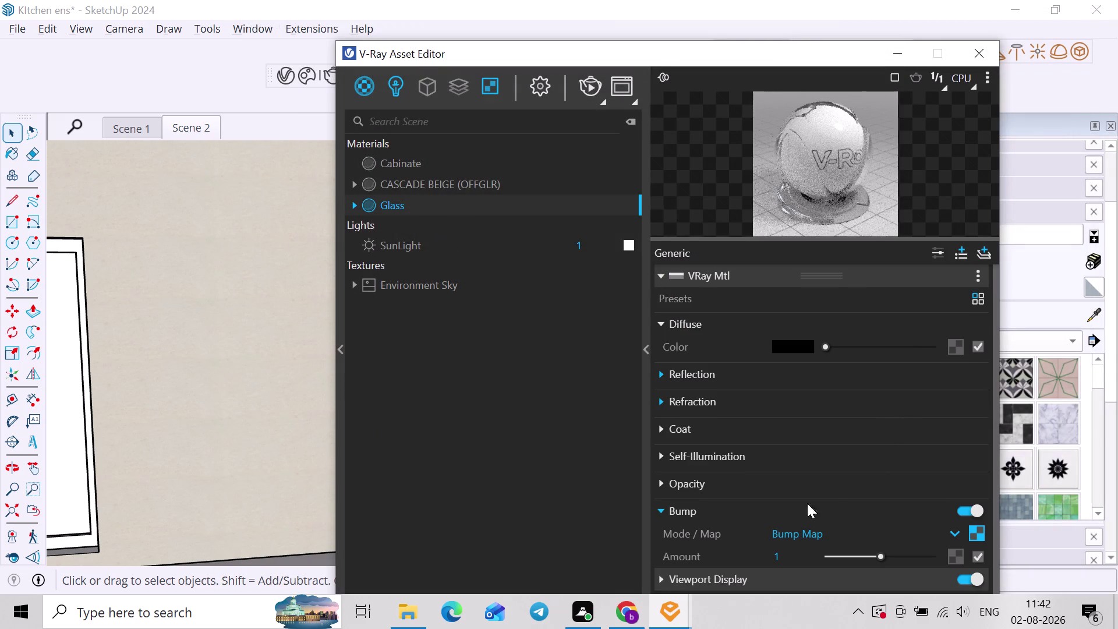
scroll(down, 3)
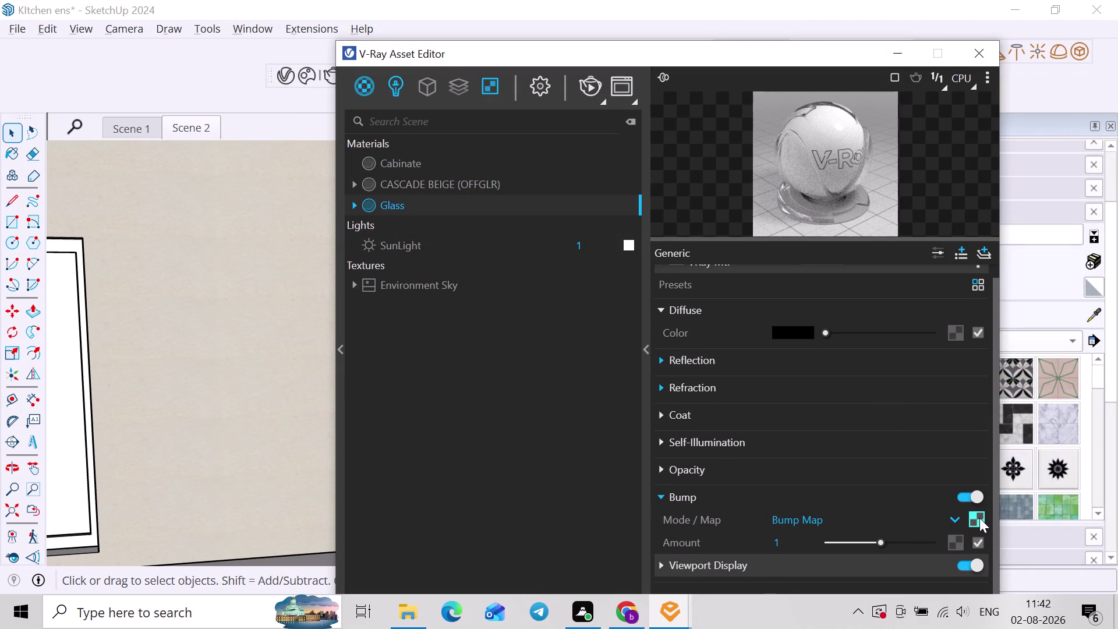
click(979, 518)
click(409, 205)
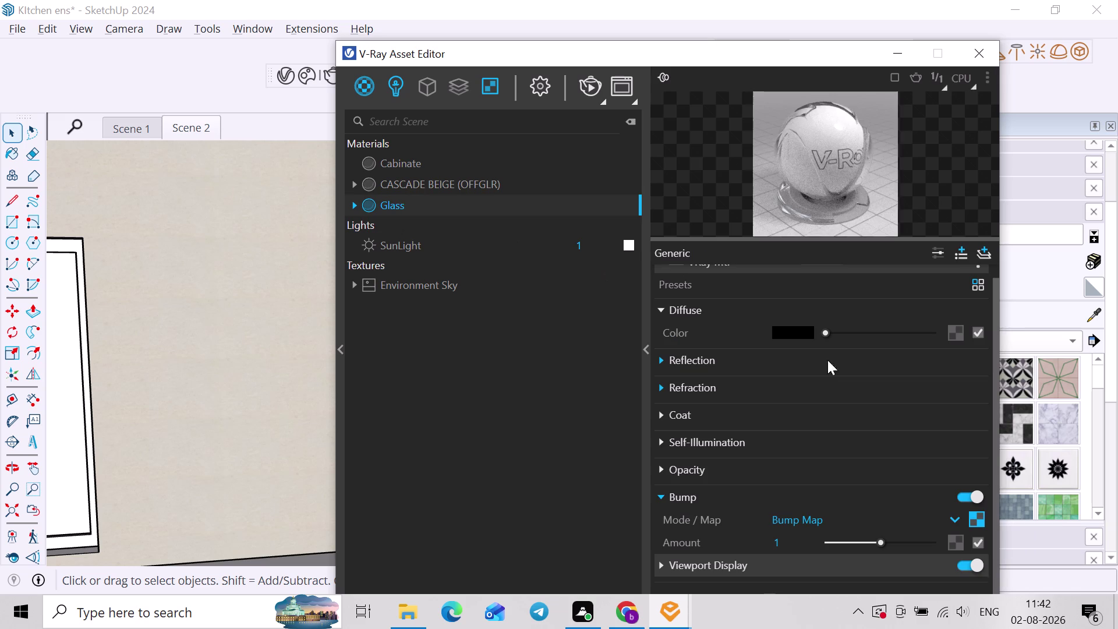
Remove the empty bitmap from the bump slot and choose the Checker texture instead.
right_click(980, 522)
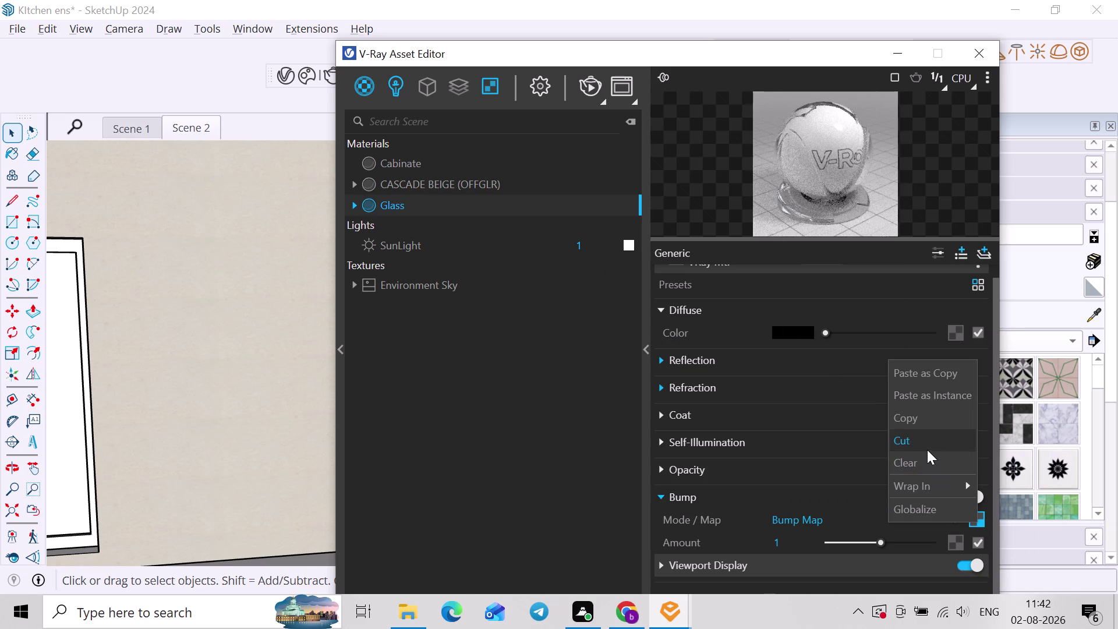
click(919, 458)
click(986, 520)
click(975, 523)
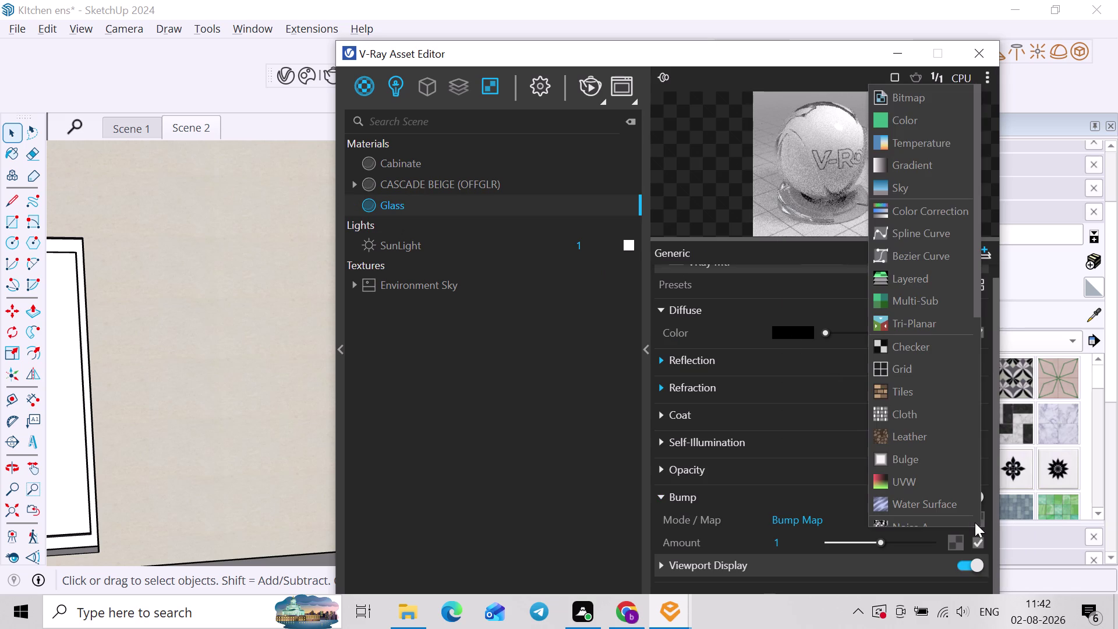
scroll(down, 3)
scroll(down, 3)
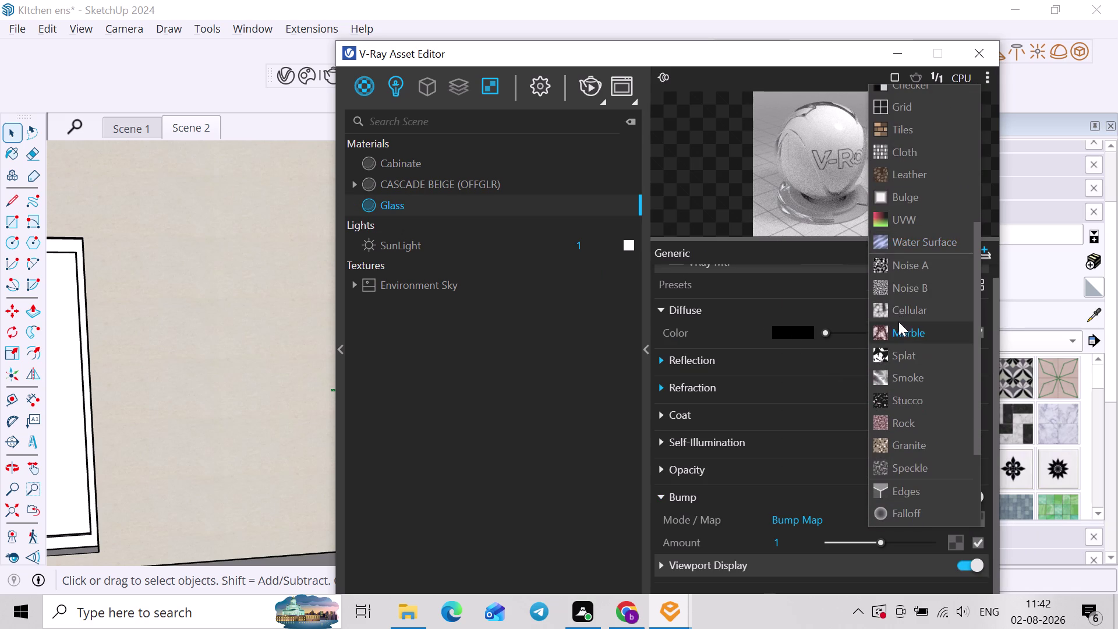
scroll(up, 3)
scroll(down, 3)
scroll(down, 3)
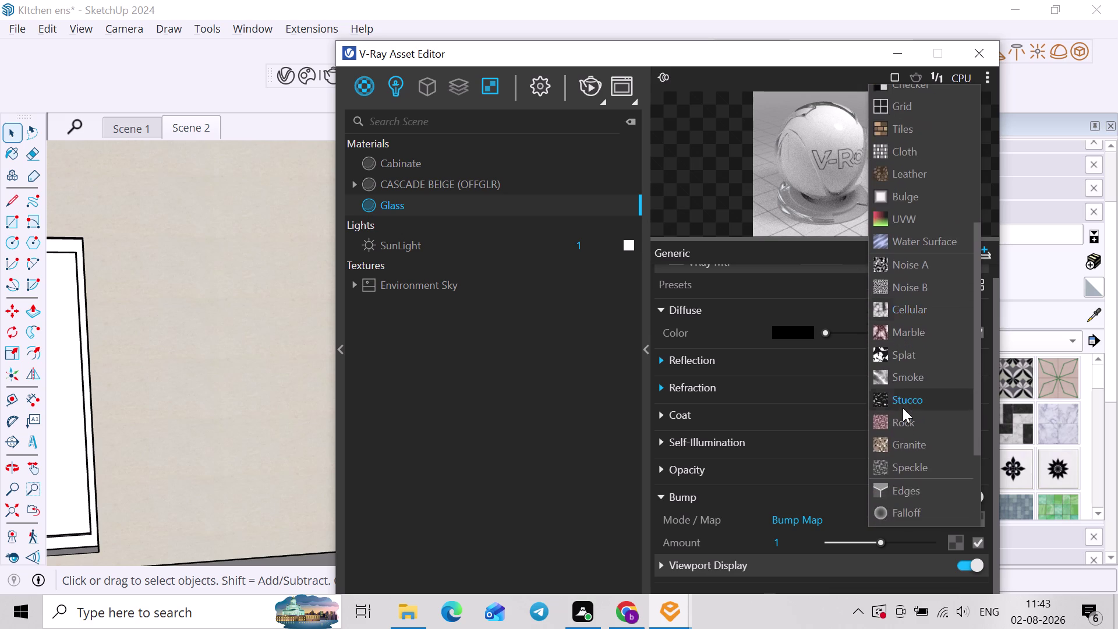
scroll(up, 3)
scroll(up, 3)
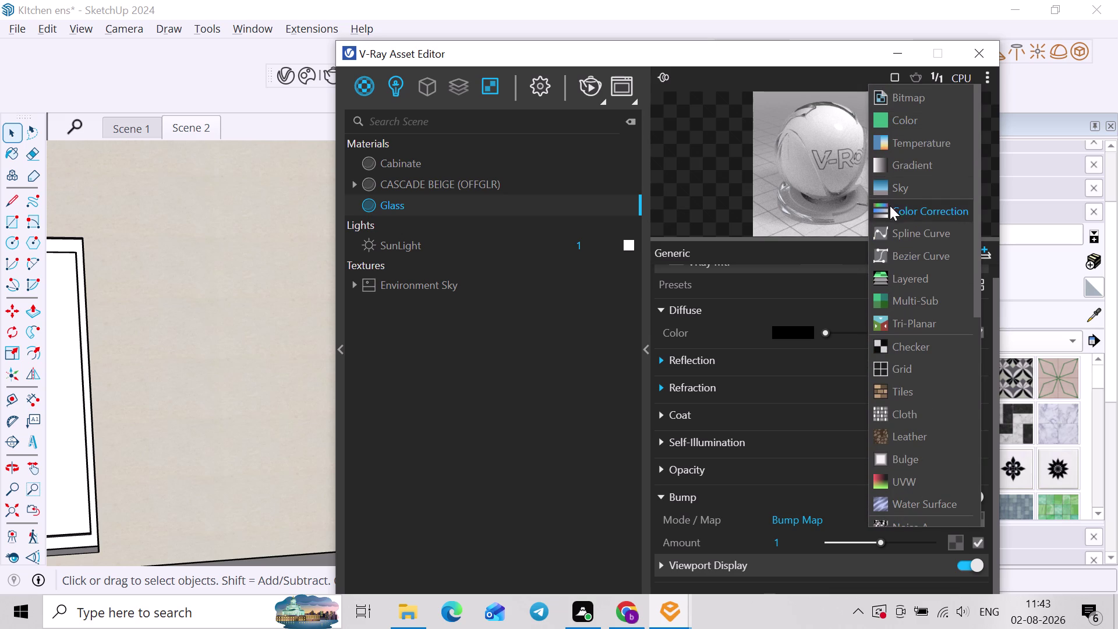
click(902, 354)
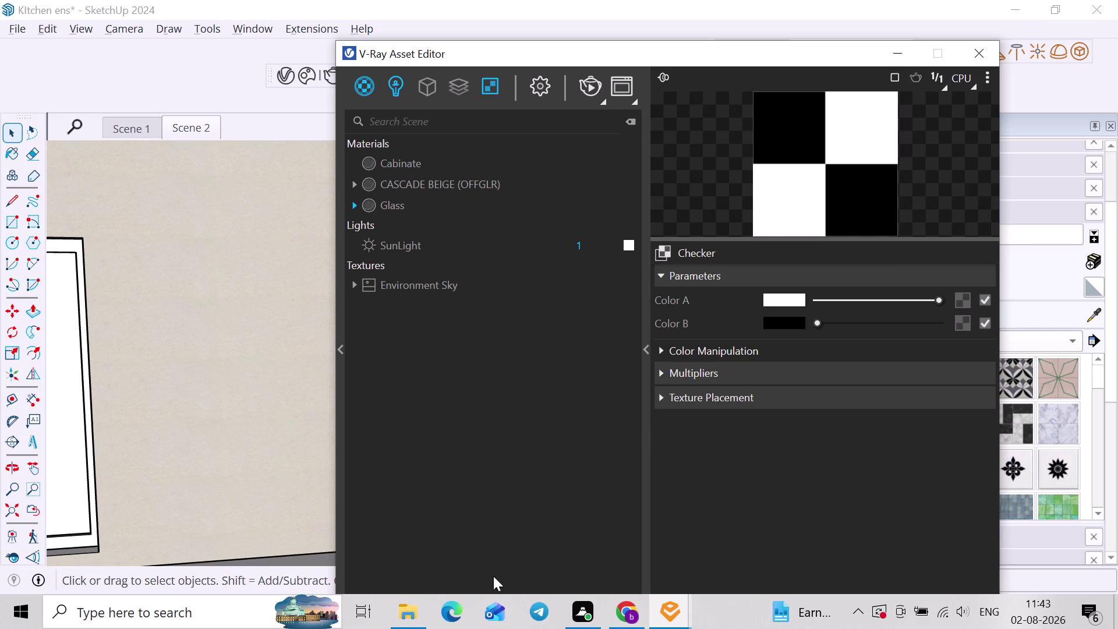
Set the Checker bump's texture placement to Repeat U 15 and Repeat V 0.
click(723, 371)
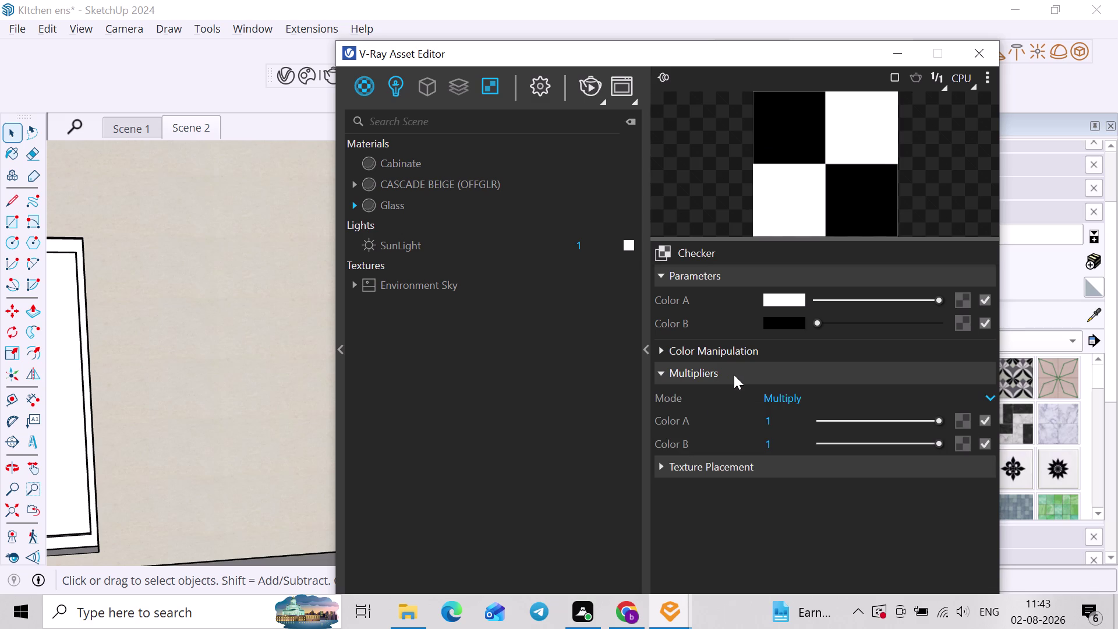
click(738, 373)
click(723, 392)
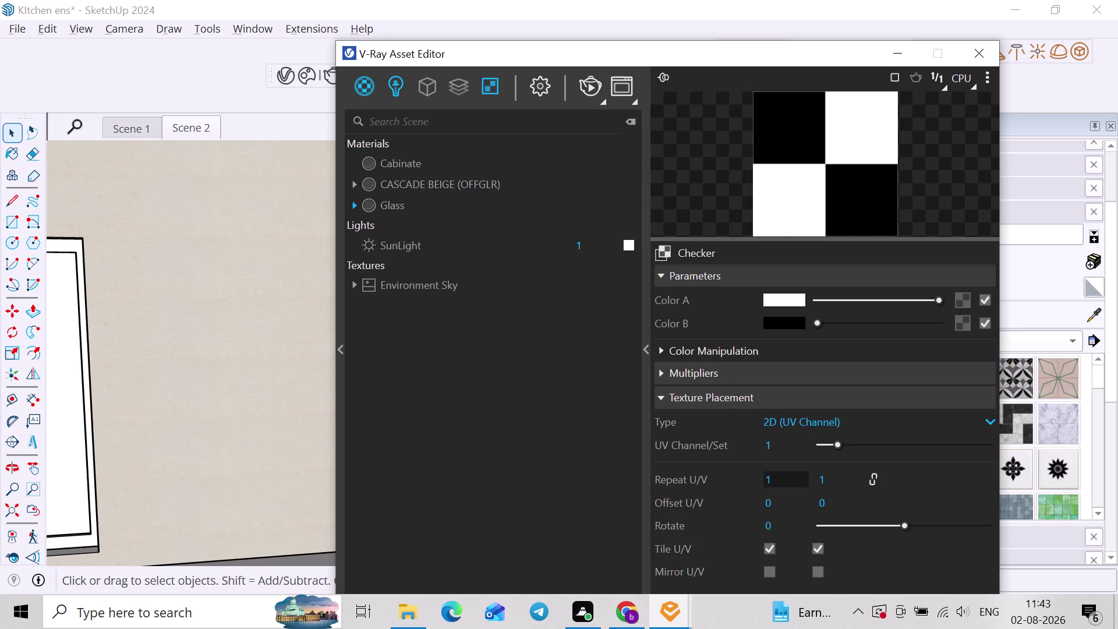
drag(777, 479, 708, 494)
key(5)
click(844, 483)
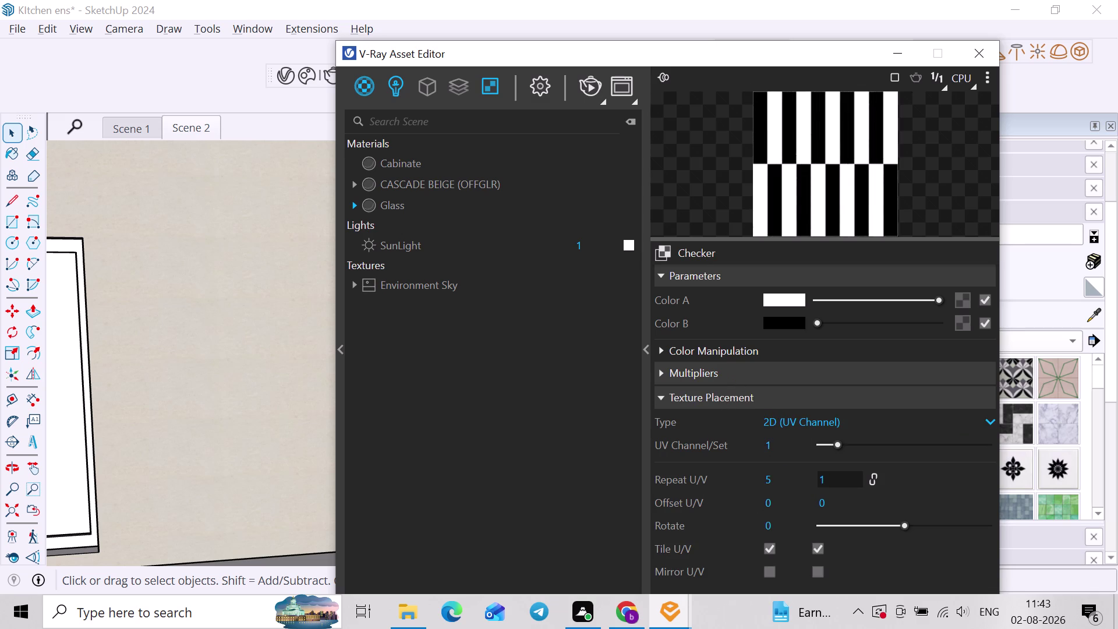
drag(837, 481, 797, 481)
key(0)
key(Return)
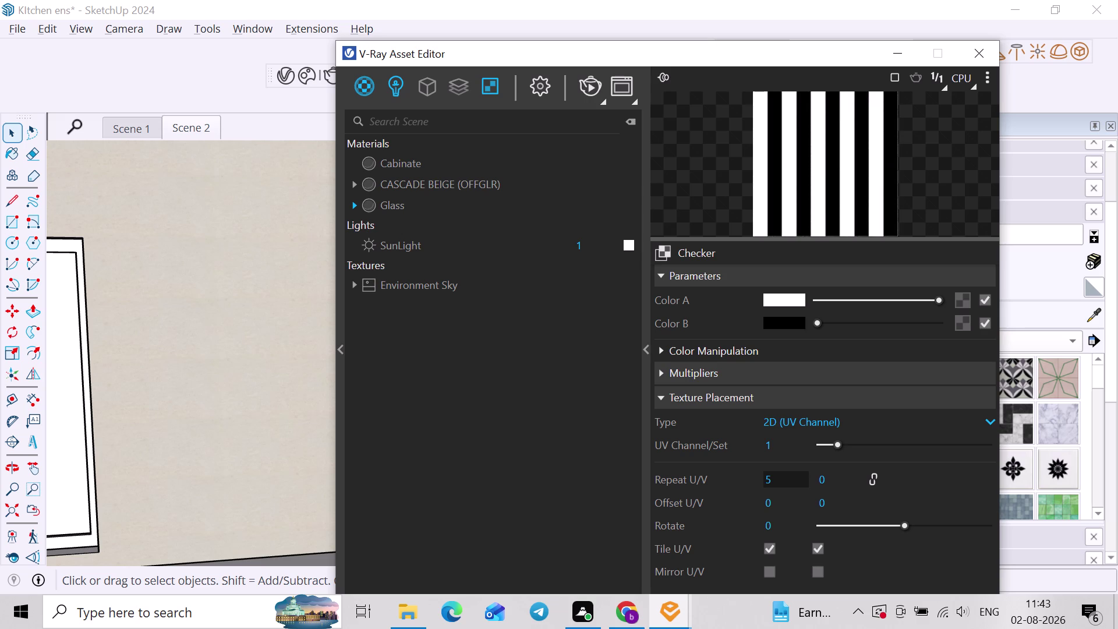
drag(783, 474, 717, 484)
key(1)
key(5)
key(Return)
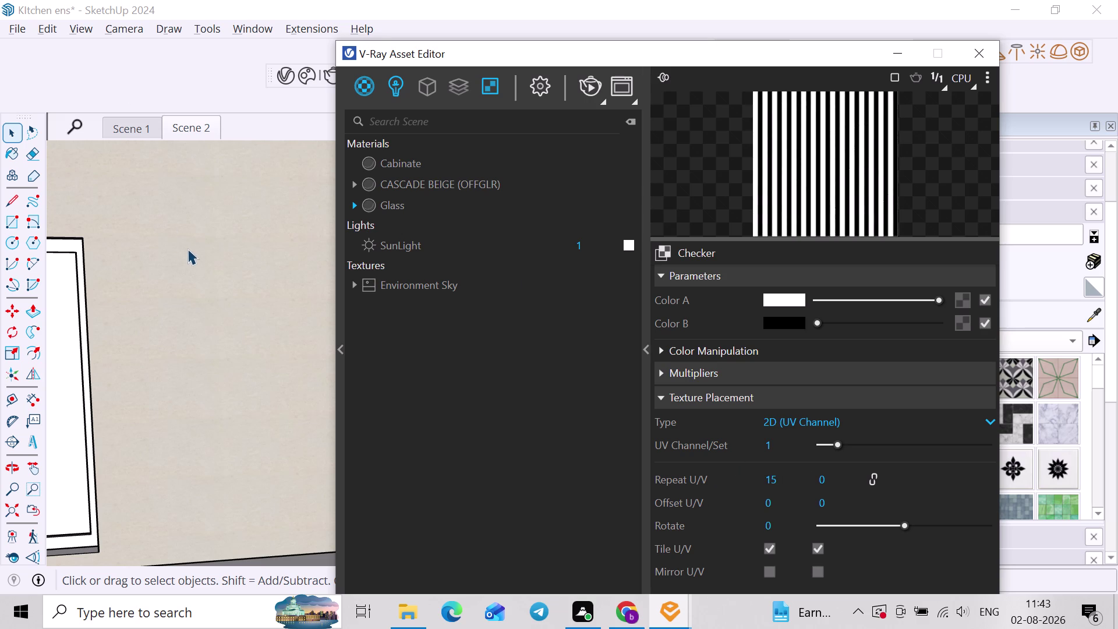
Move the view along the cabinet wall and open the upper cabinet group for editing.
click(188, 249)
scroll(down, 3)
middle_drag(194, 263, 345, 254)
scroll(down, 3)
middle_drag(276, 276, 0, 292)
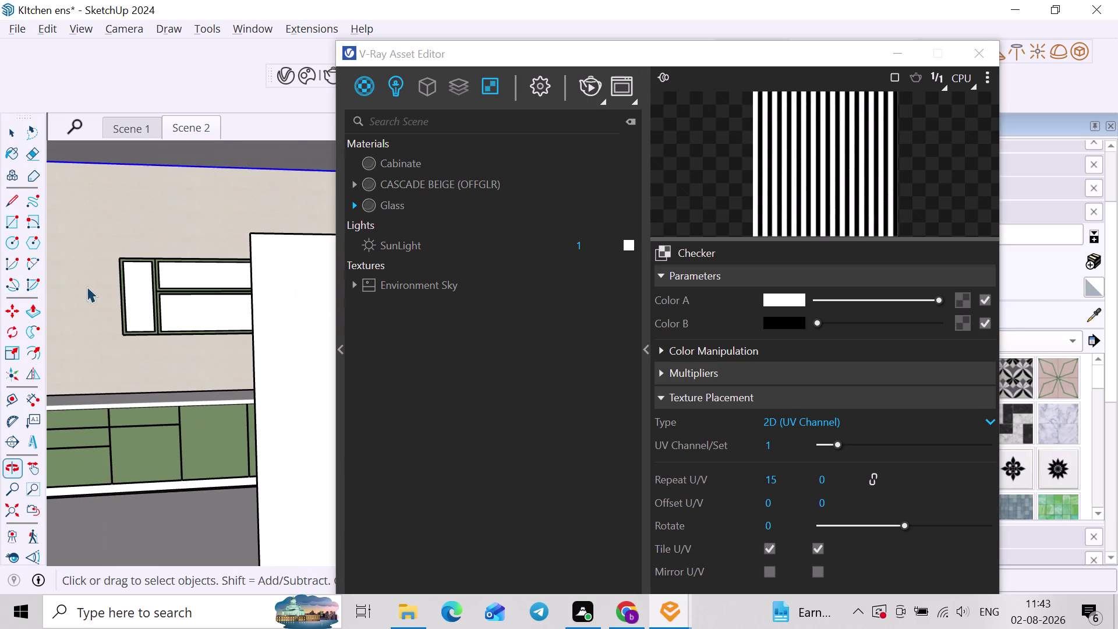
scroll(up, 3)
double_click(152, 276)
scroll(up, 3)
middle_drag(168, 269, 111, 279)
click(254, 199)
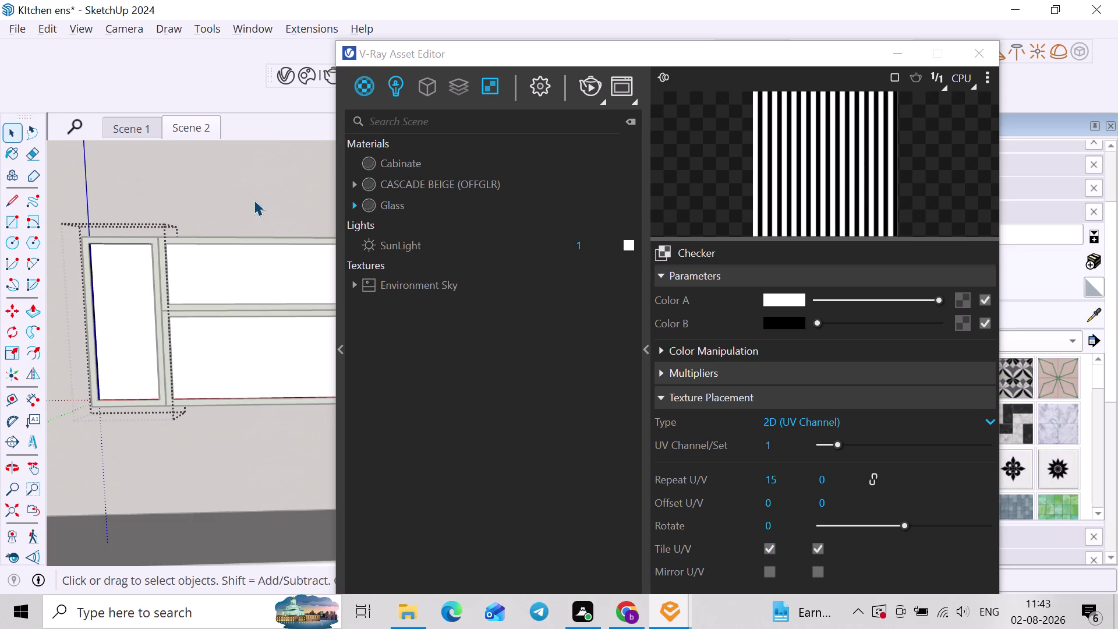
Orbit around the wall cabinets toward the tall cabinet and its glass doors.
click(128, 290)
click(227, 282)
click(222, 323)
scroll(down, 3)
middle_drag(211, 332, 242, 337)
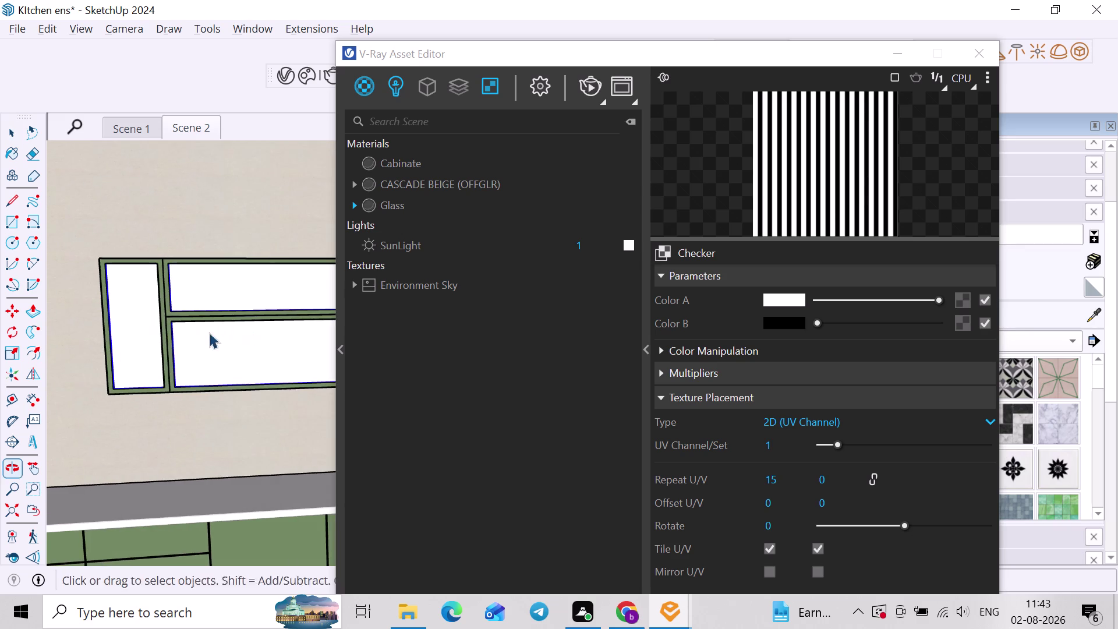
middle_drag(204, 332, 256, 341)
middle_drag(220, 342, 109, 342)
middle_drag(120, 343, 176, 355)
middle_drag(196, 343, 54, 329)
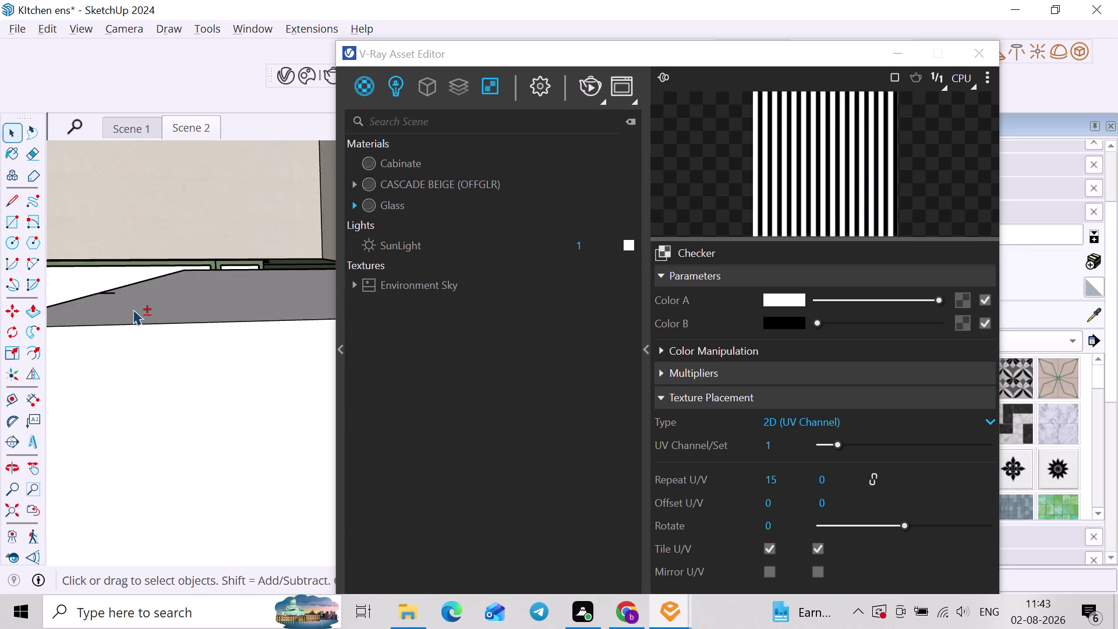
middle_drag(133, 310, 263, 353)
middle_drag(121, 308, 435, 366)
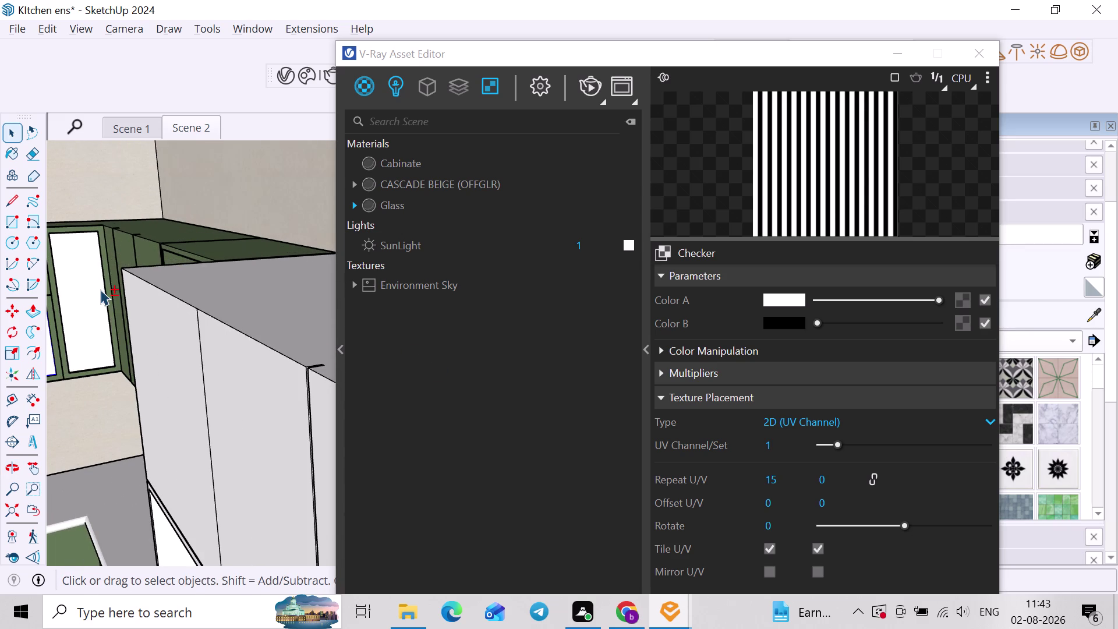
Select Glass in the V-Ray Asset Editor list to show its Bump Map settings.
click(88, 289)
click(422, 201)
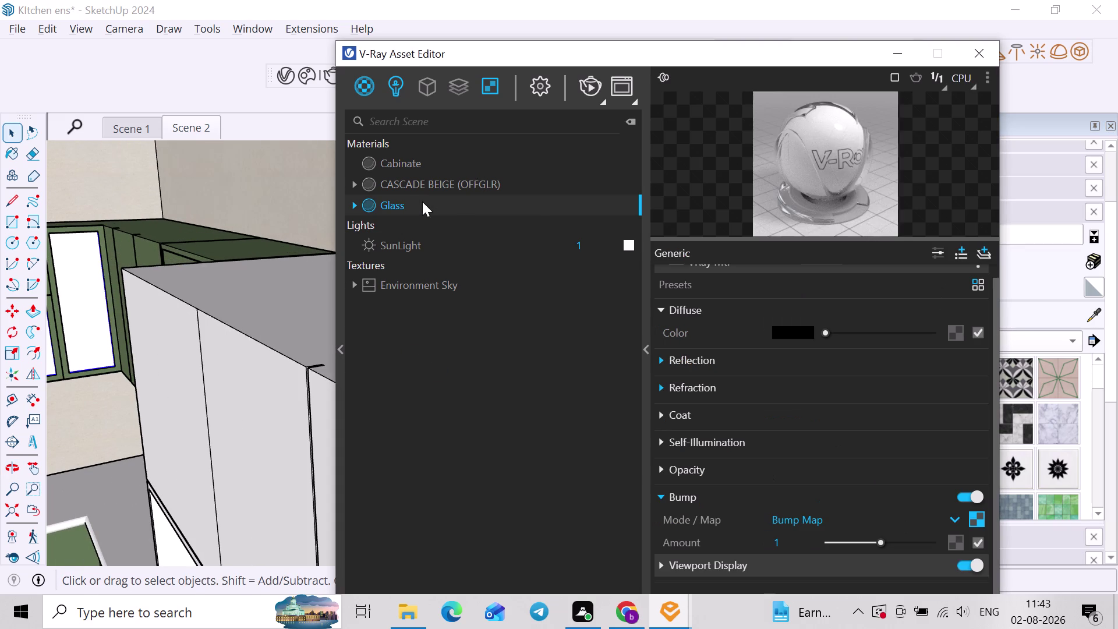
right_click(423, 202)
click(437, 236)
Orbit back to a cabinet overview and start a V-Ray test render of the kitchen.
scroll(down, 3)
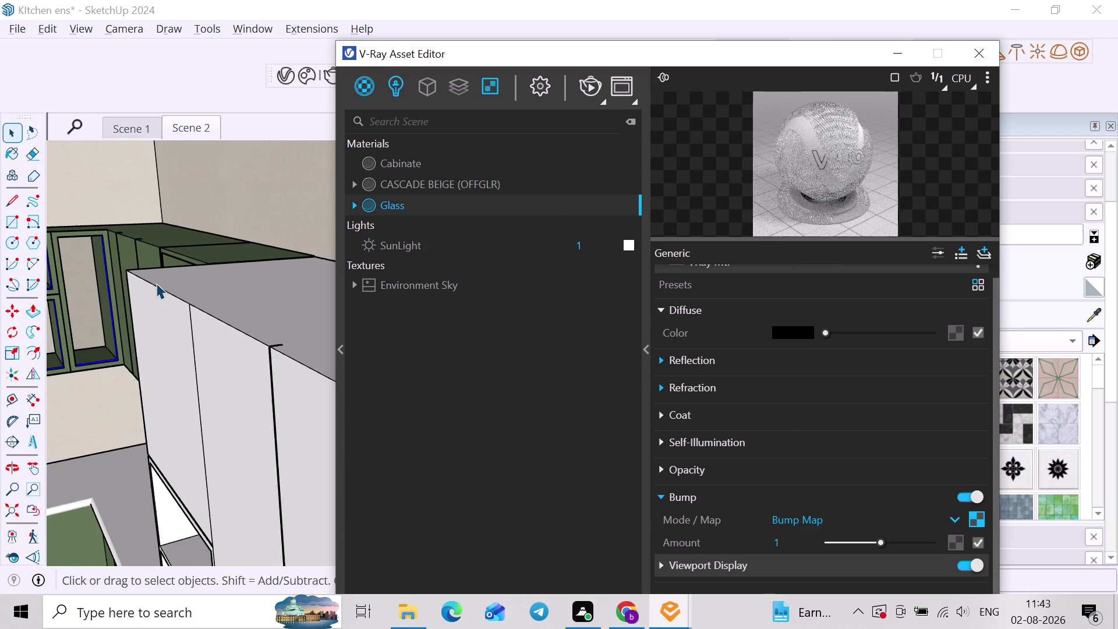
scroll(down, 3)
middle_drag(165, 252, 266, 244)
middle_drag(187, 289, 257, 280)
middle_drag(233, 299, 233, 271)
key(space)
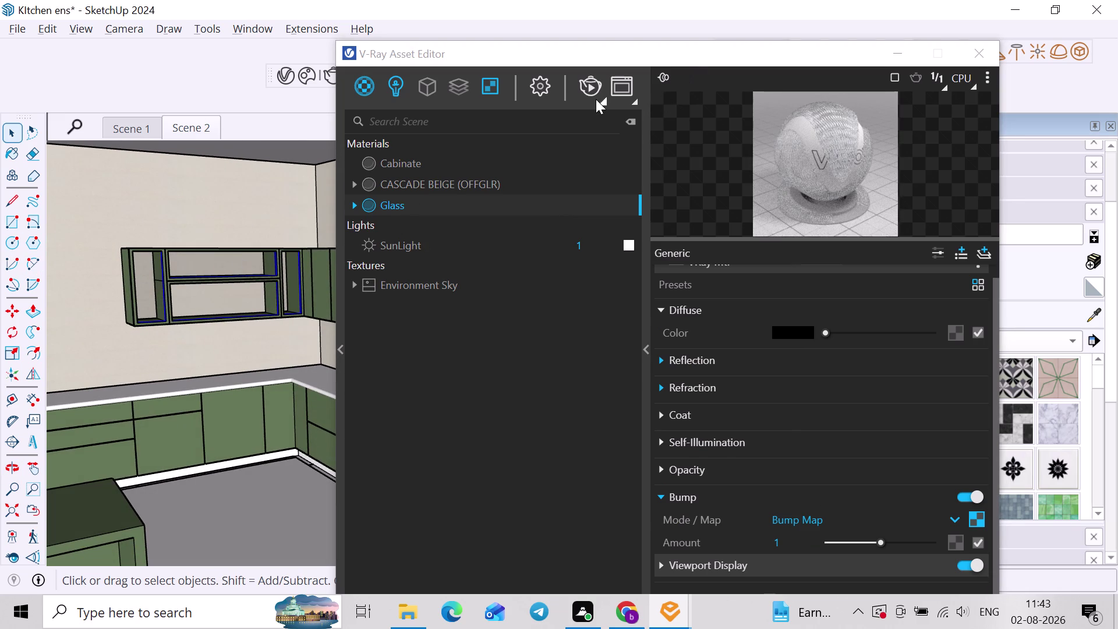
click(591, 88)
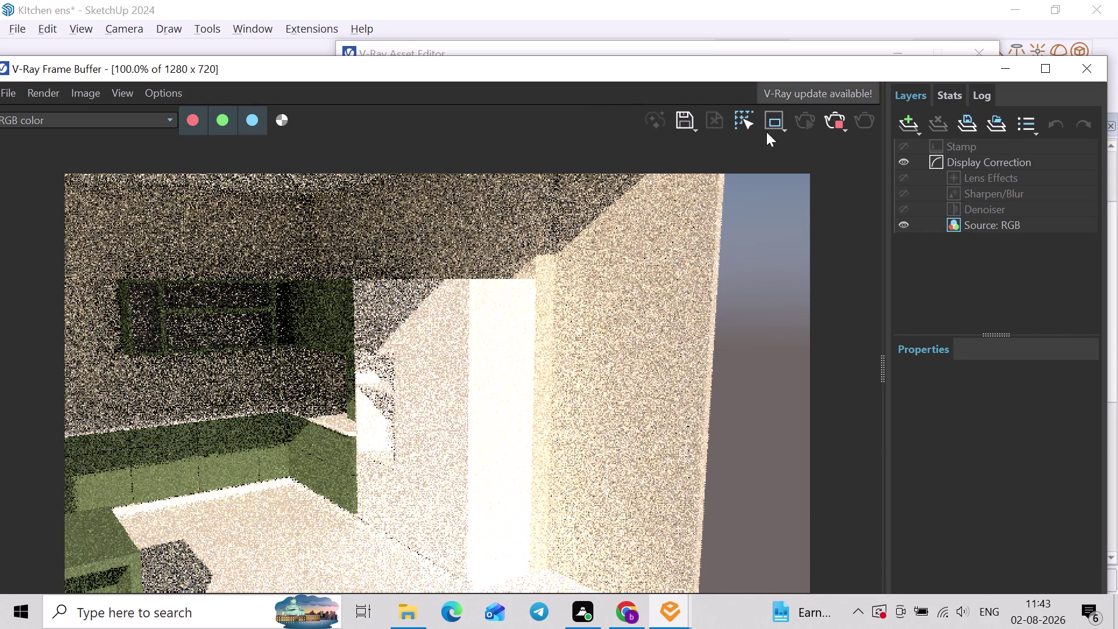
Move and shrink the V-Ray Frame Buffer window to inspect the kitchen test render.
scroll(up, 3)
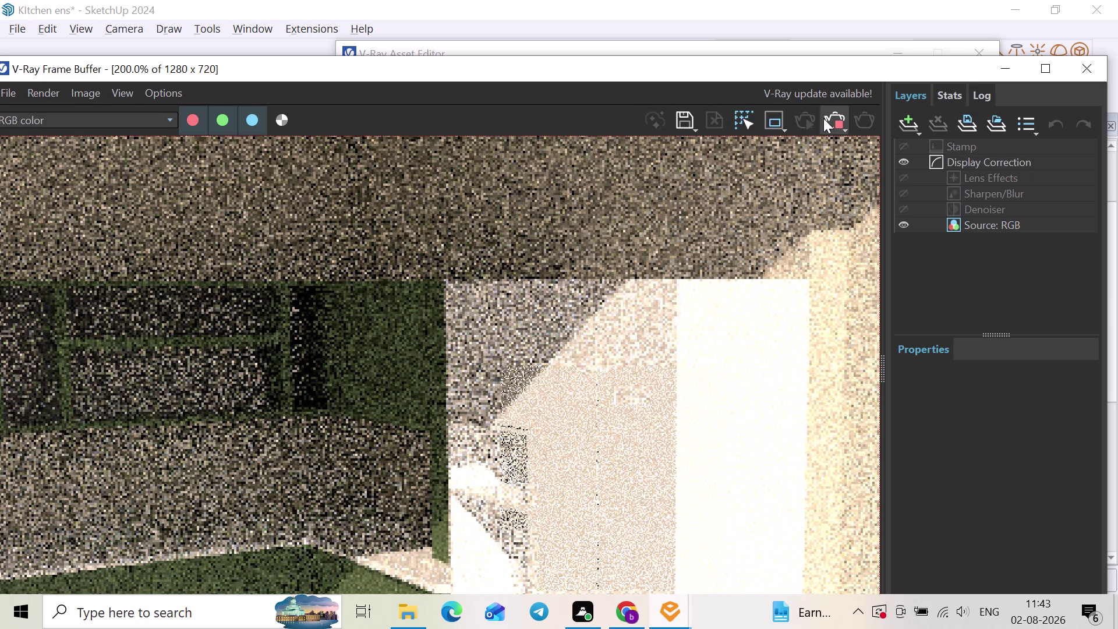
click(837, 117)
drag(835, 86, 976, 128)
drag(755, 84, 884, 101)
drag(277, 67, 449, 60)
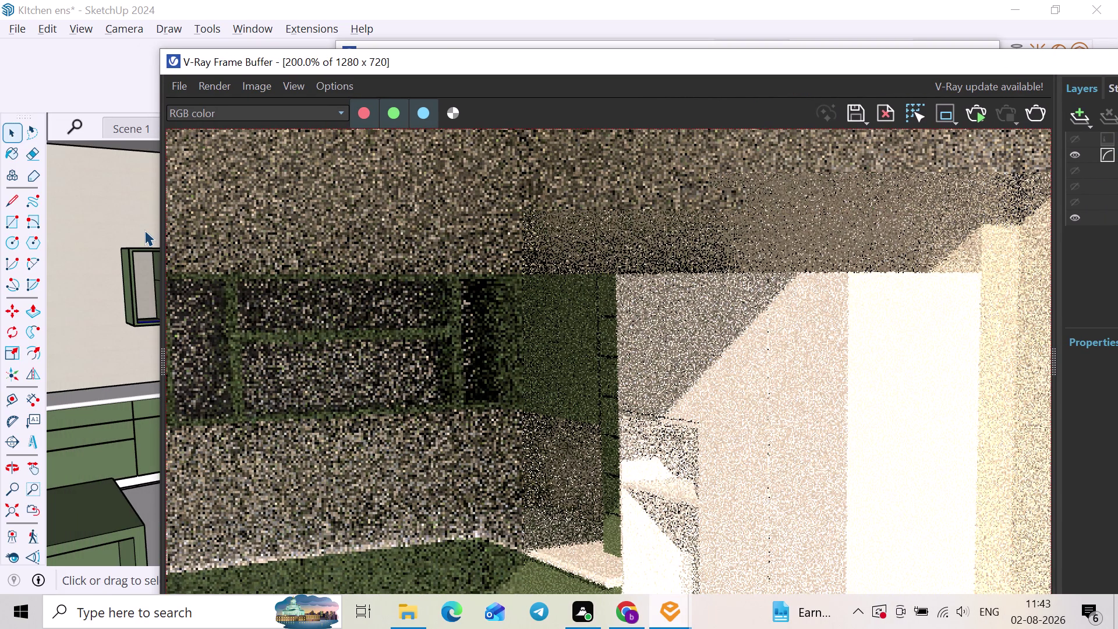
drag(156, 224, 712, 264)
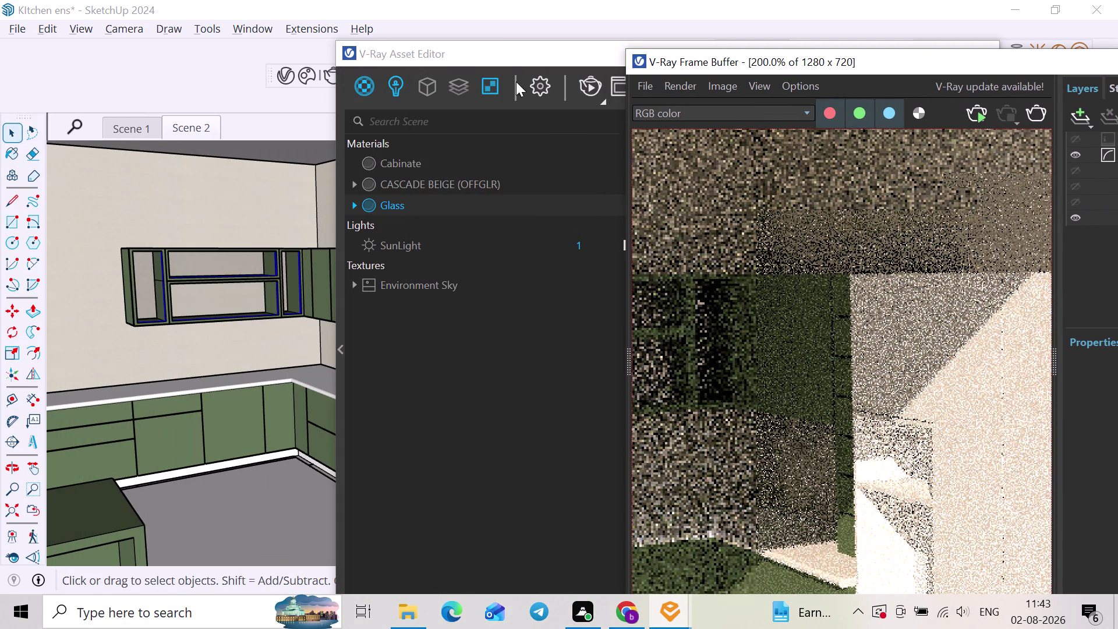
drag(663, 63, 353, 52)
scroll(down, 3)
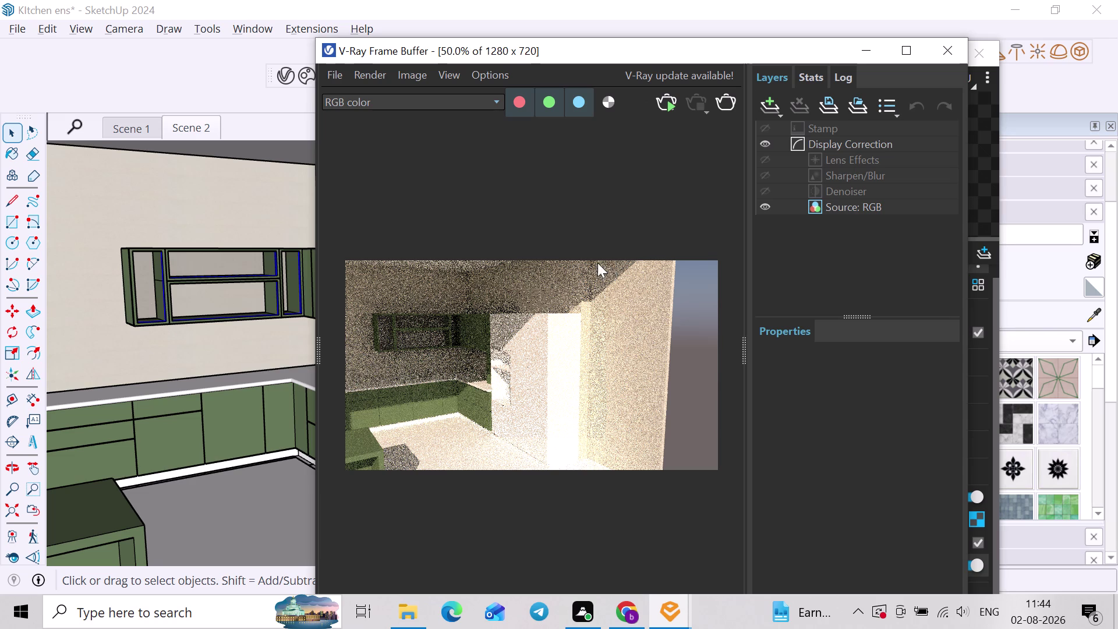
scroll(up, 3)
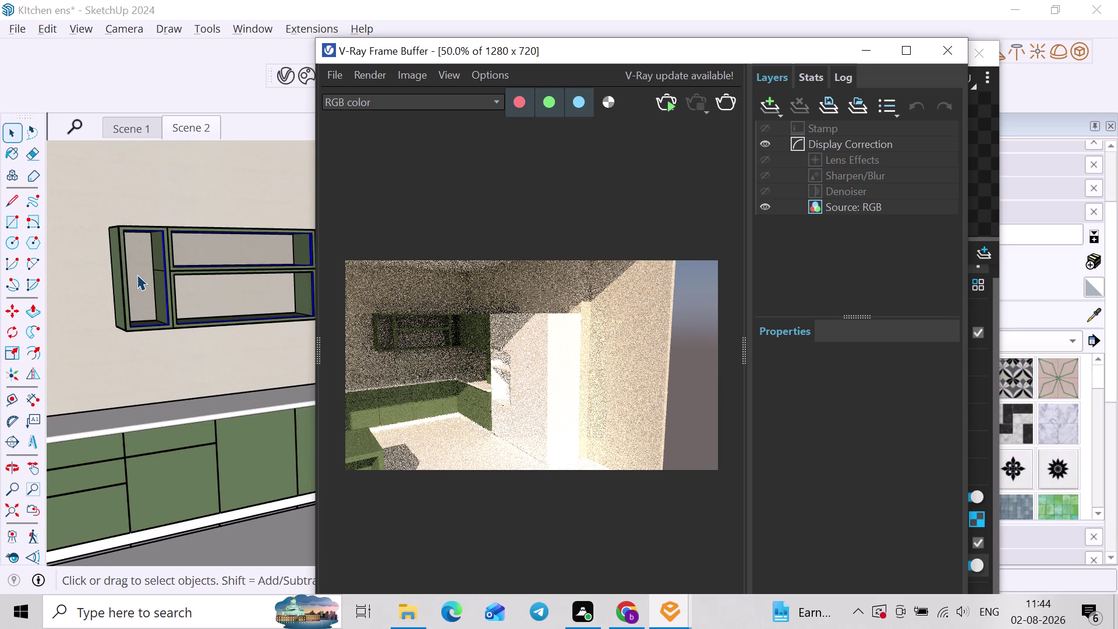
Select a glass panel in the wall cabinet and choose an option from its context menu.
click(136, 275)
scroll(up, 3)
right_click(141, 269)
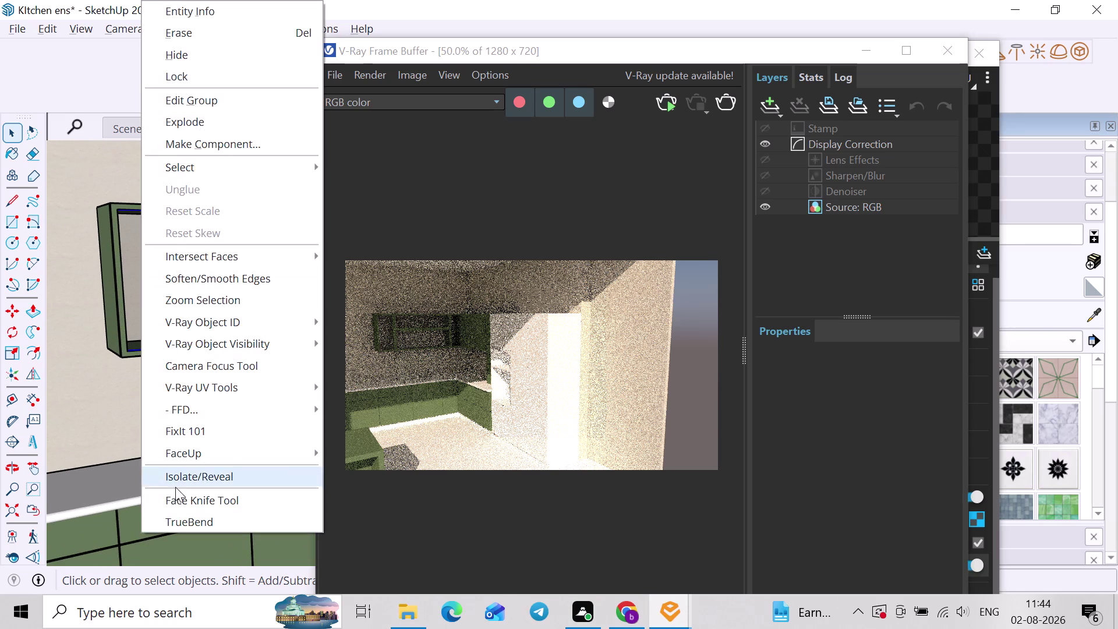
click(170, 480)
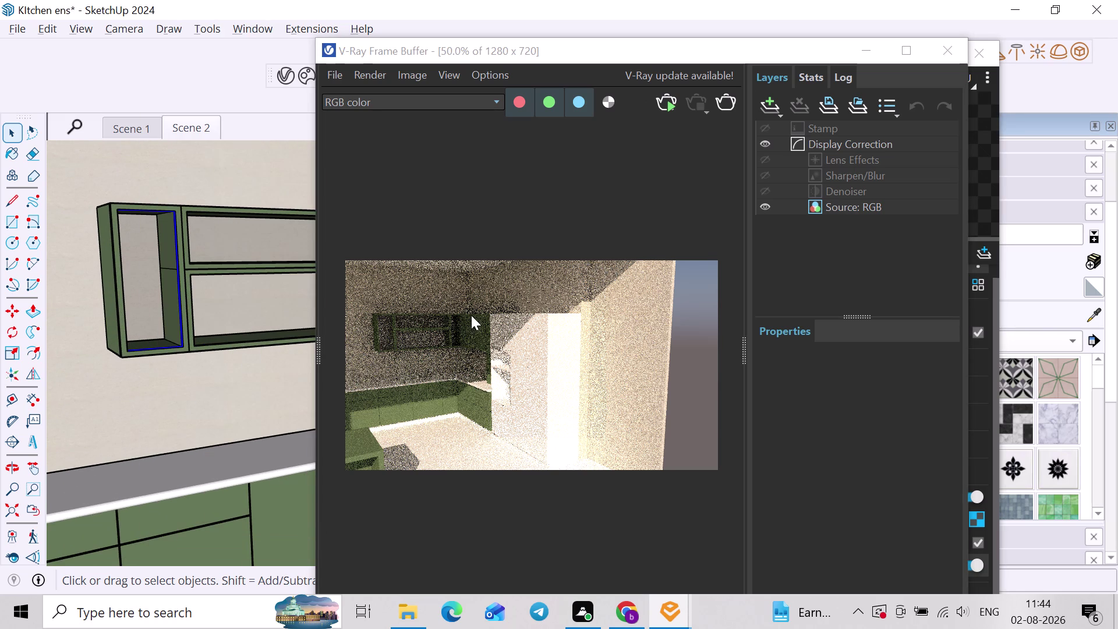
Pan to the cabinet's left glass panel, select it, and bring up its context menu.
scroll(up, 3)
scroll(down, 3)
middle_drag(192, 269, 119, 296)
click(187, 284)
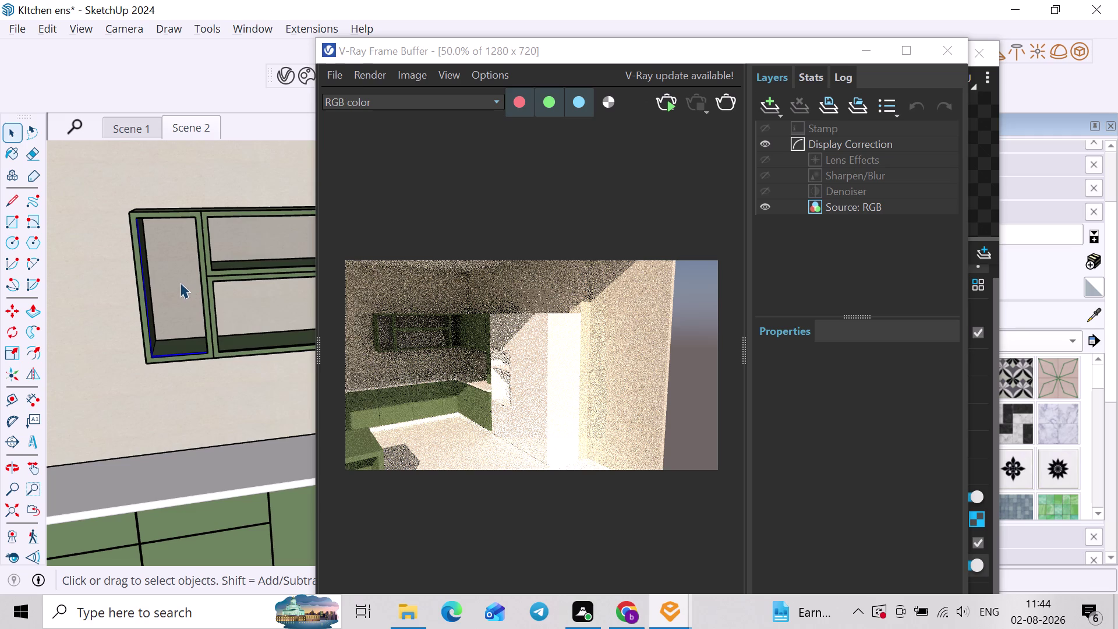
right_click(177, 281)
Isolate the glass panel from the model, deselect it, and orbit around it.
click(190, 473)
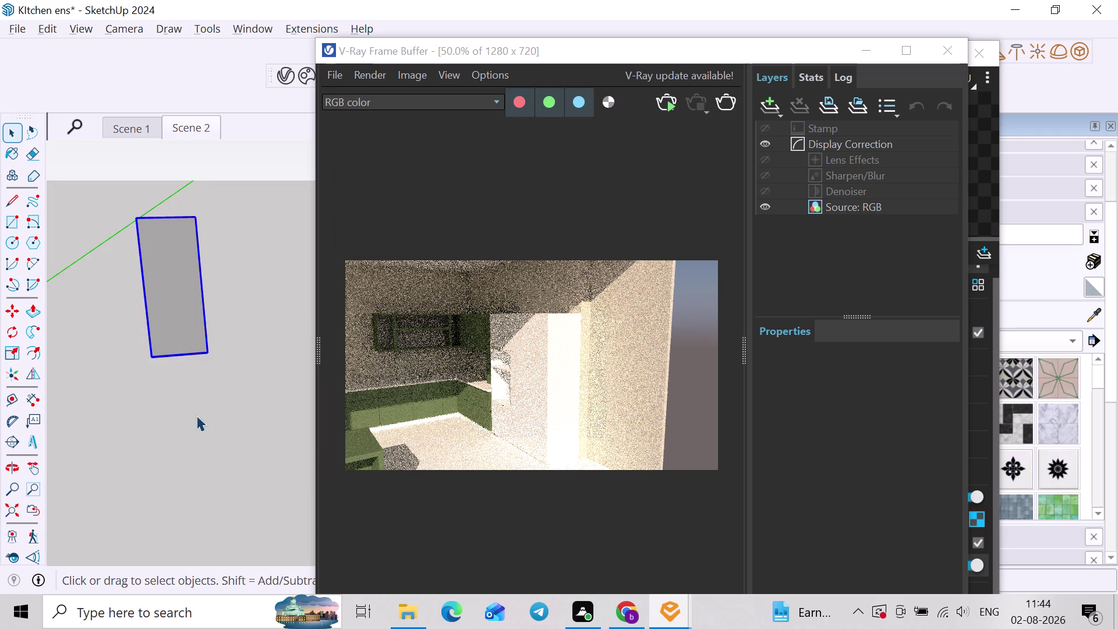
scroll(up, 3)
click(249, 294)
middle_drag(187, 250, 269, 332)
scroll(up, 3)
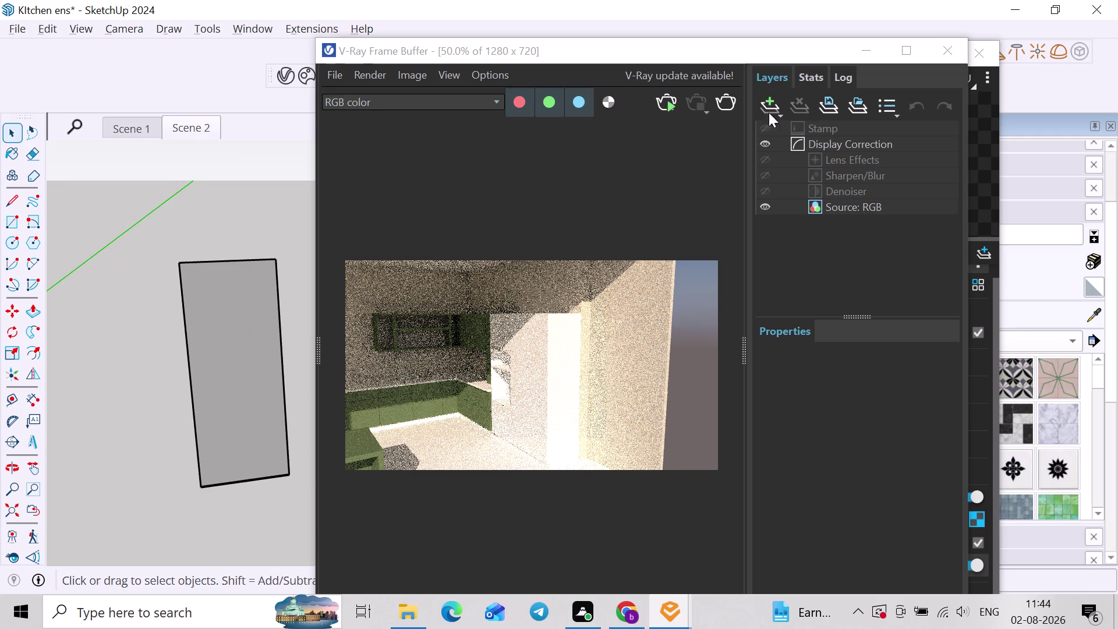
Render the isolated glass panel with V-Ray and zoom in the Frame Buffer.
click(670, 105)
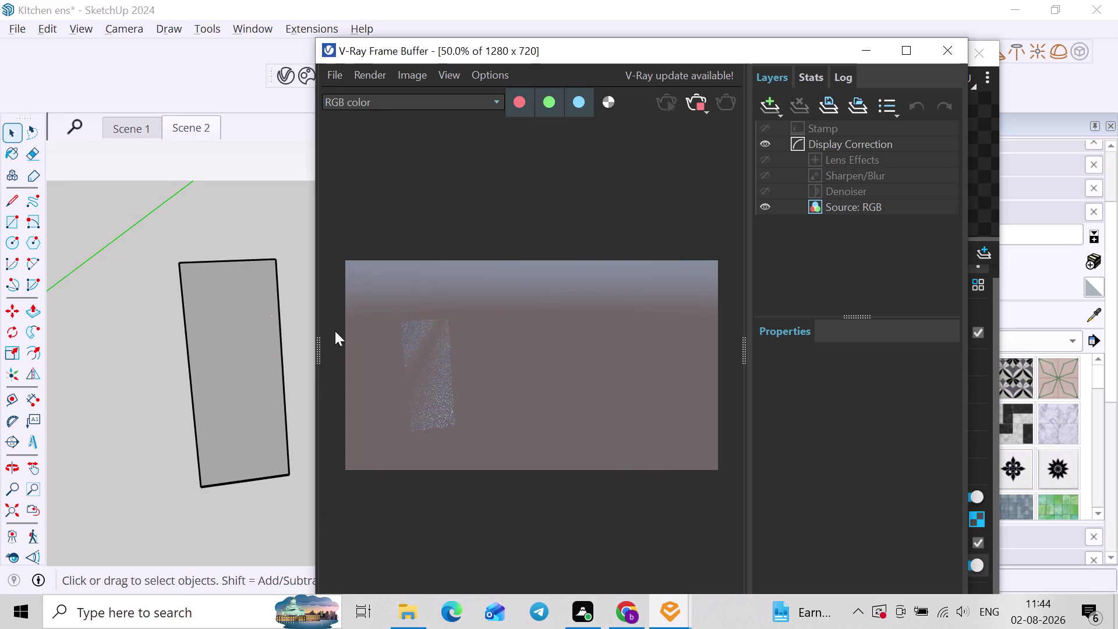
scroll(up, 3)
scroll(up, 3)
scroll(down, 3)
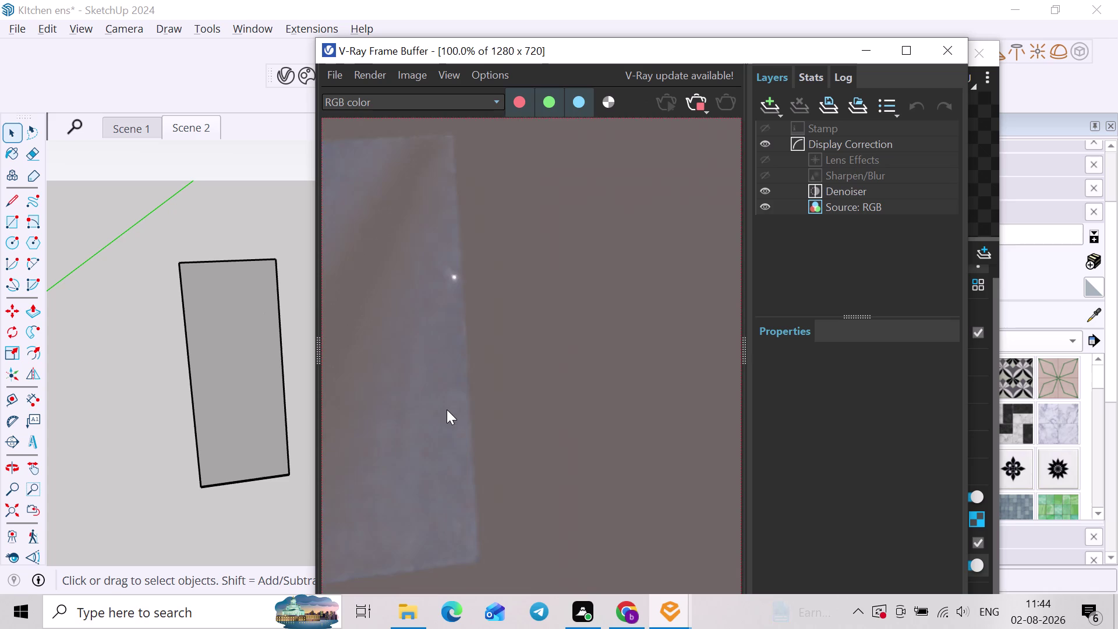
scroll(up, 3)
scroll(down, 3)
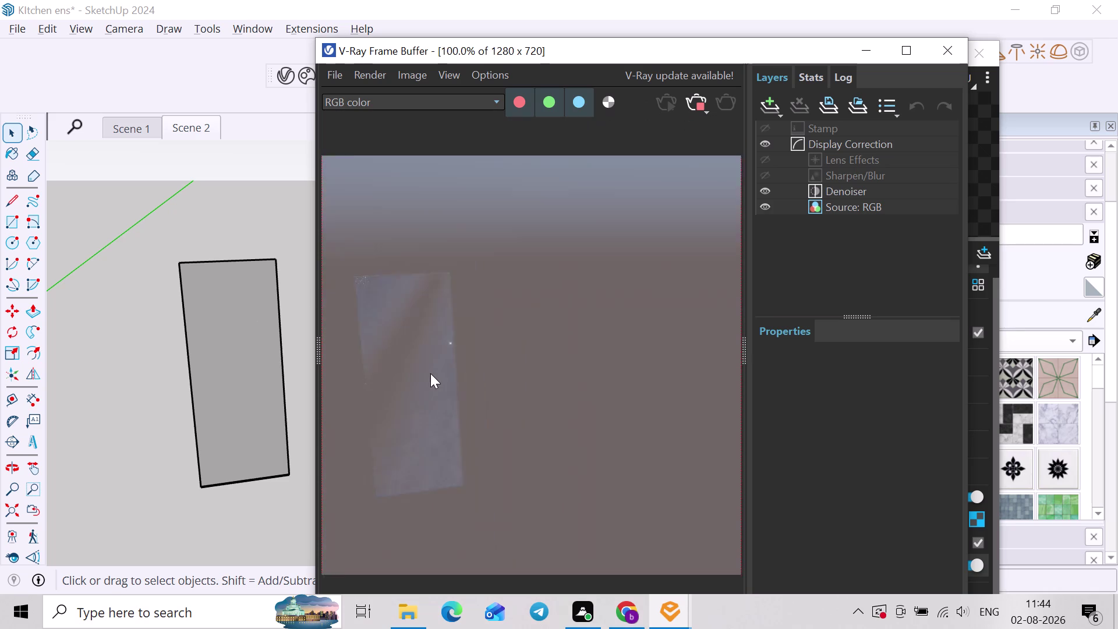
scroll(down, 3)
Center the panel in the rendered image and move the render window aside.
middle_drag(465, 374, 443, 386)
middle_drag(276, 394, 191, 408)
scroll(up, 3)
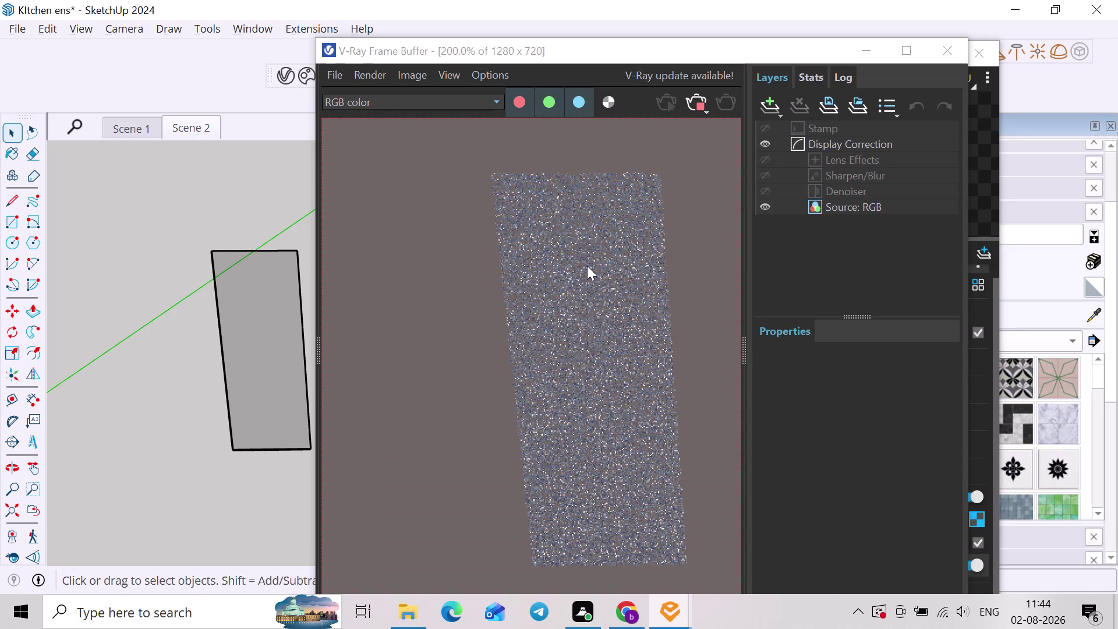
scroll(up, 3)
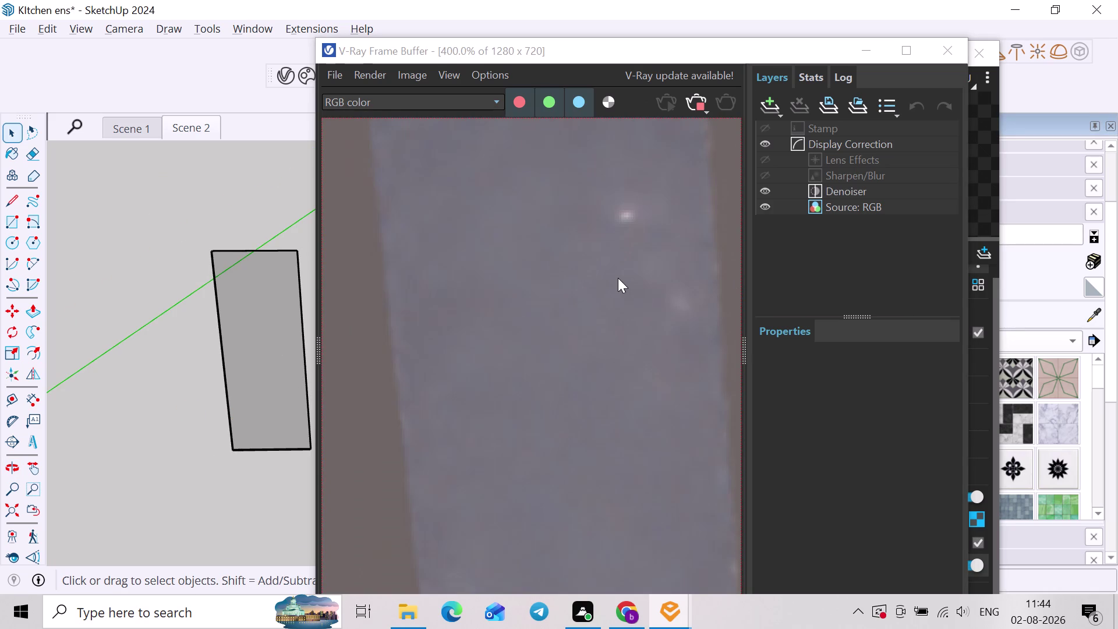
scroll(down, 3)
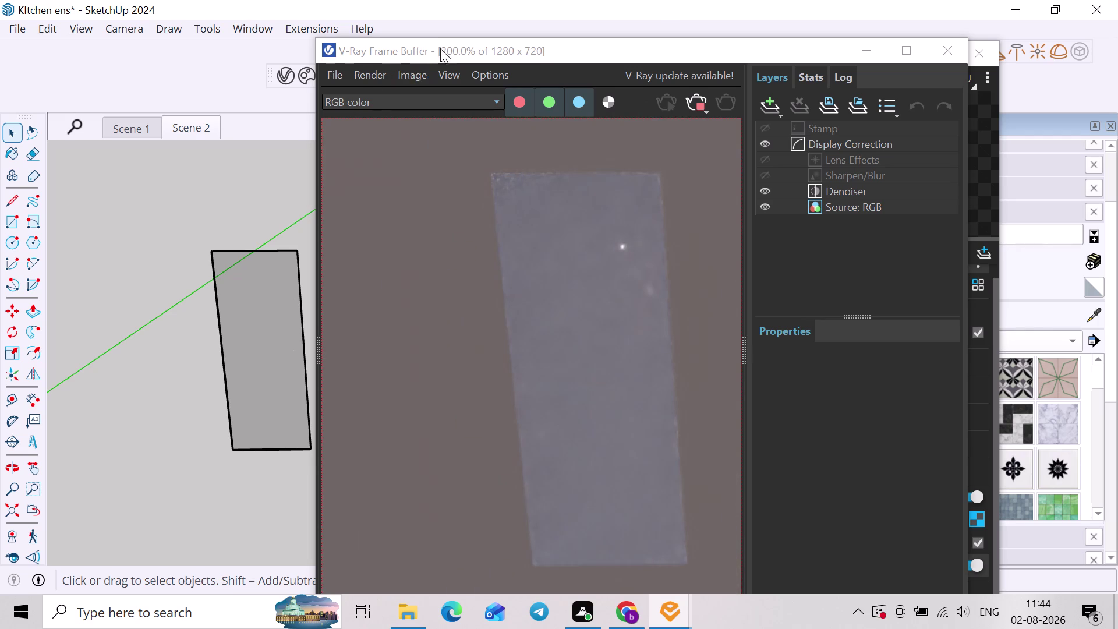
drag(442, 48, 505, 200)
Bring the Asset Editor forward and place it below the render window.
click(376, 86)
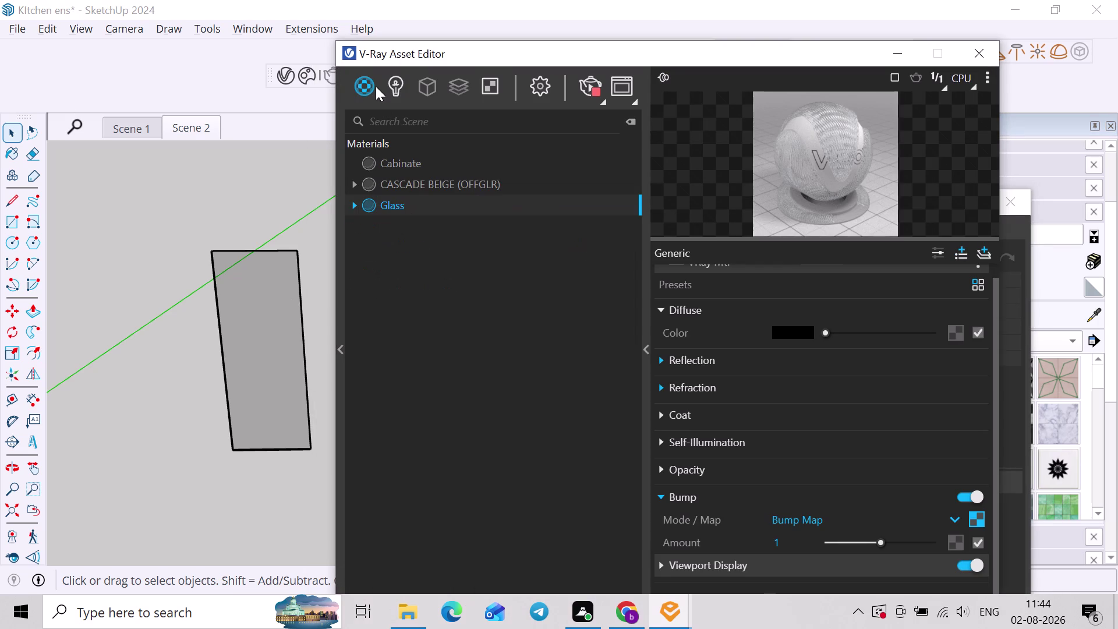
drag(492, 57, 0, 0)
drag(581, 205, 600, 182)
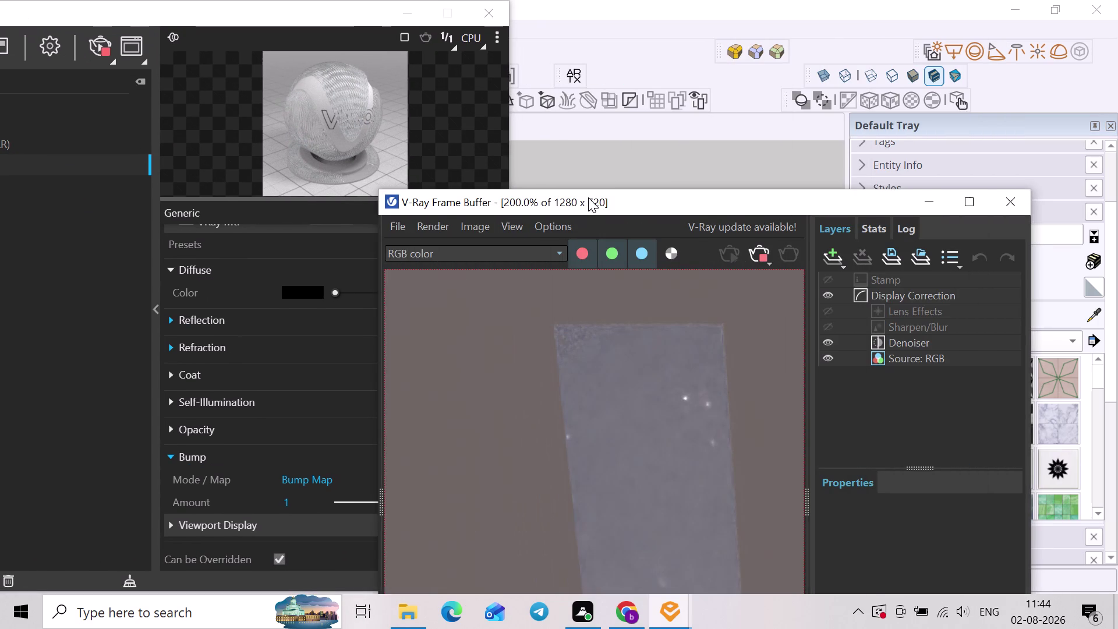
drag(601, 183, 642, 120)
drag(325, 20, 812, 300)
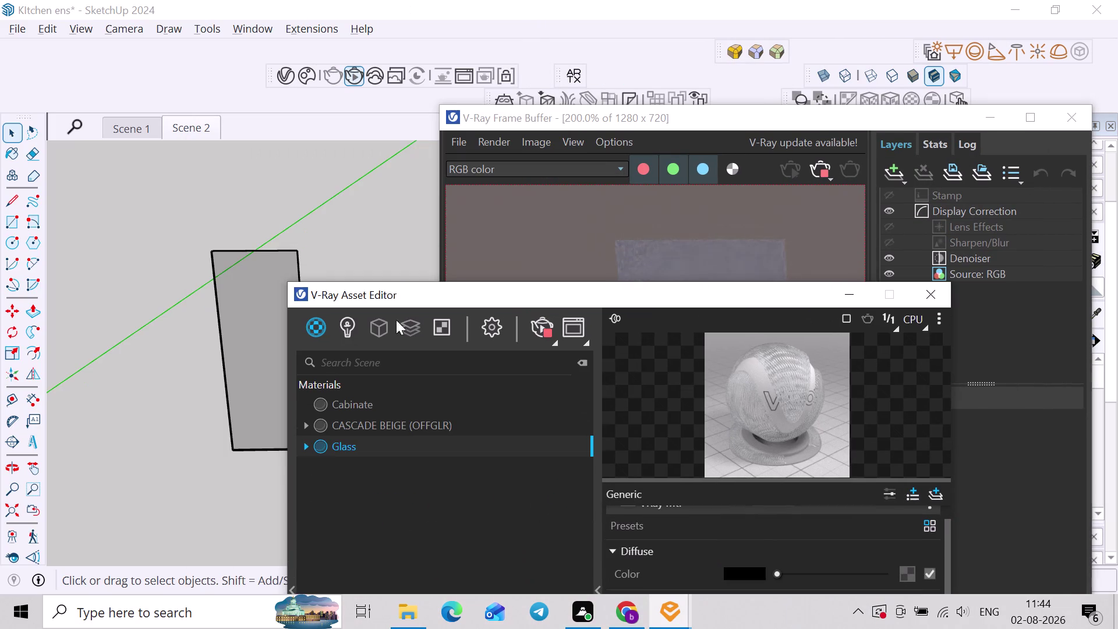
Apply tri-planar texture projection to the isolated glass panel.
click(265, 291)
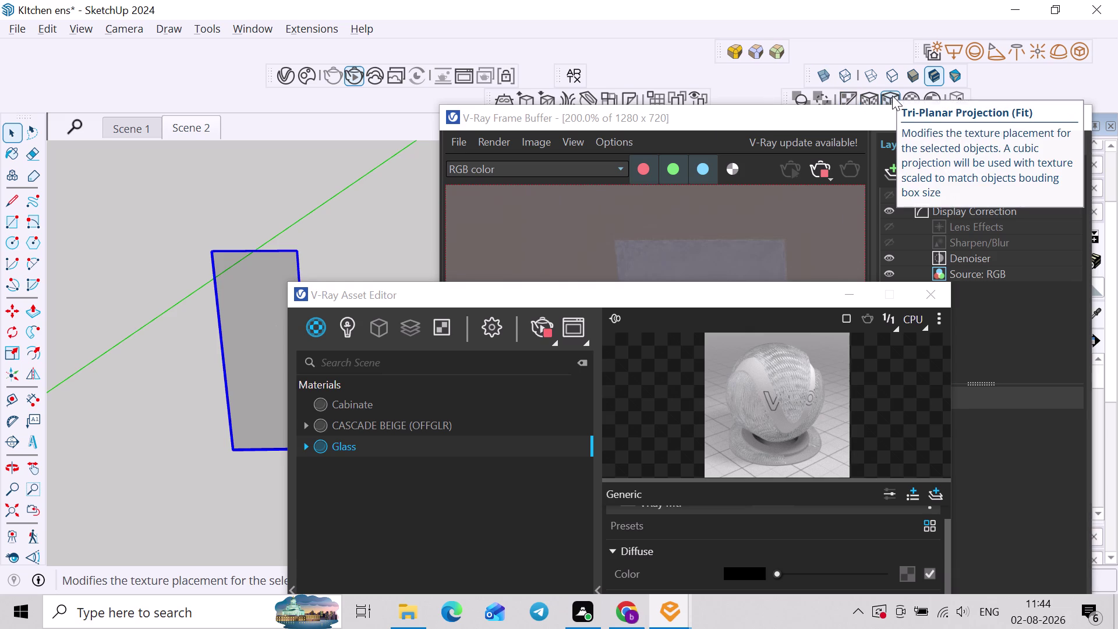
click(893, 95)
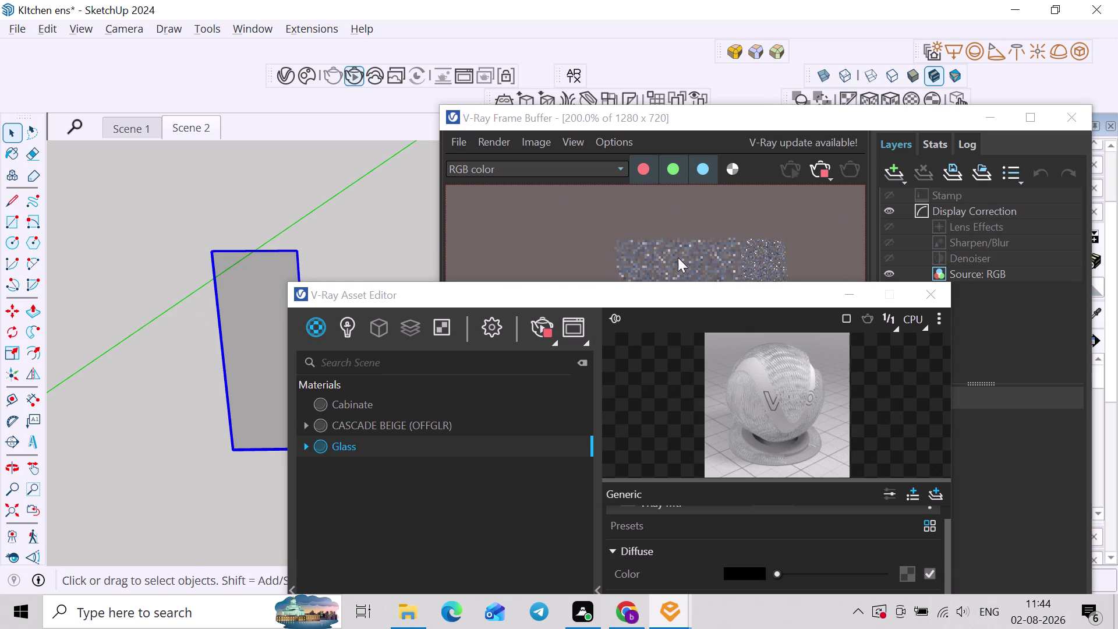
drag(652, 294, 662, 421)
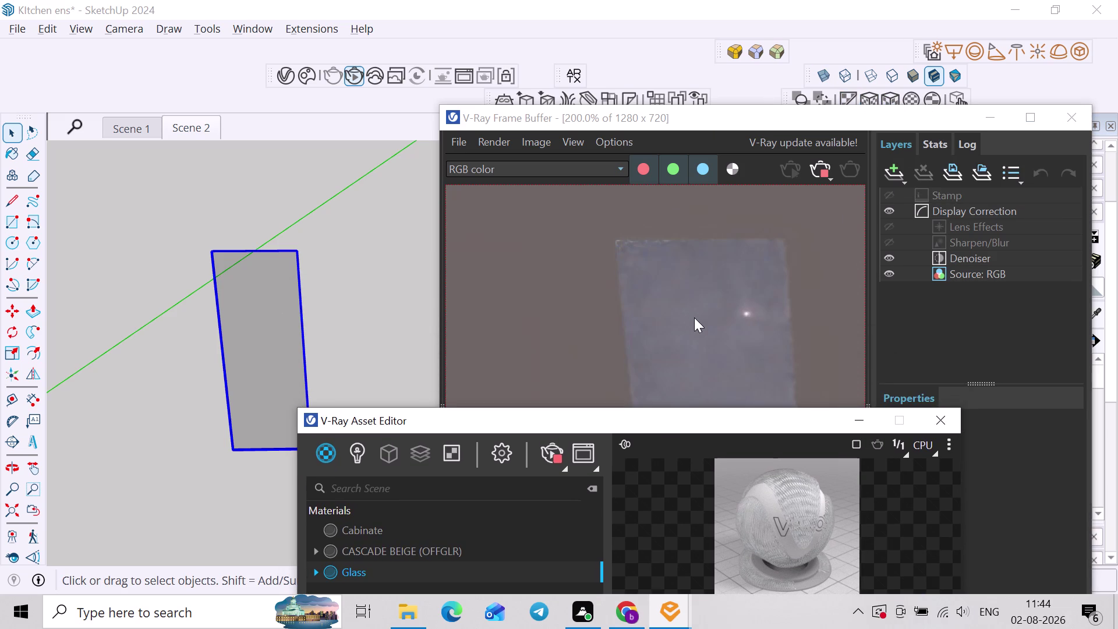
Enlarge the Frame Buffer, zoom into the panel render, and turn off the Denoiser layer.
drag(581, 115, 292, 0)
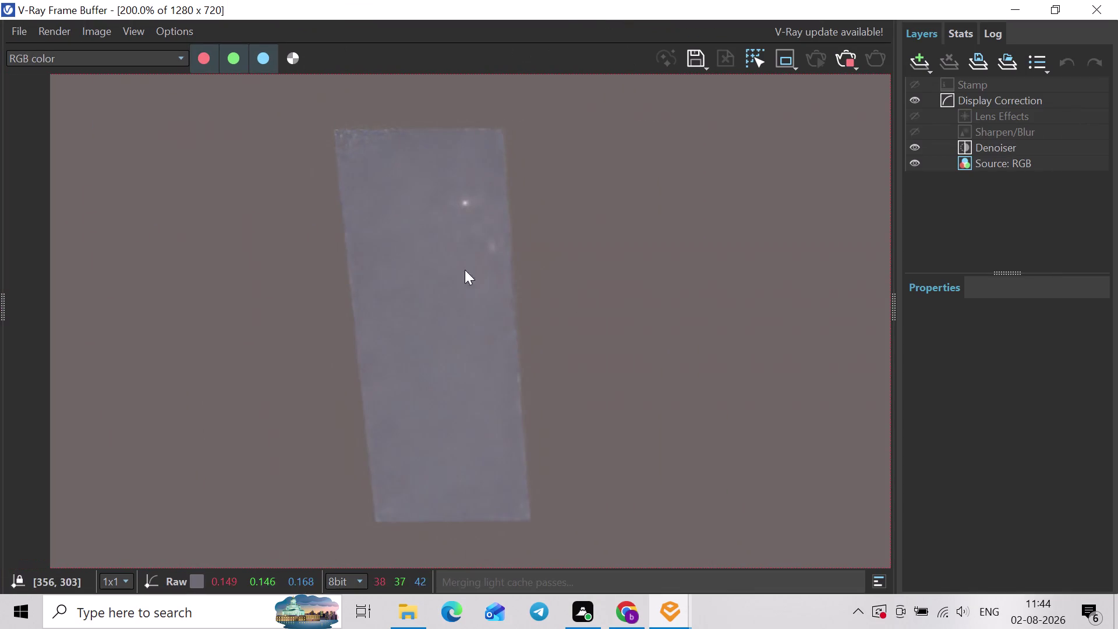
drag(243, 3, 355, 13)
scroll(down, 3)
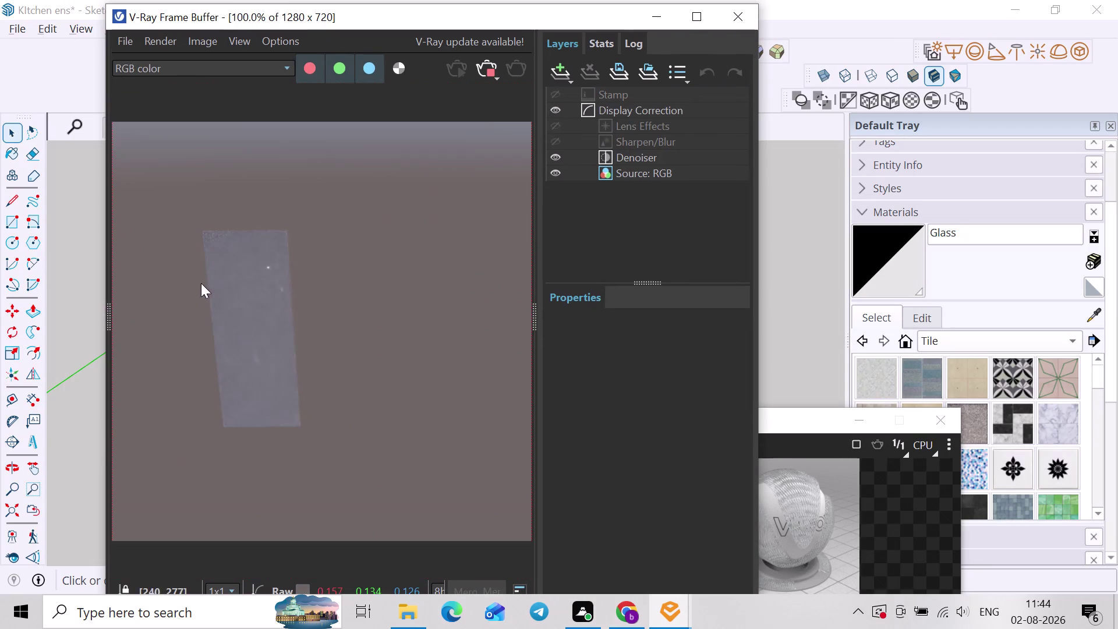
scroll(down, 3)
scroll(up, 3)
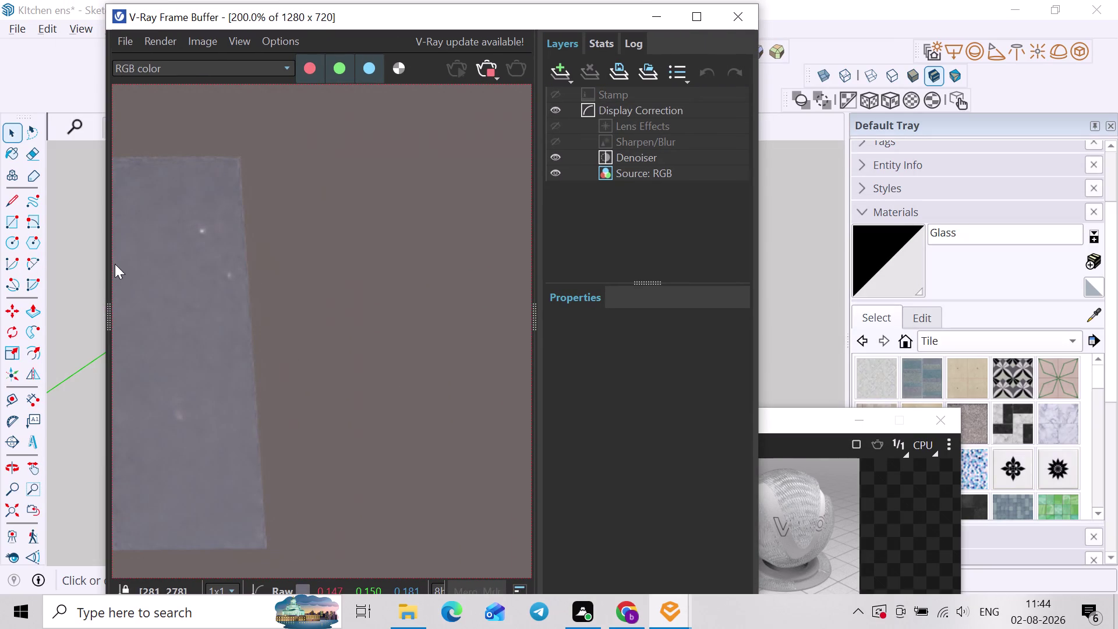
click(484, 75)
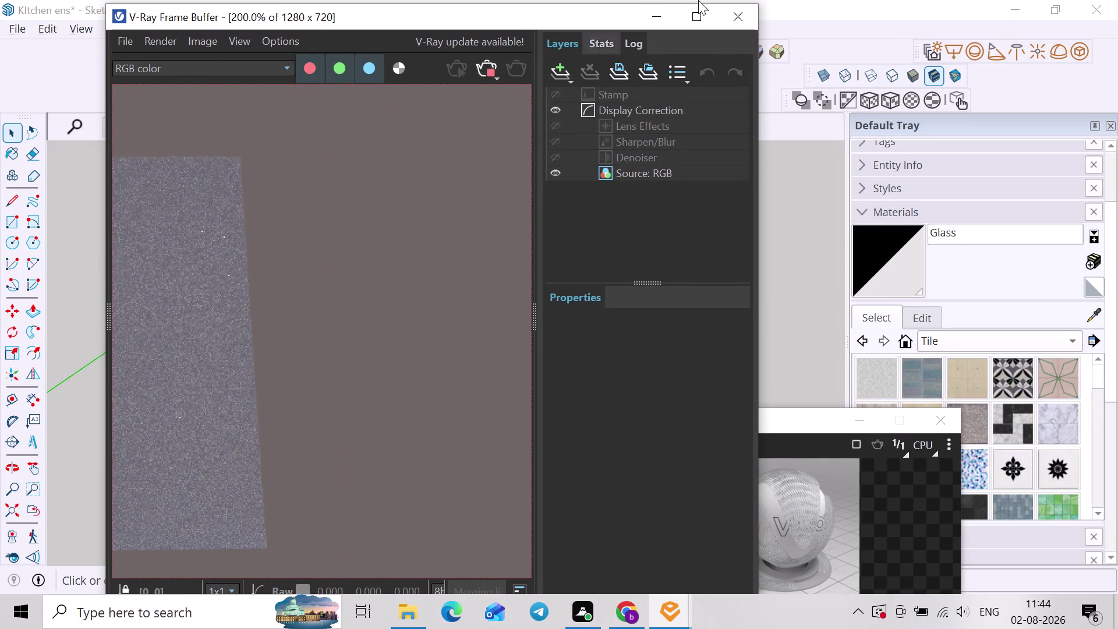
Close the Frame Buffer and return to the Scene 2 kitchen view.
click(756, 3)
click(750, 14)
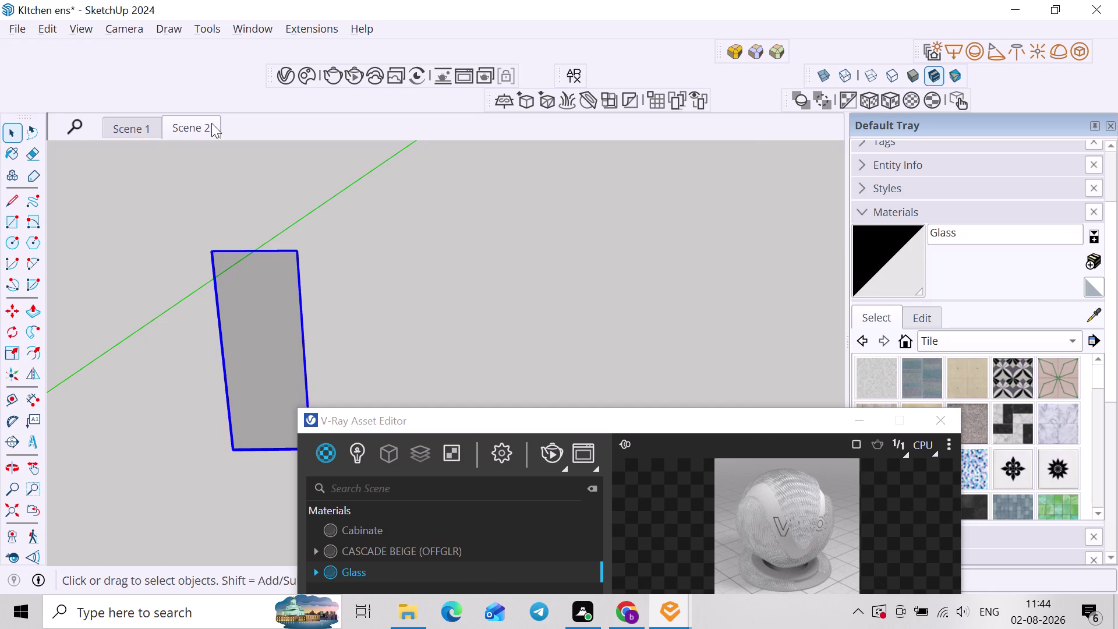
click(212, 123)
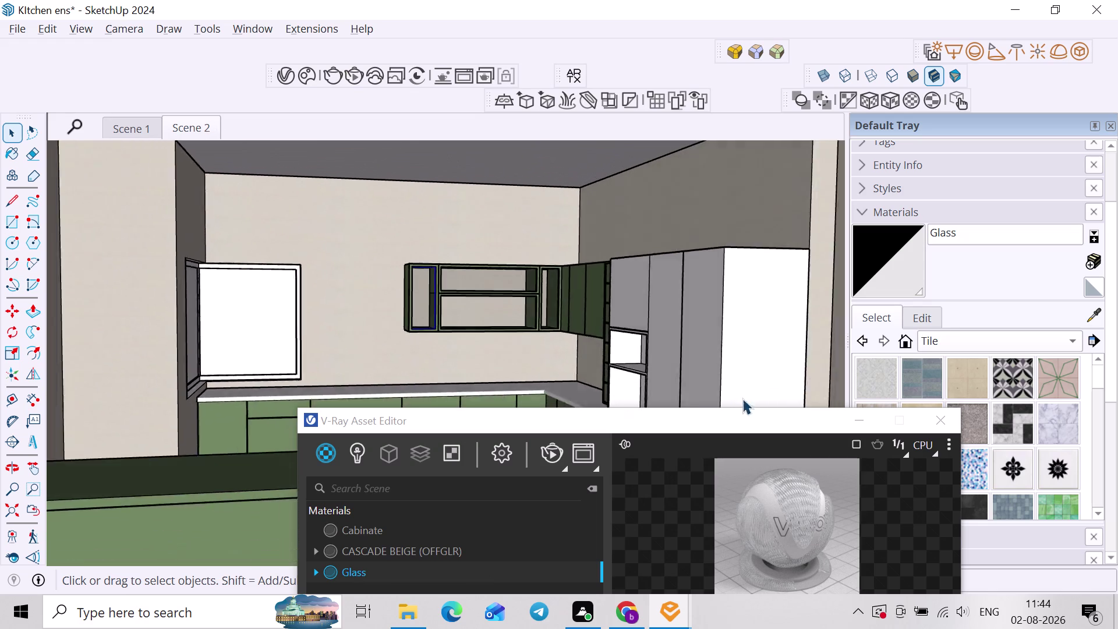
Hide the Asset Editor and orbit to view the kitchen from outside.
click(932, 418)
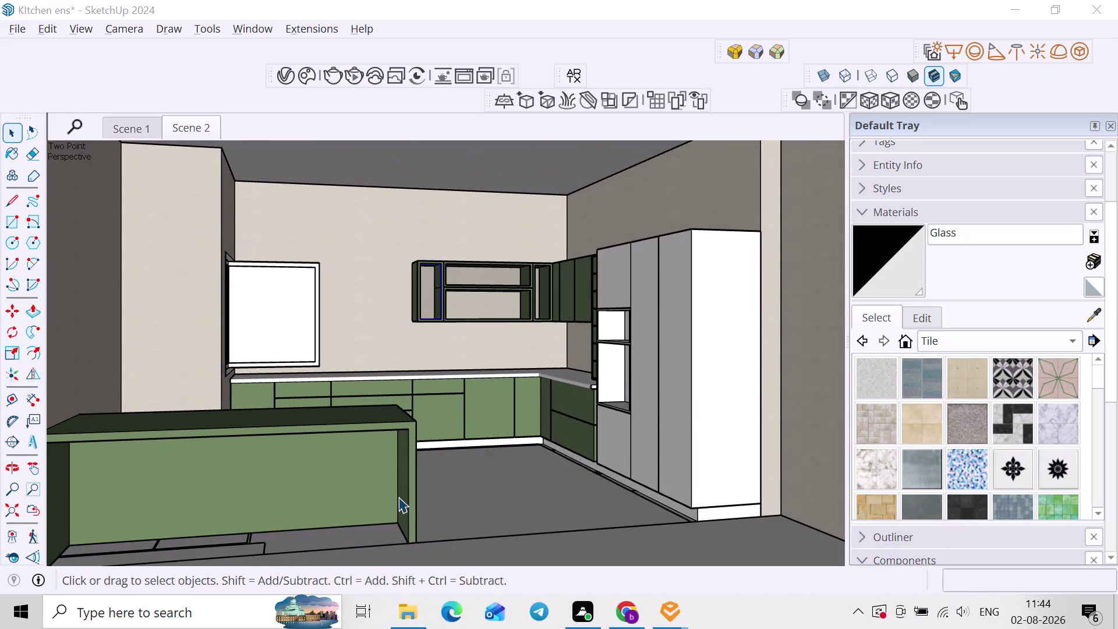
scroll(down, 3)
middle_drag(487, 441, 374, 442)
middle_drag(394, 420, 405, 394)
middle_drag(417, 383, 425, 431)
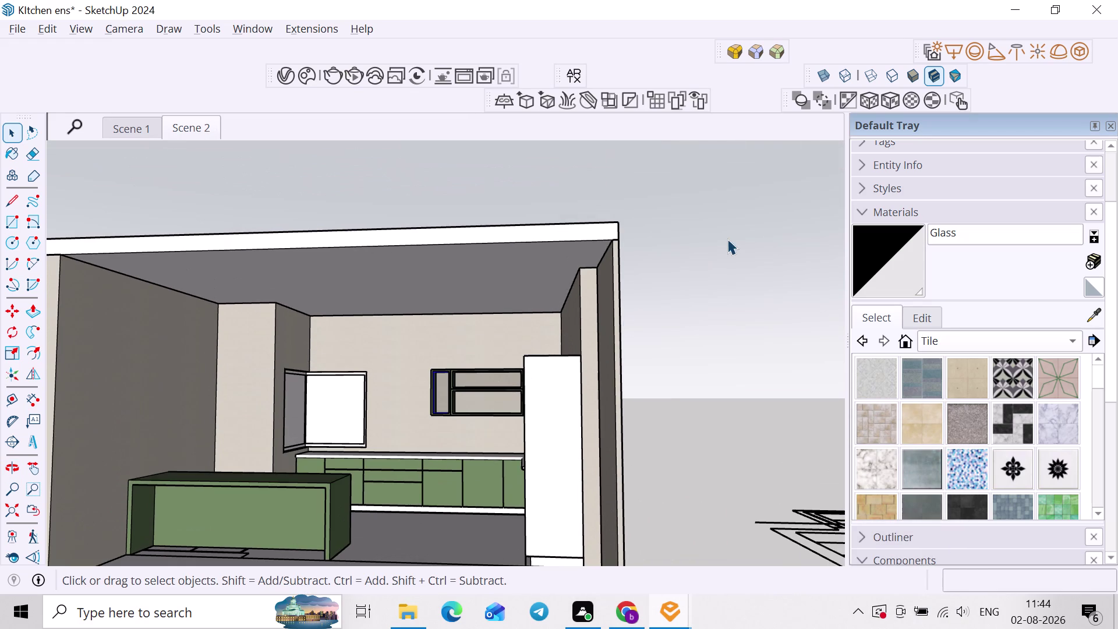
Start a V-Ray Rectangle Light and set its first corner on the ceiling.
click(953, 48)
middle_drag(371, 367, 459, 336)
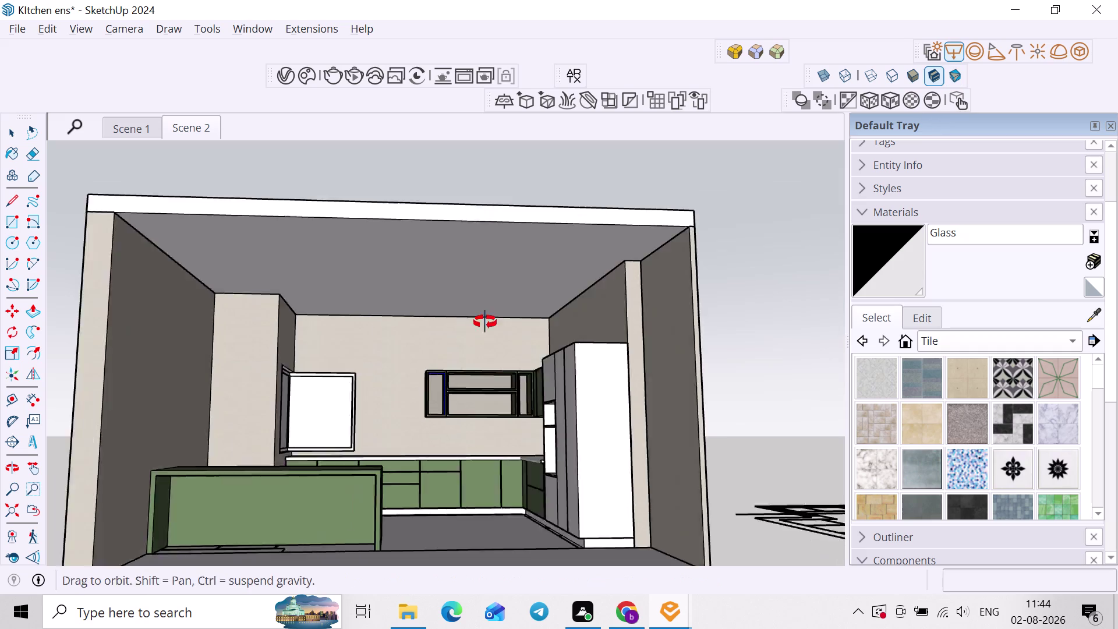
middle_drag(458, 337, 496, 314)
middle_click(242, 264)
scroll(up, 3)
middle_drag(239, 271, 49, 278)
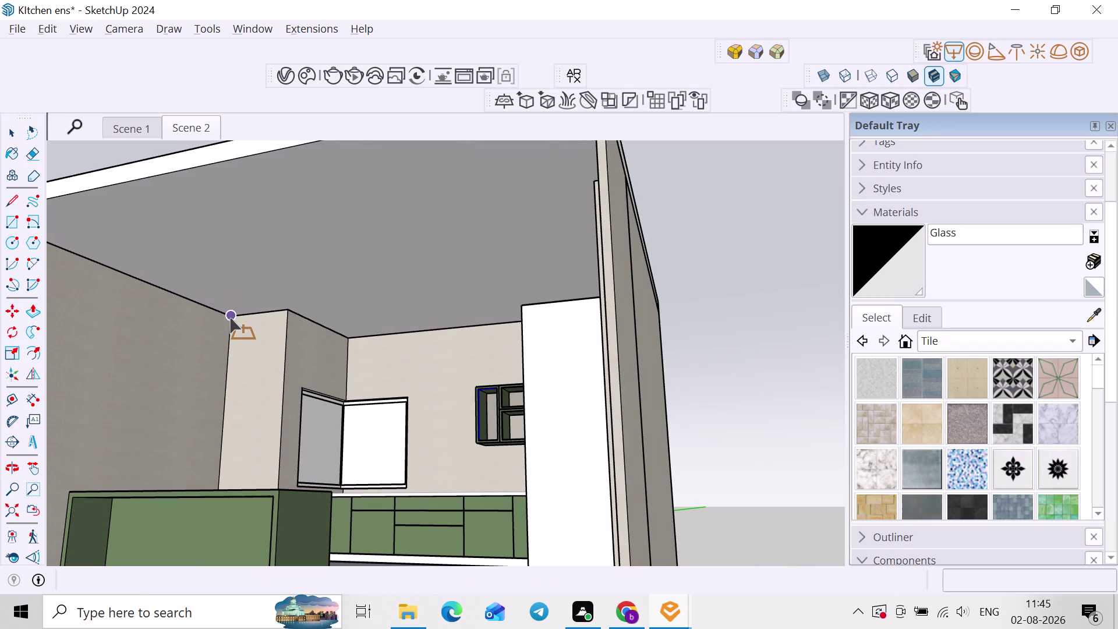
click(229, 318)
Place the light's opposite ceiling corner, clear the selection, and start a test render.
scroll(down, 3)
middle_drag(419, 254, 380, 361)
middle_drag(388, 357, 491, 289)
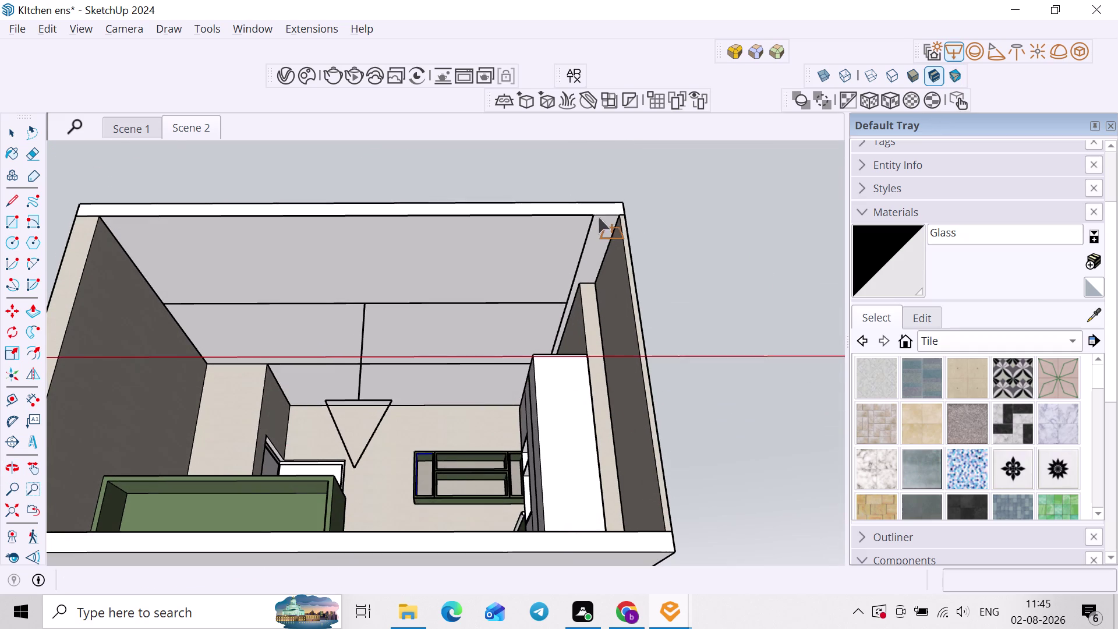
click(616, 216)
key(space)
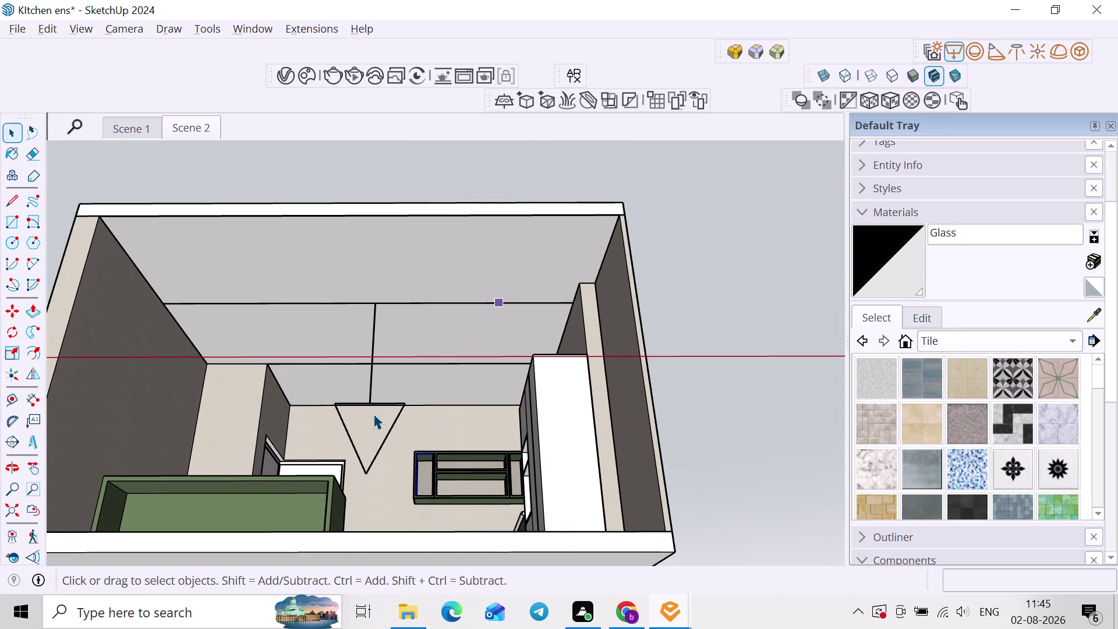
middle_drag(372, 370, 360, 409)
click(204, 125)
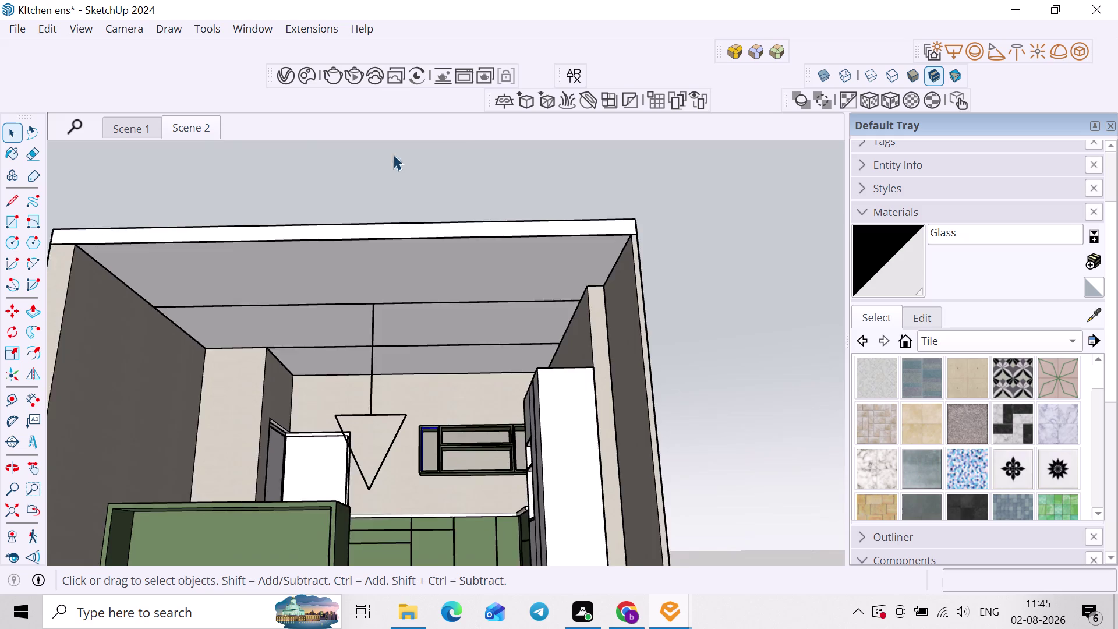
click(351, 81)
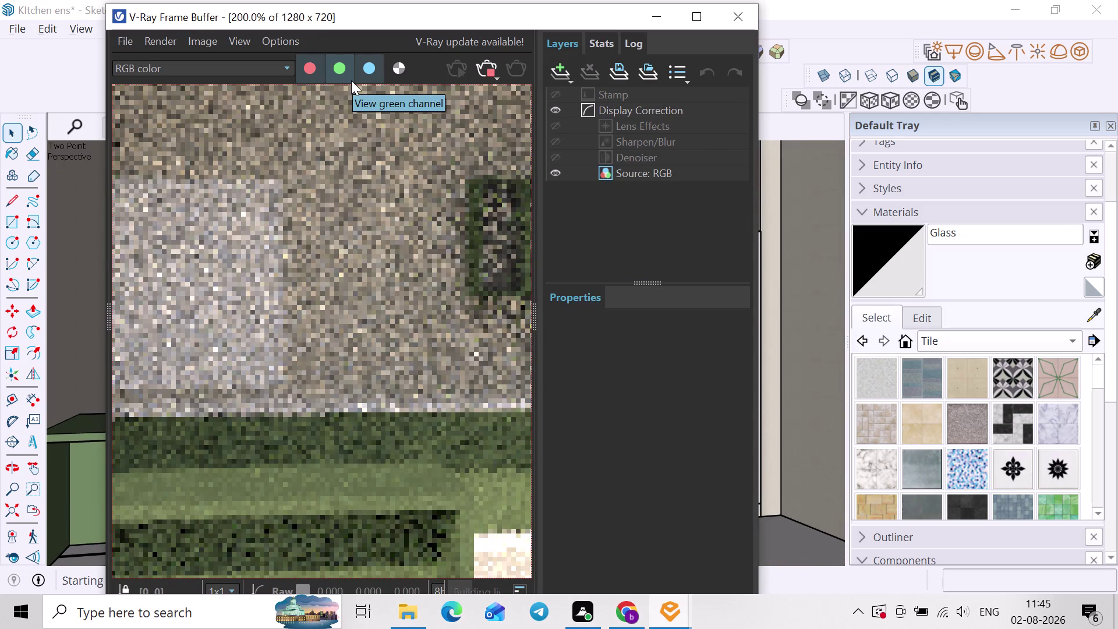
Zoom the ceiling-lit render onto the wall cabinets, enable the Denoiser, and close the Frame Buffer.
scroll(down, 3)
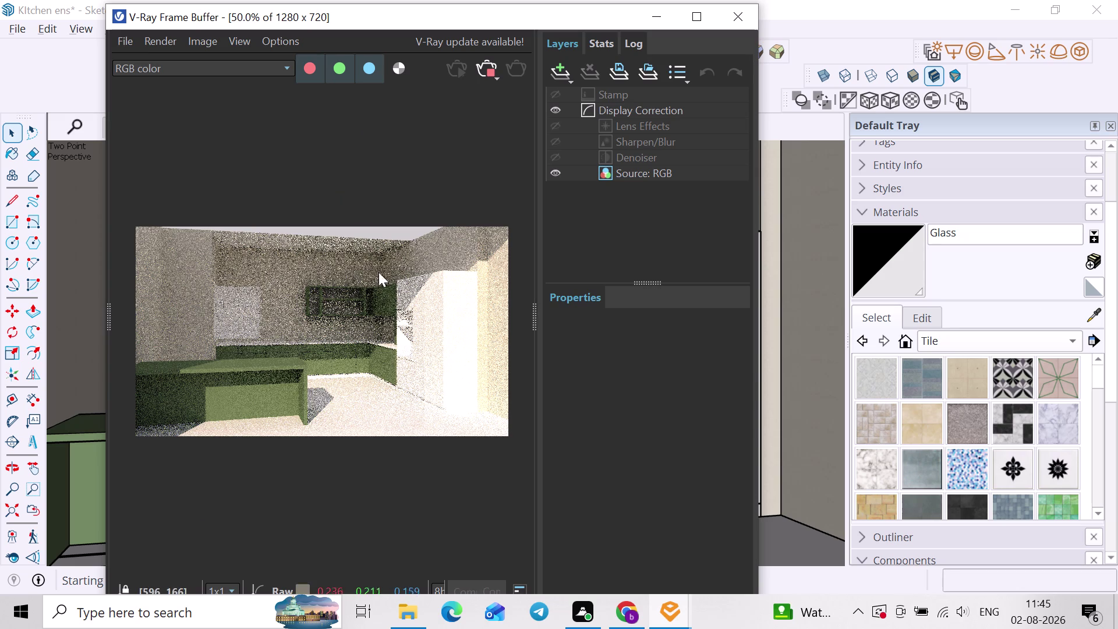
scroll(up, 3)
scroll(up, 3)
scroll(down, 3)
middle_drag(337, 293, 322, 349)
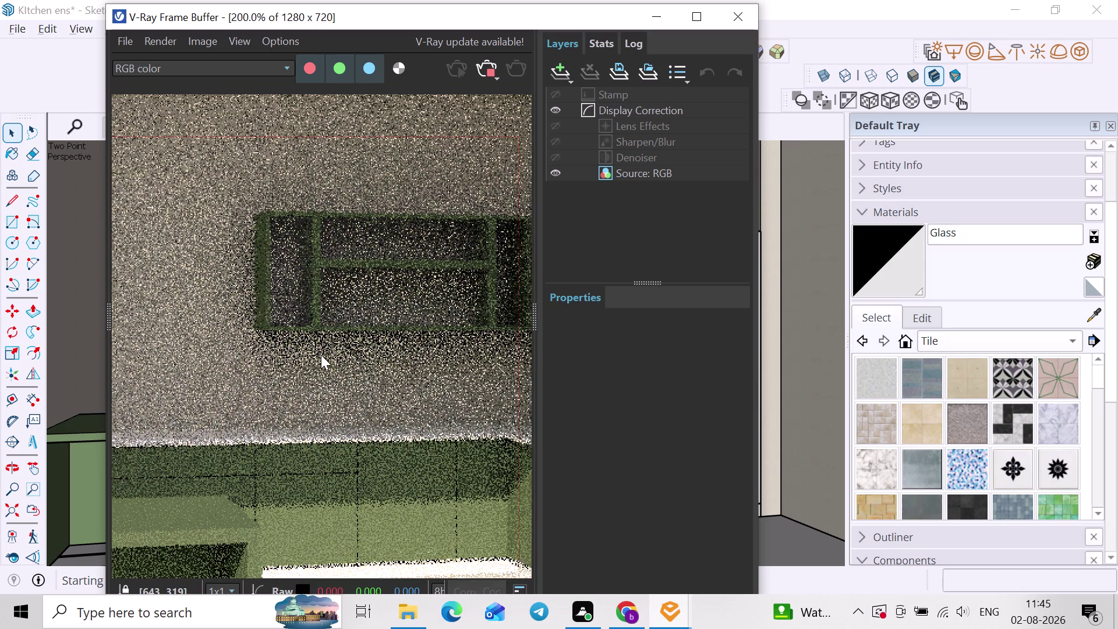
middle_drag(322, 350, 321, 355)
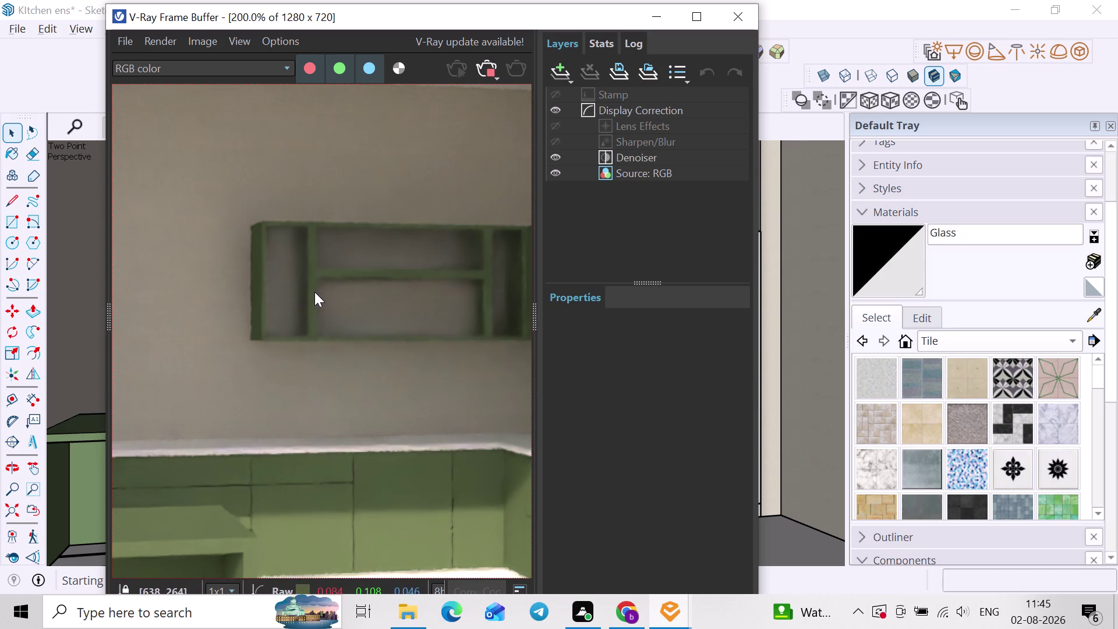
scroll(up, 3)
scroll(down, 3)
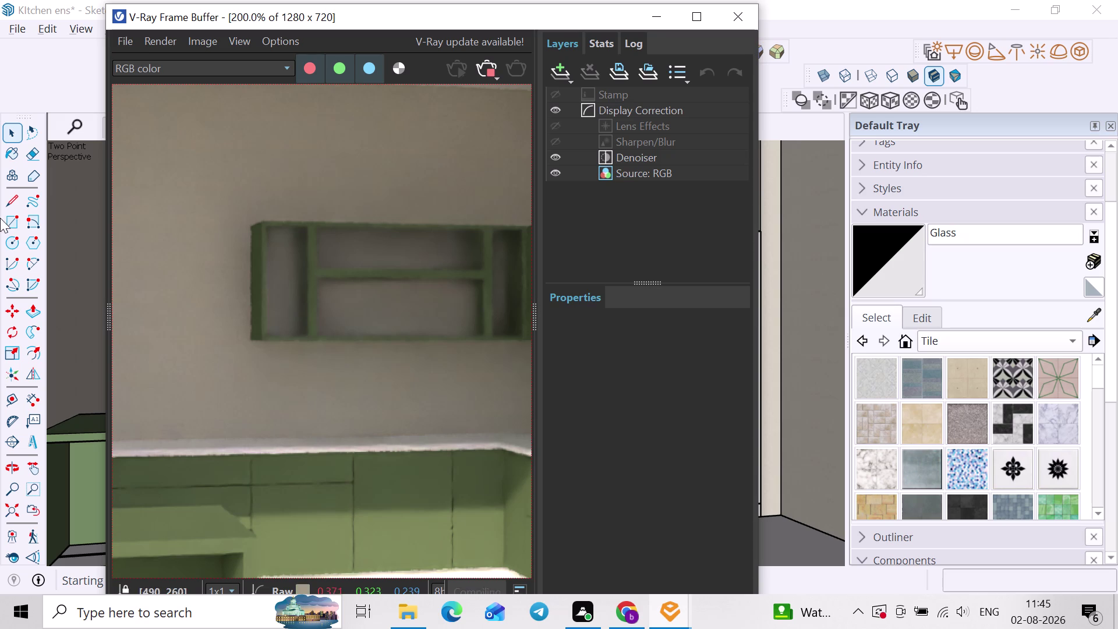
click(492, 76)
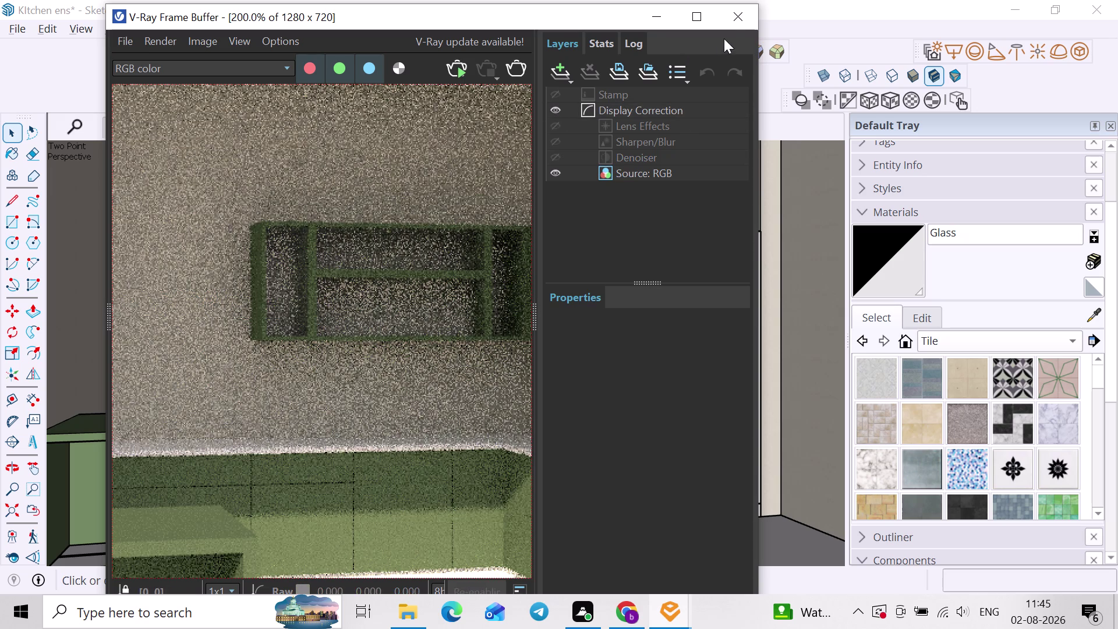
click(737, 25)
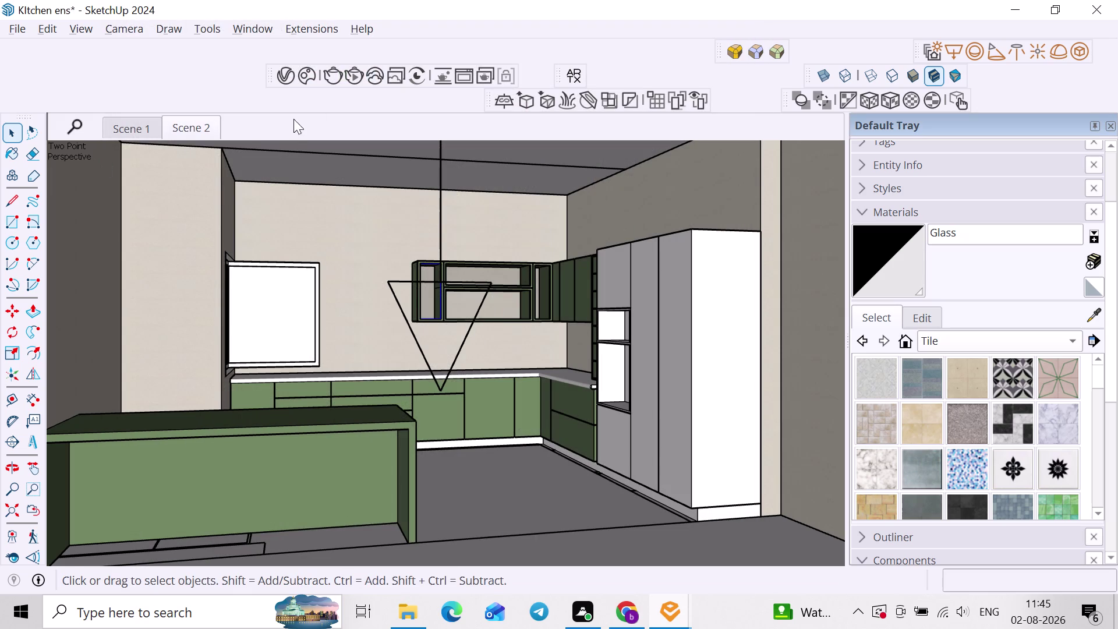
Enlarge the reopened Asset Editor, expand Glass's Bump section, and open the bump map slot's options.
click(288, 67)
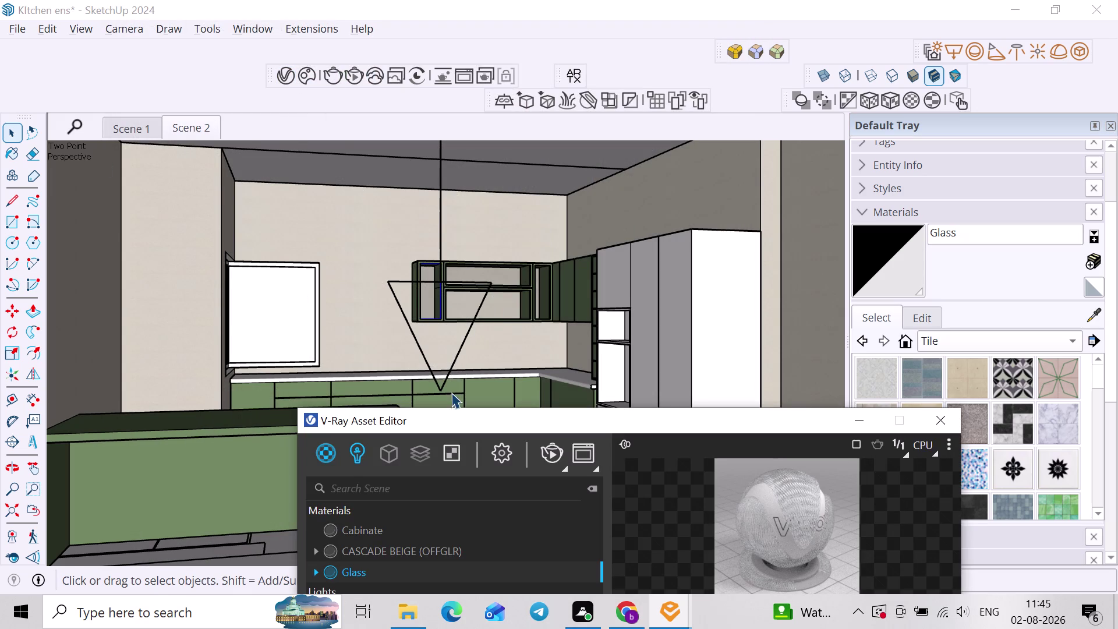
drag(450, 406, 337, 2)
drag(446, 423, 443, 365)
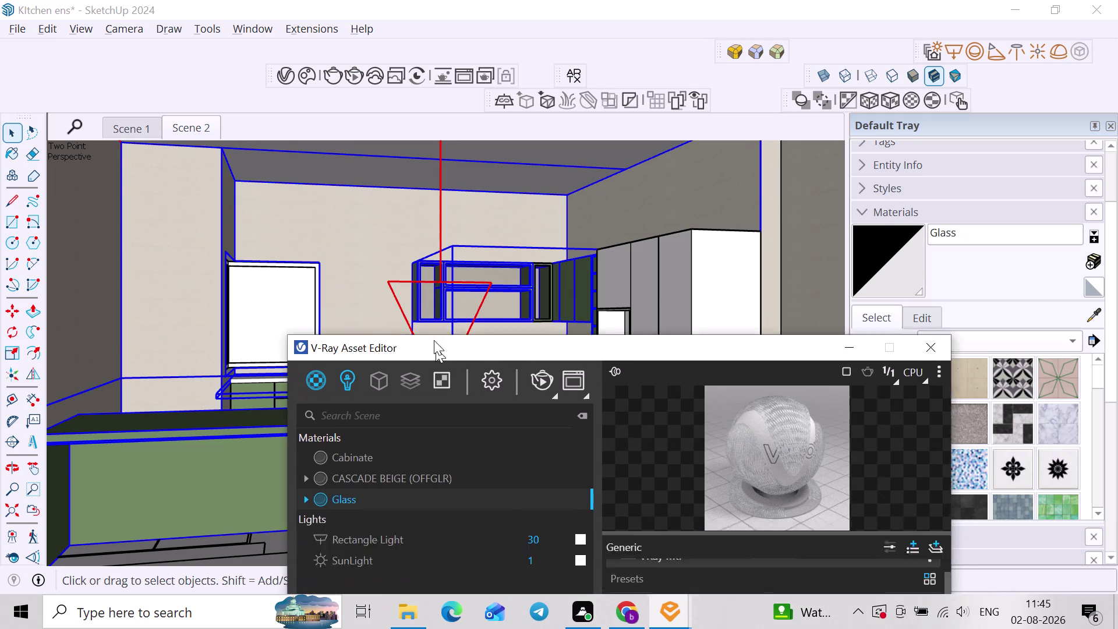
drag(443, 366, 338, 60)
click(265, 203)
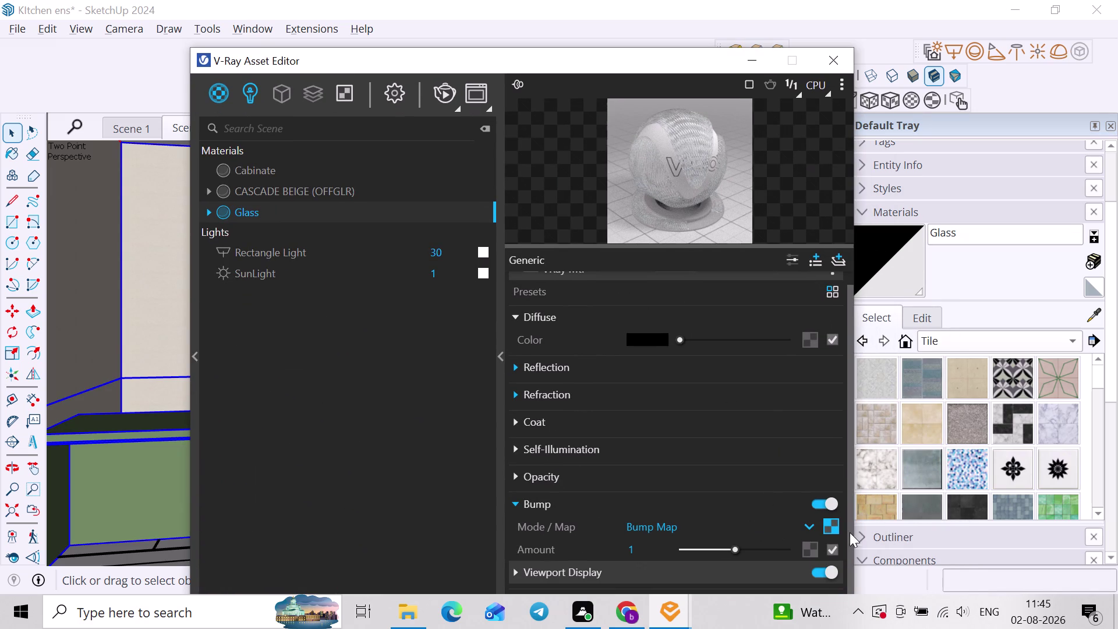
right_click(826, 527)
click(773, 470)
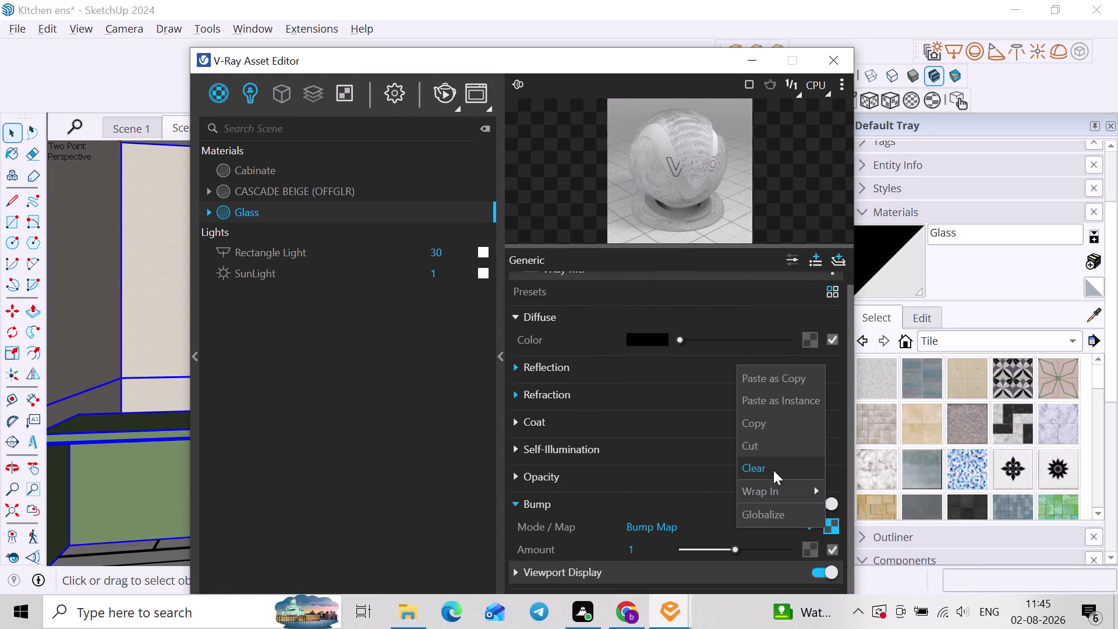